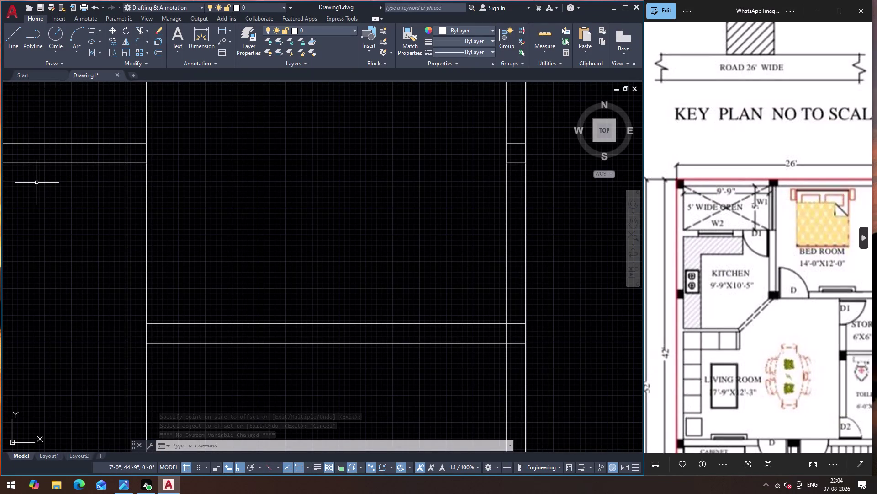
Cancel the active command, zoom around the floor plan, and start a linear dimension.
key(Escape)
scroll(down, 3)
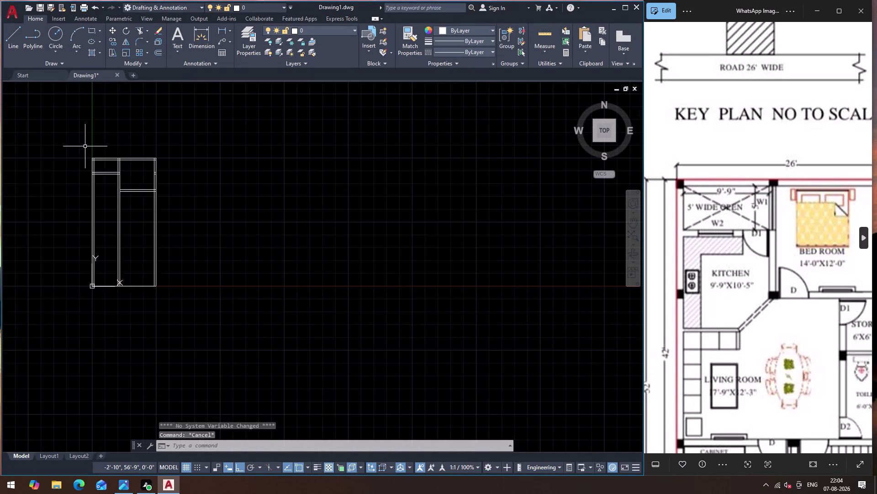
scroll(up, 3)
scroll(up, 3)
scroll(down, 3)
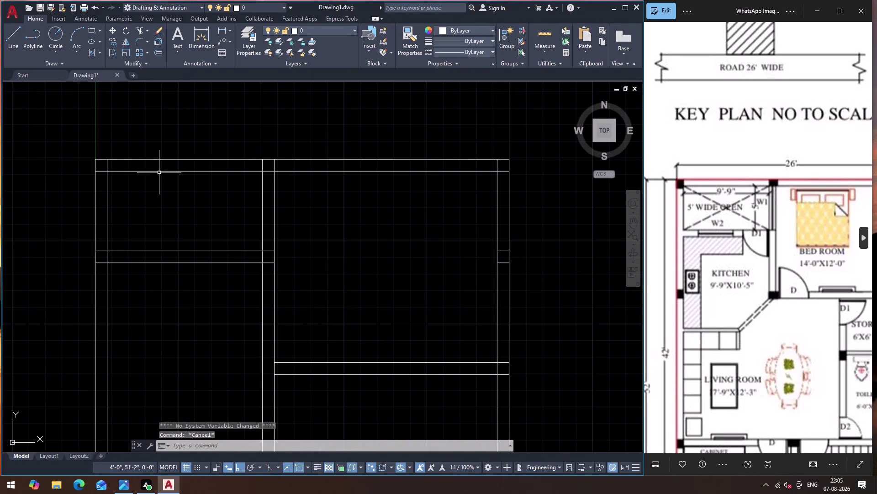
scroll(up, 3)
scroll(down, 3)
scroll(up, 3)
scroll(down, 3)
scroll(up, 3)
scroll(down, 3)
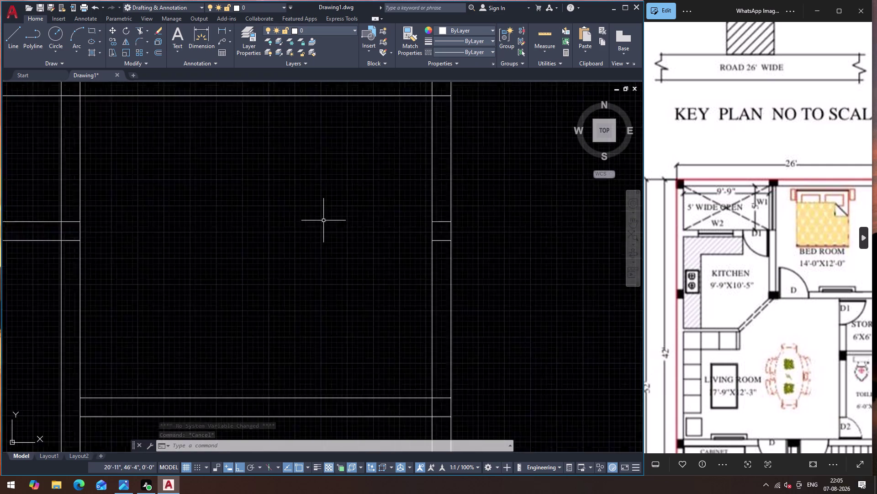
scroll(up, 3)
scroll(down, 3)
scroll(up, 3)
scroll(down, 3)
scroll(up, 3)
scroll(down, 3)
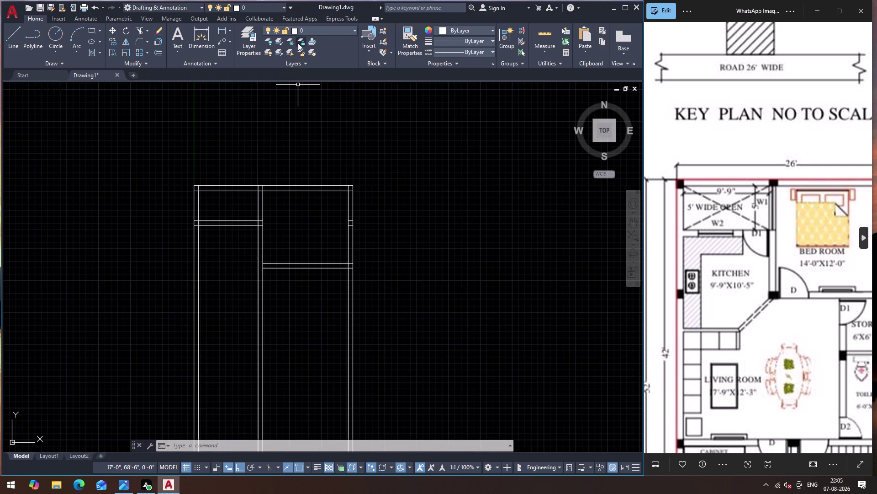
click(221, 27)
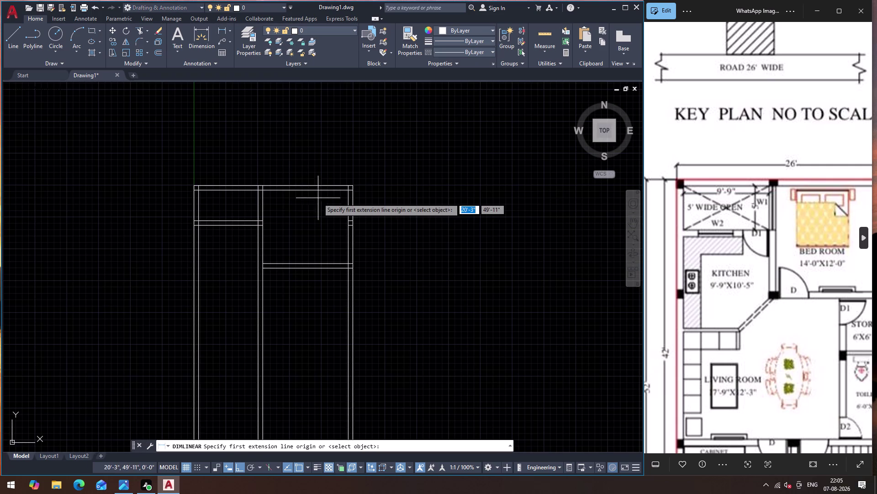
Dimension the bedroom's 14' width between its left and right inner corners.
scroll(up, 3)
scroll(down, 3)
scroll(up, 3)
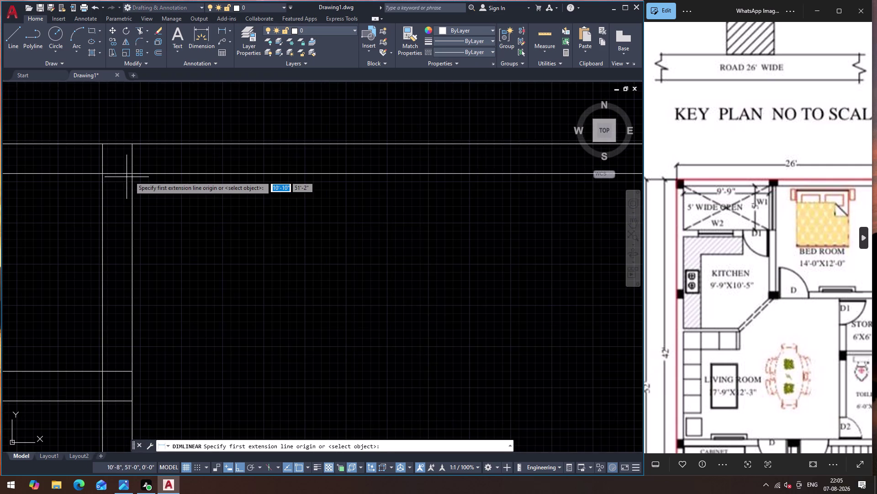
click(132, 175)
scroll(down, 3)
scroll(up, 3)
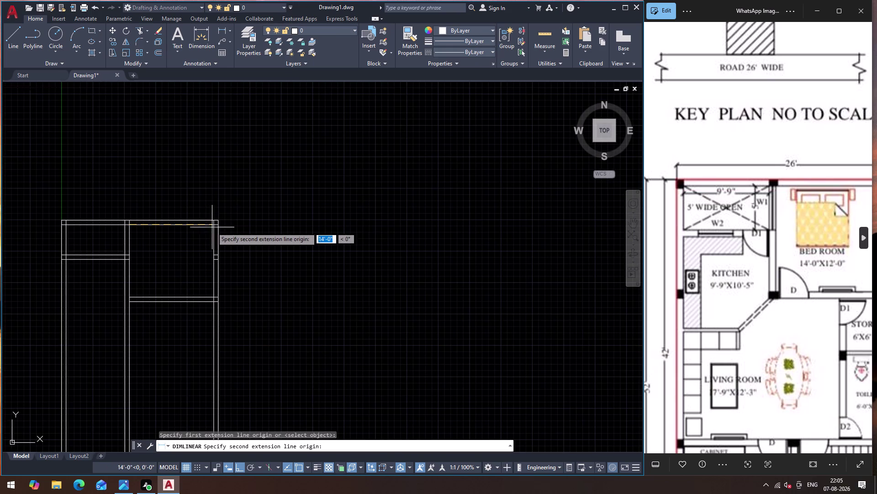
scroll(up, 3)
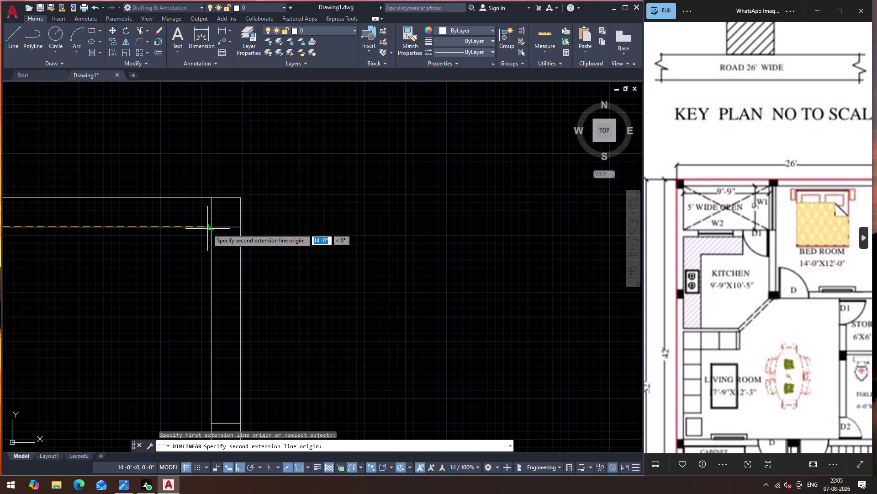
click(209, 229)
scroll(down, 3)
click(202, 245)
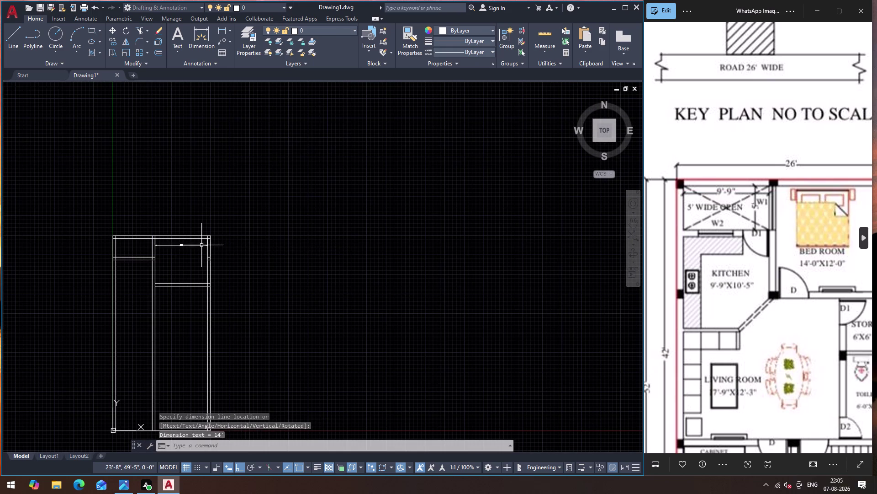
Dimension the bedroom's 12' depth between its top and bottom walls.
key(Return)
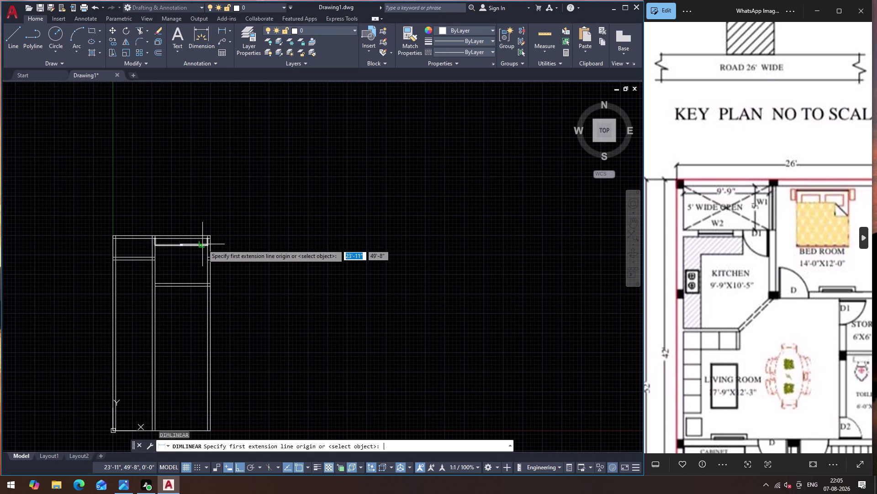
scroll(up, 3)
click(159, 209)
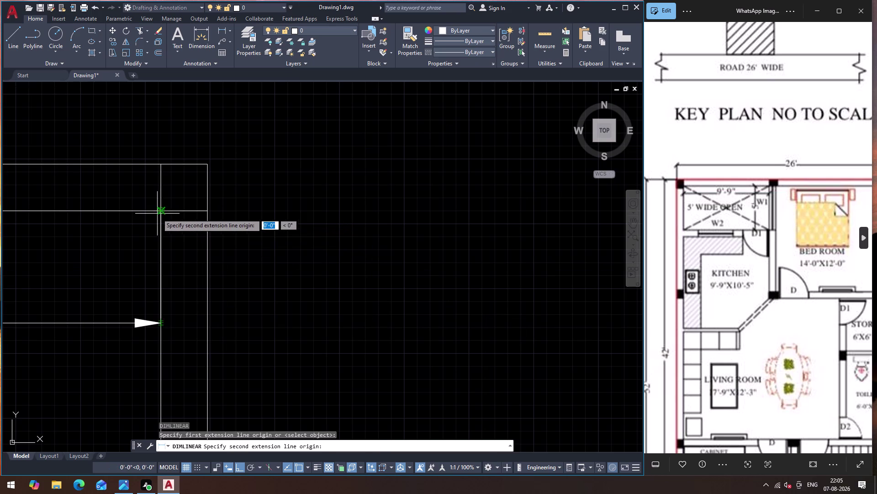
scroll(down, 3)
scroll(up, 3)
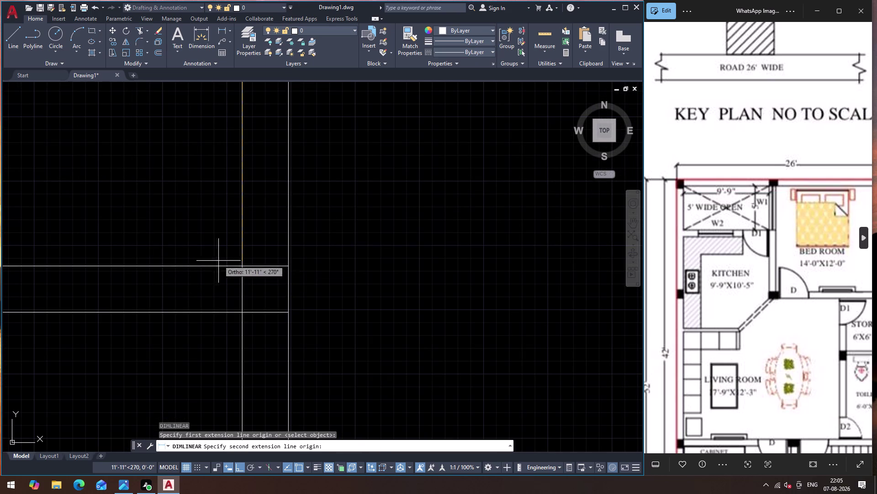
click(244, 267)
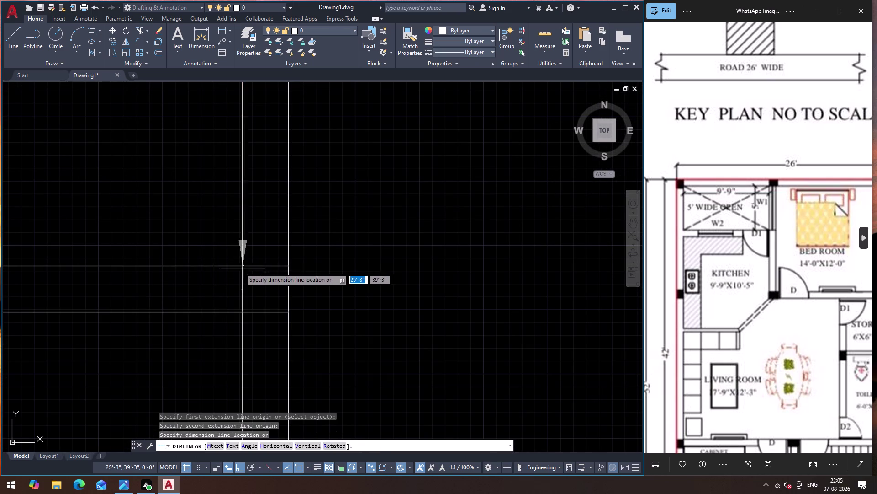
scroll(down, 3)
click(168, 254)
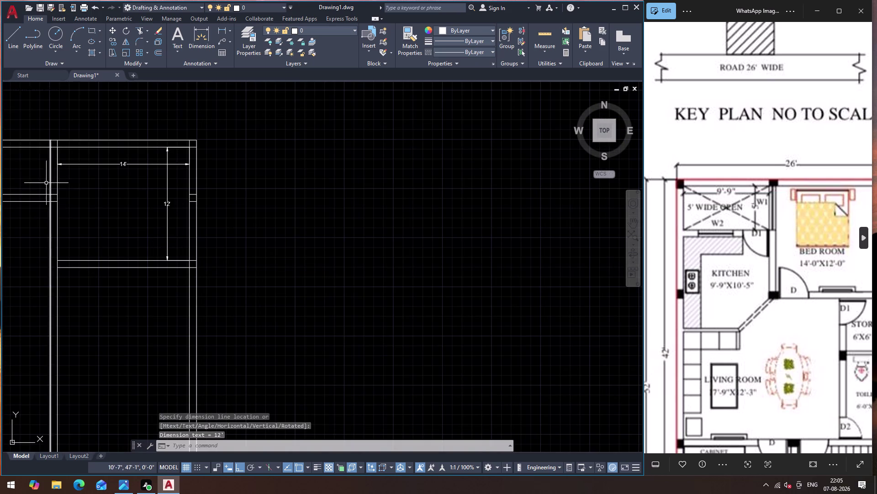
scroll(down, 3)
scroll(up, 3)
scroll(up, 3)
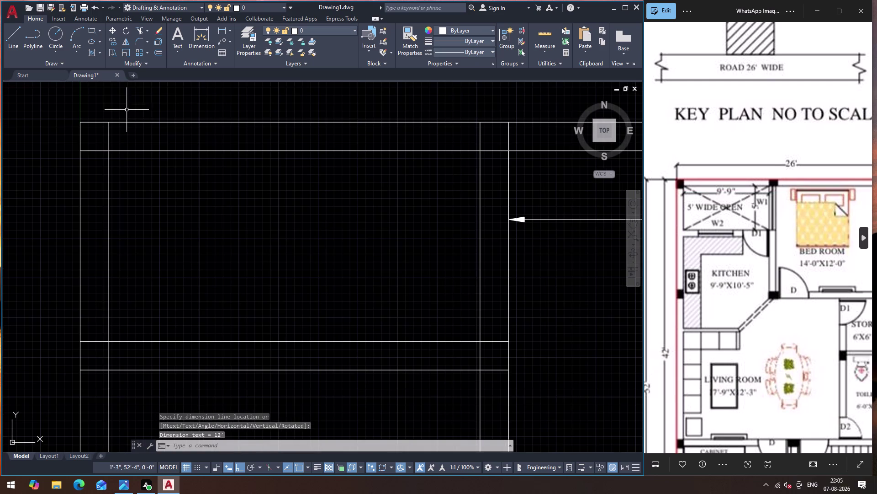
Dimension the small room's 9'-9" width across its inner walls.
key(Return)
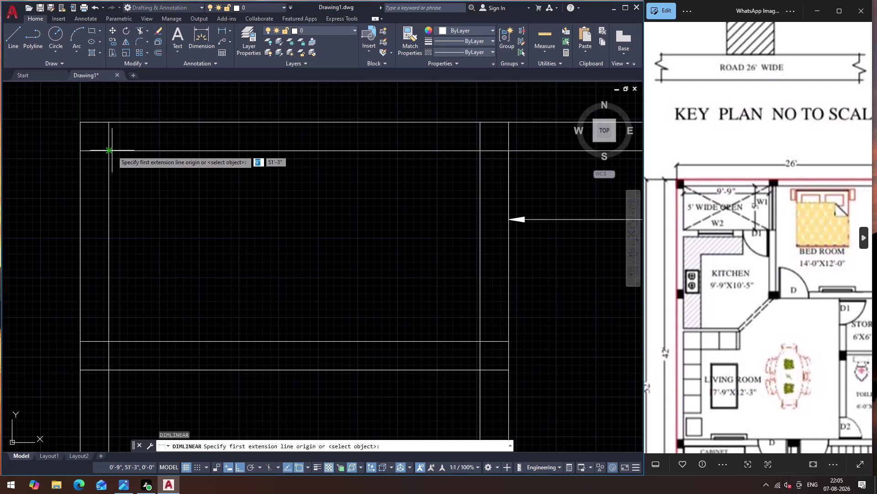
click(111, 151)
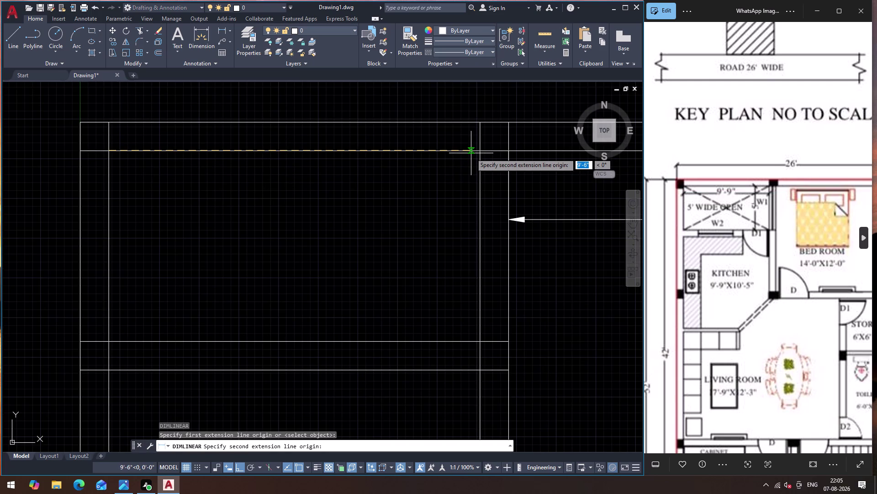
click(479, 151)
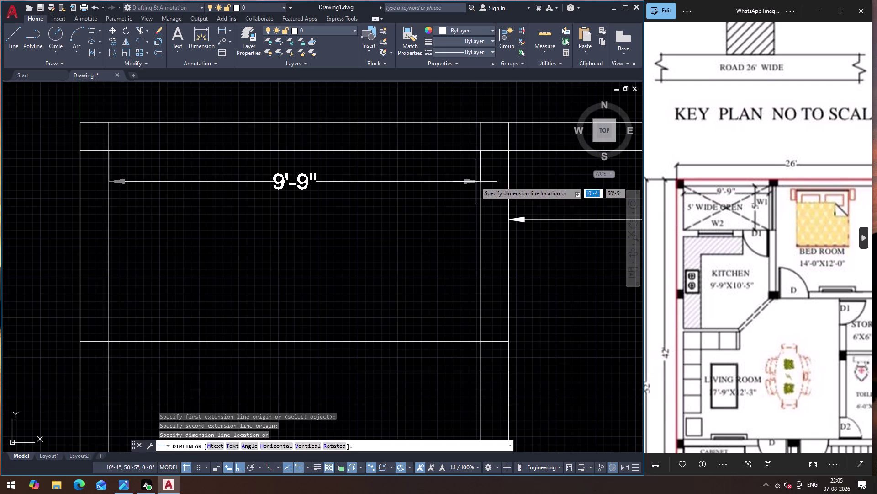
click(475, 181)
Dimension the small room's 5' depth and select that dimension.
key(Return)
click(480, 151)
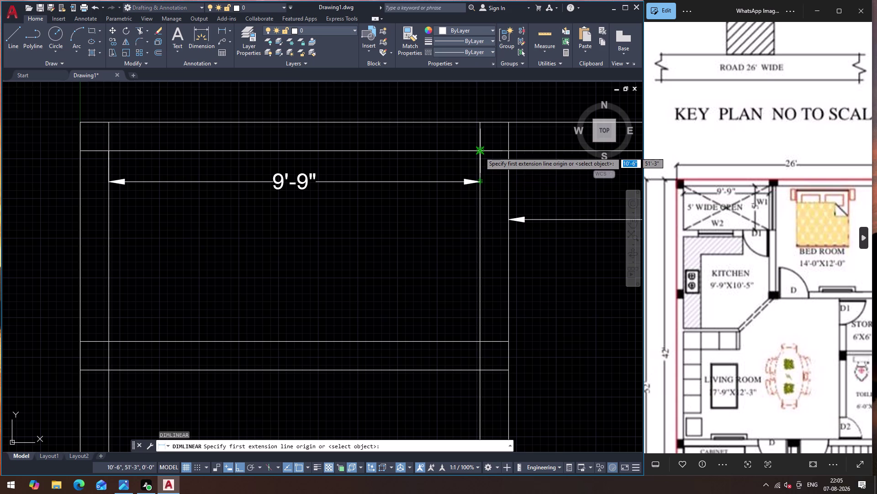
click(479, 342)
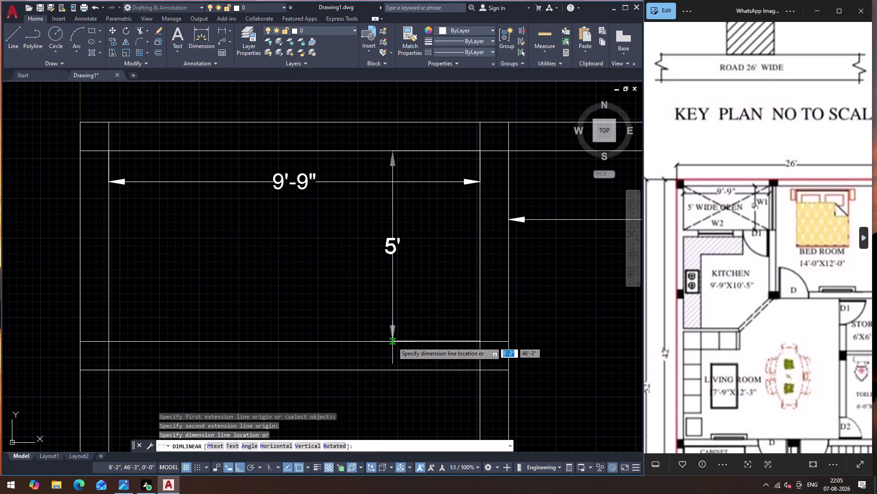
click(393, 342)
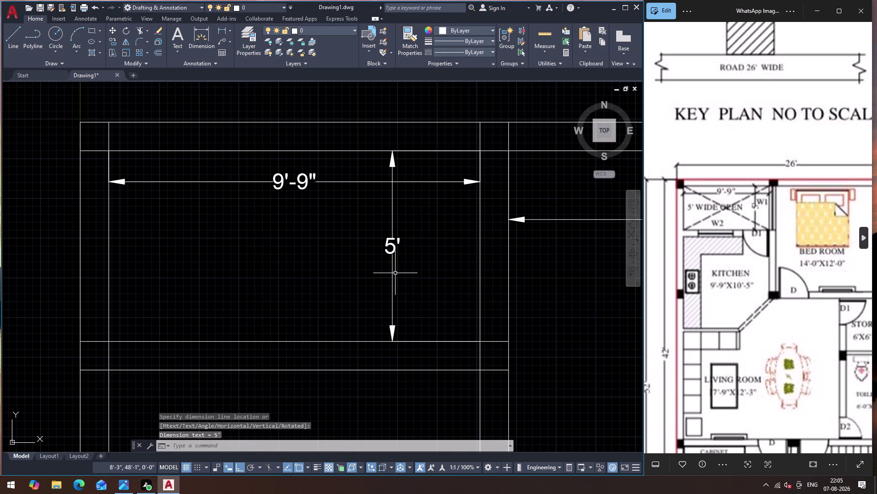
click(393, 279)
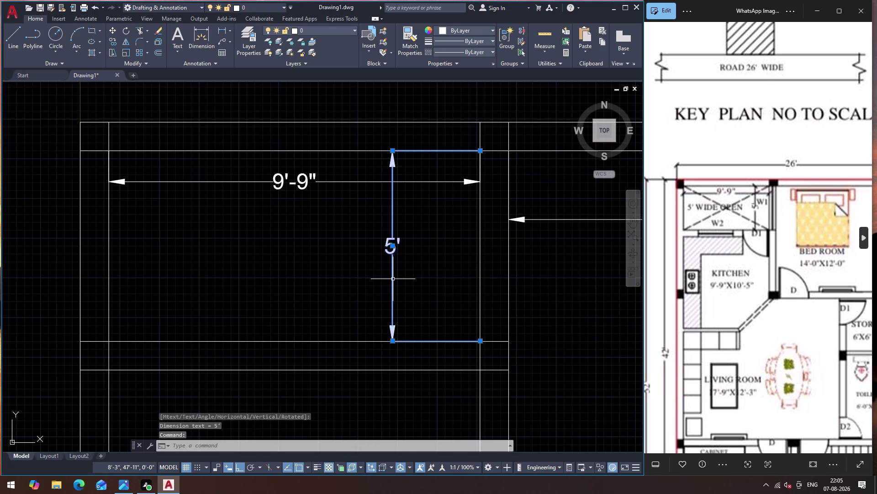
Move the 5' dimension further left inside the small room.
key(m)
key(Return)
click(393, 279)
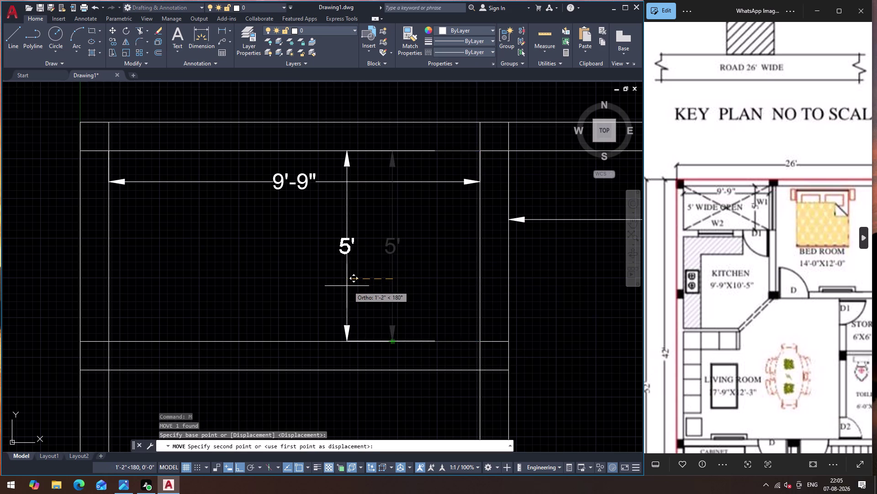
click(345, 285)
Pan and zoom the view toward the lower rooms, then start OFFSET (O).
key(Escape)
scroll(down, 3)
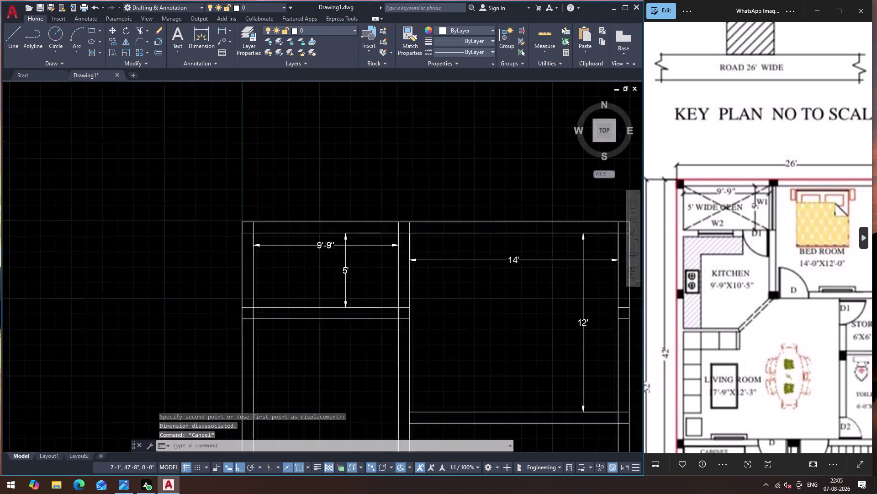
scroll(down, 3)
scroll(down, 3)
scroll(up, 3)
scroll(down, 3)
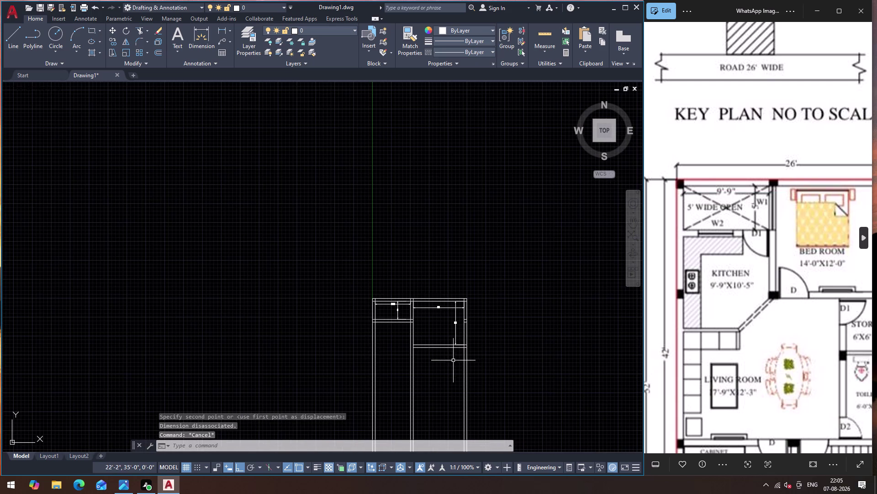
drag(771, 295, 681, 219)
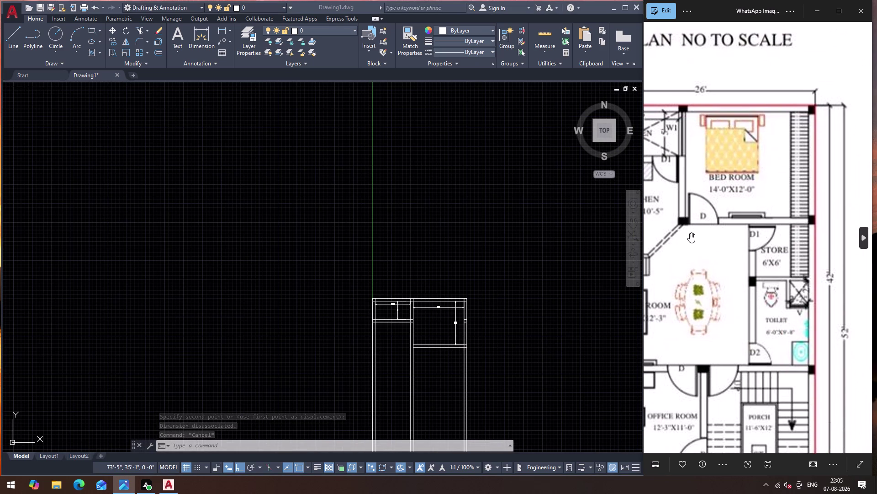
scroll(up, 3)
scroll(down, 3)
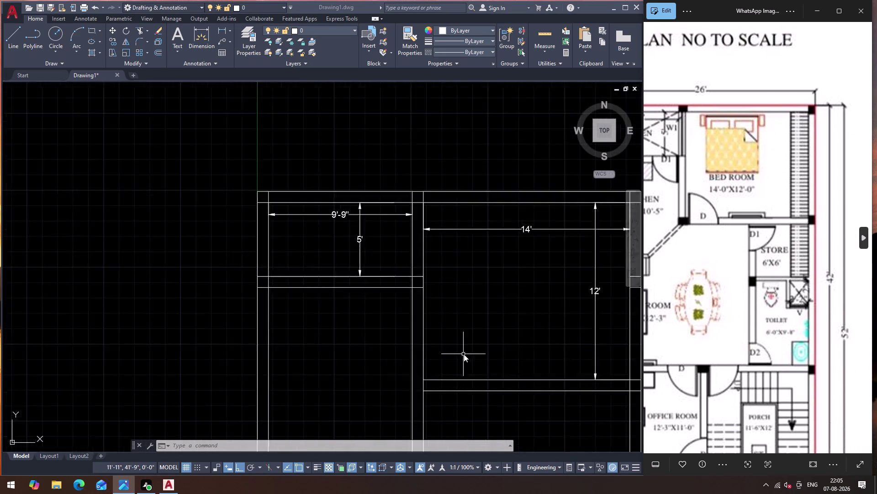
scroll(down, 3)
scroll(up, 3)
key(Escape)
scroll(up, 3)
scroll(down, 3)
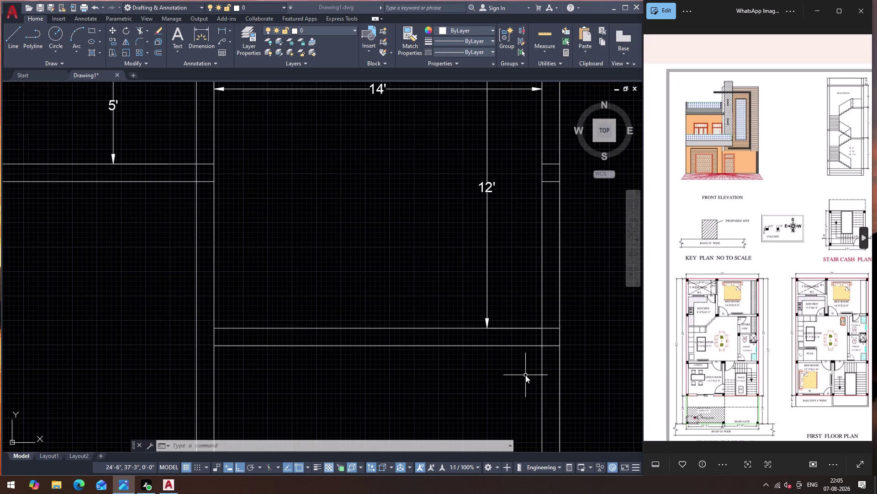
scroll(down, 3)
scroll(up, 3)
scroll(up, 3)
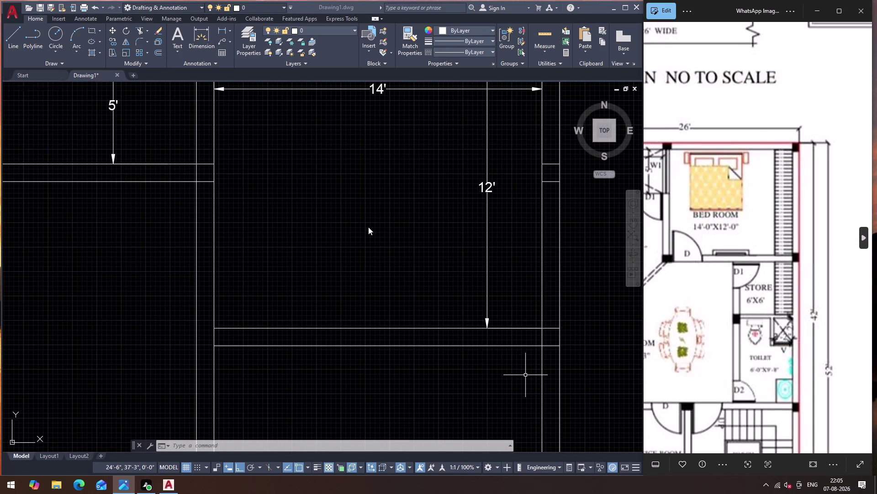
key(o)
key(Return)
Offset the bedroom's lower wall line 6' downward.
click(460, 313)
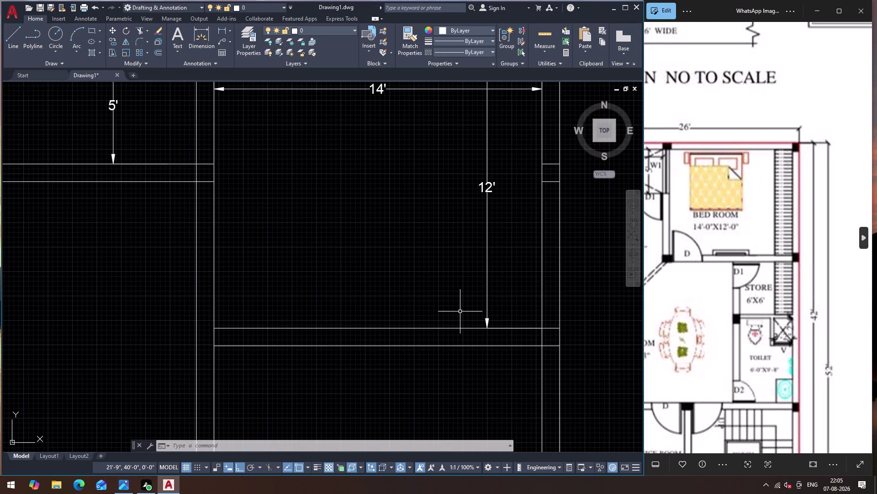
key(o)
key(Return)
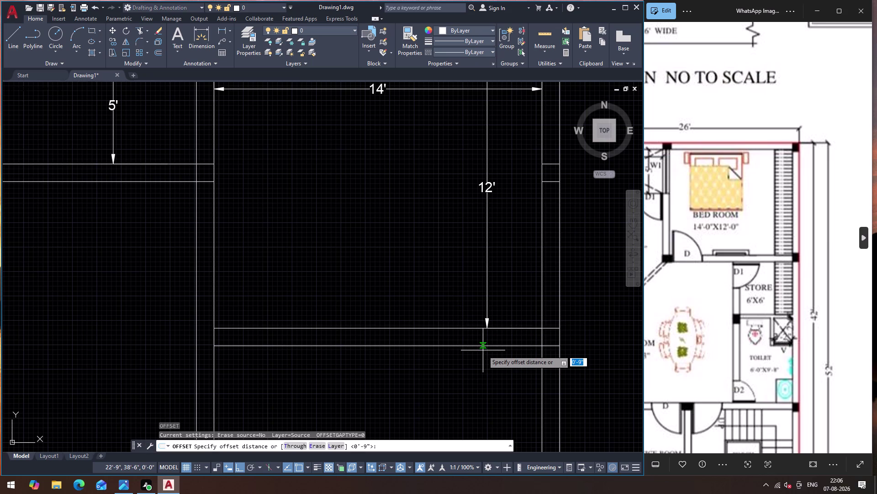
click(483, 350)
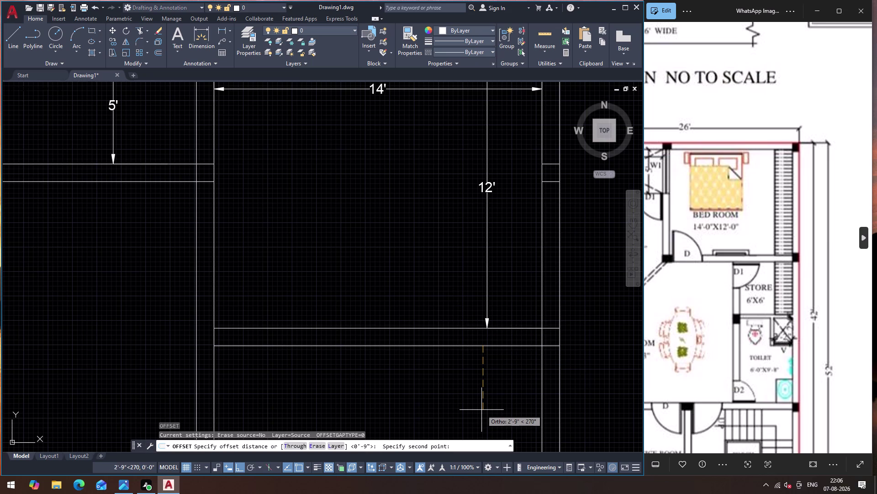
key(6)
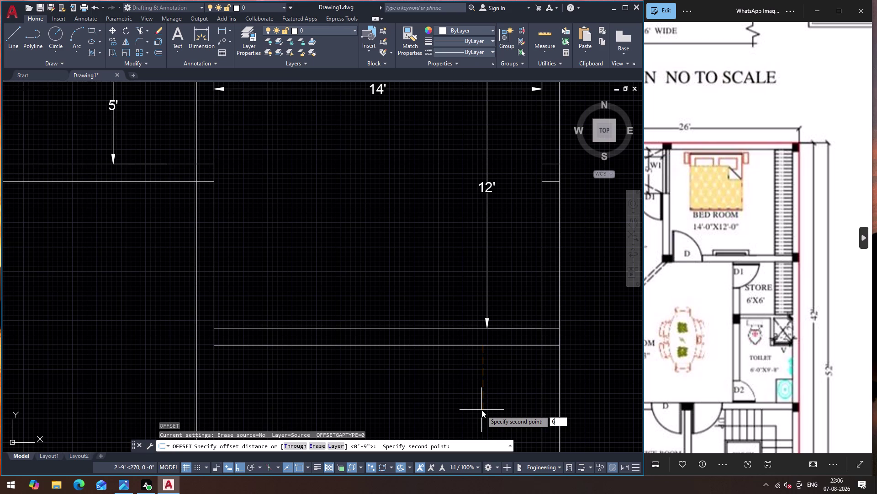
key(apostrophe)
key(Return)
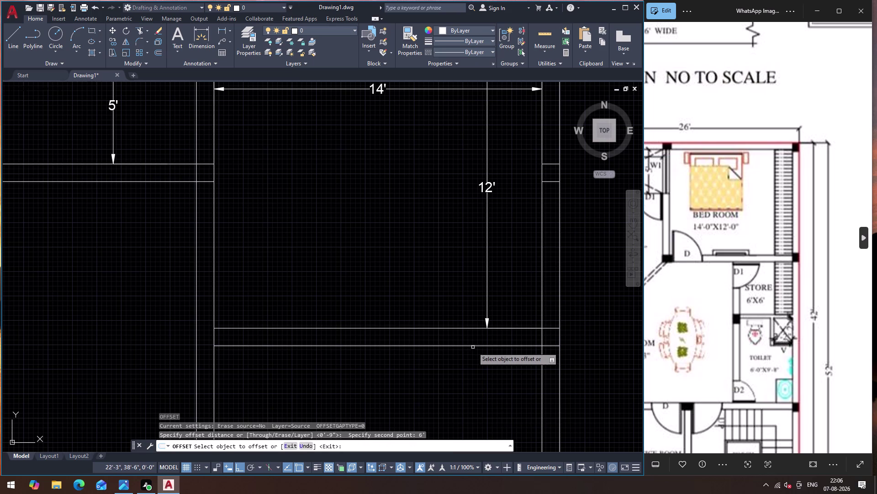
click(473, 348)
click(472, 345)
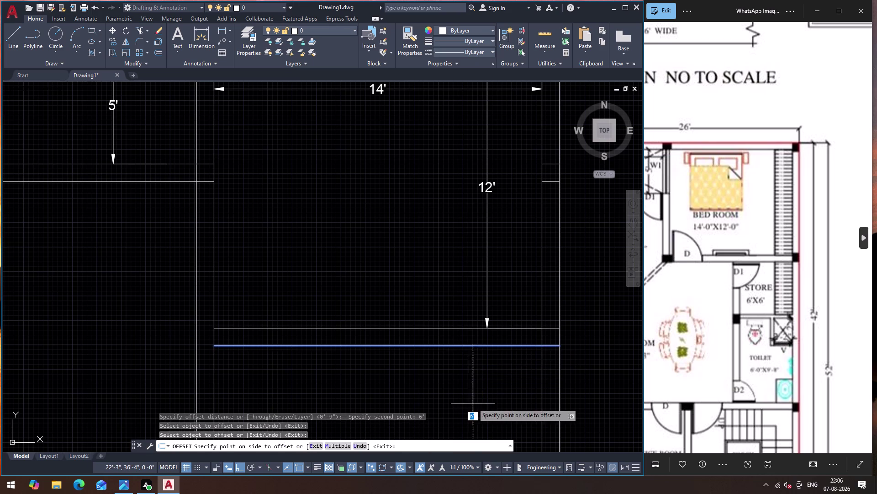
scroll(down, 3)
click(479, 432)
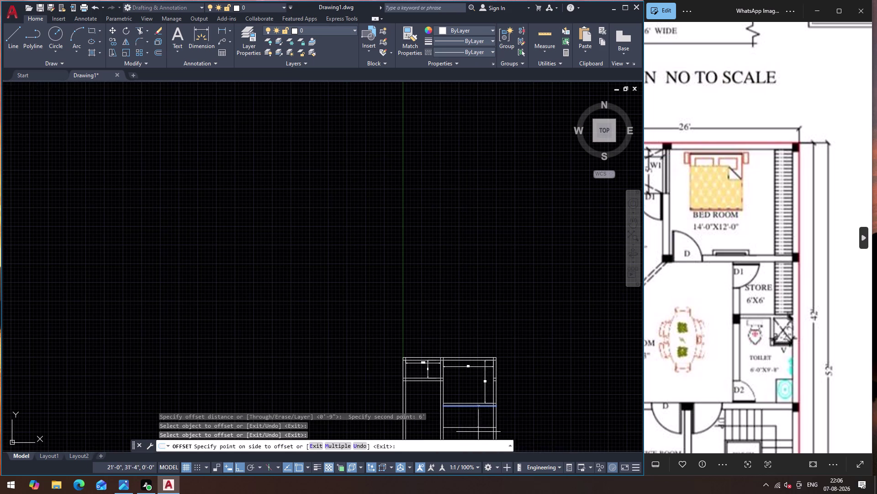
scroll(up, 3)
key(Escape)
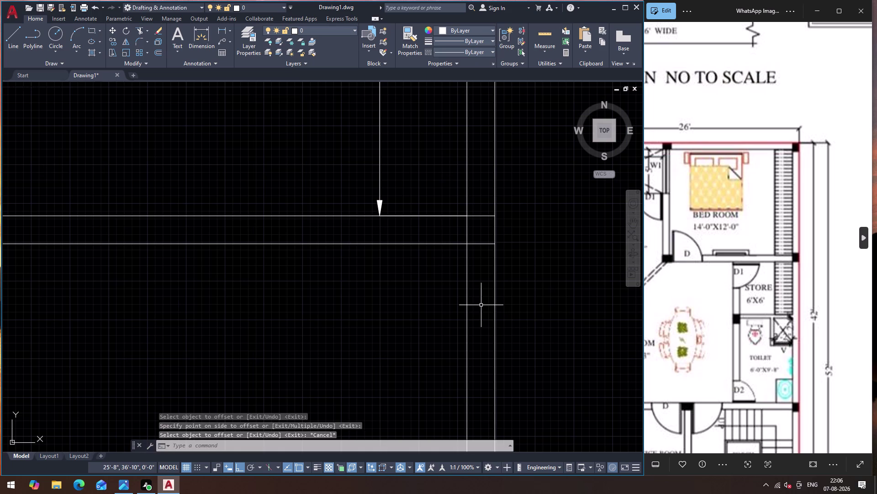
Split the right vertical line where it meets the wall line.
key(b)
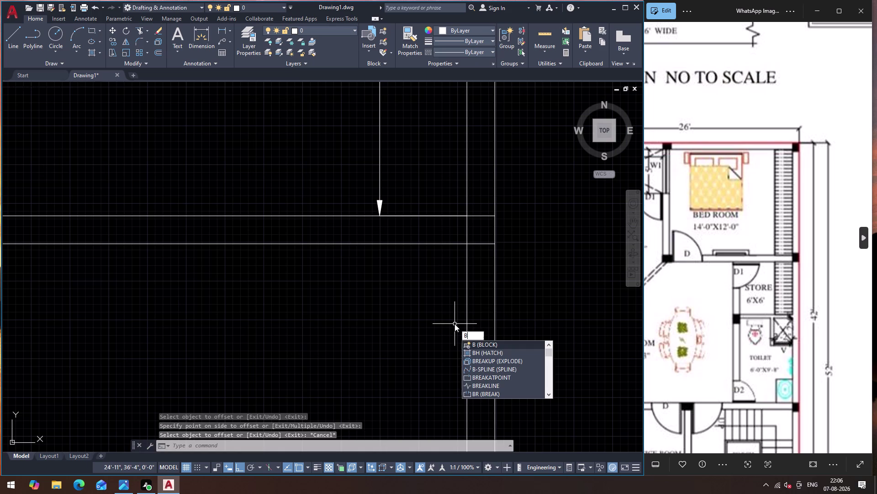
key(r)
click(506, 360)
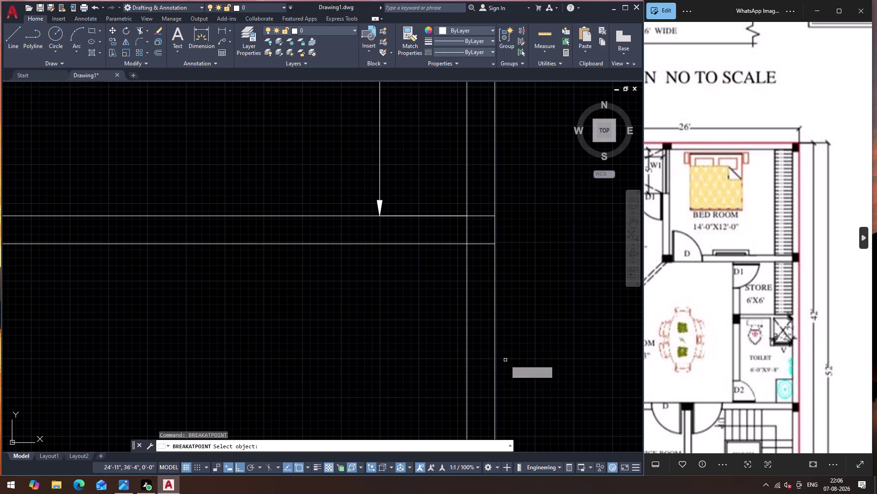
click(467, 299)
click(465, 241)
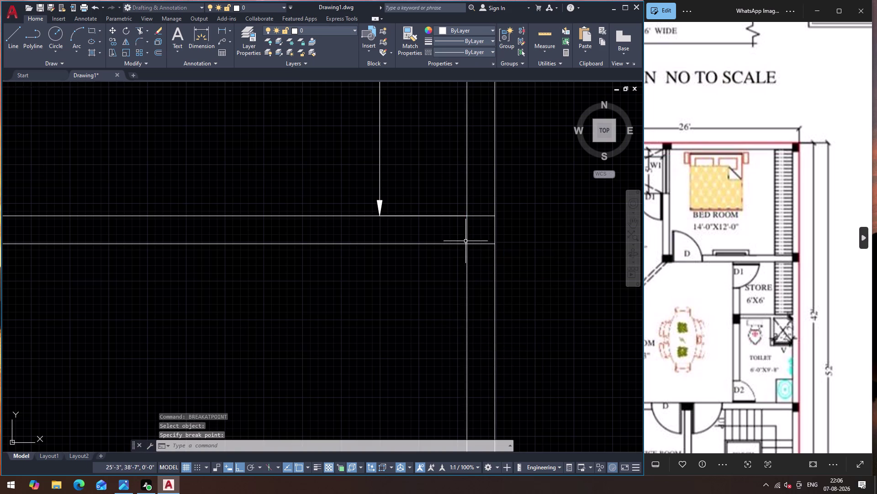
Offset the lower part of the split line 6' to the left.
click(467, 279)
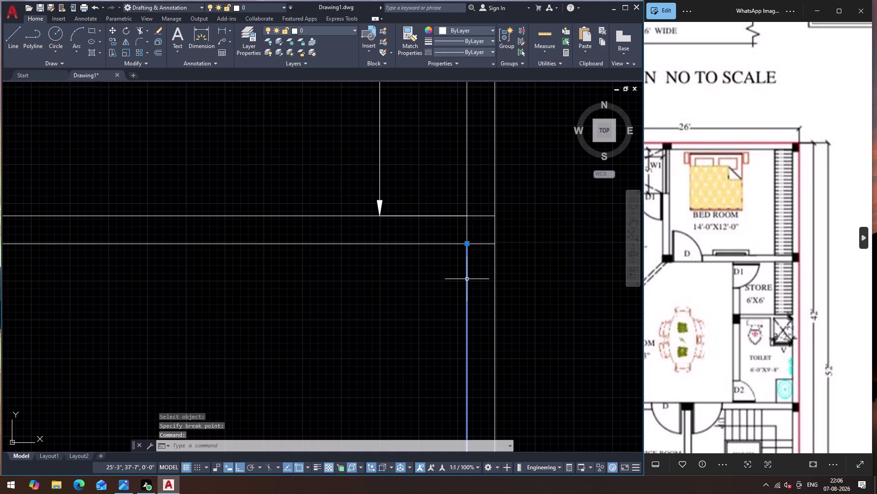
key(o)
key(Return)
click(467, 279)
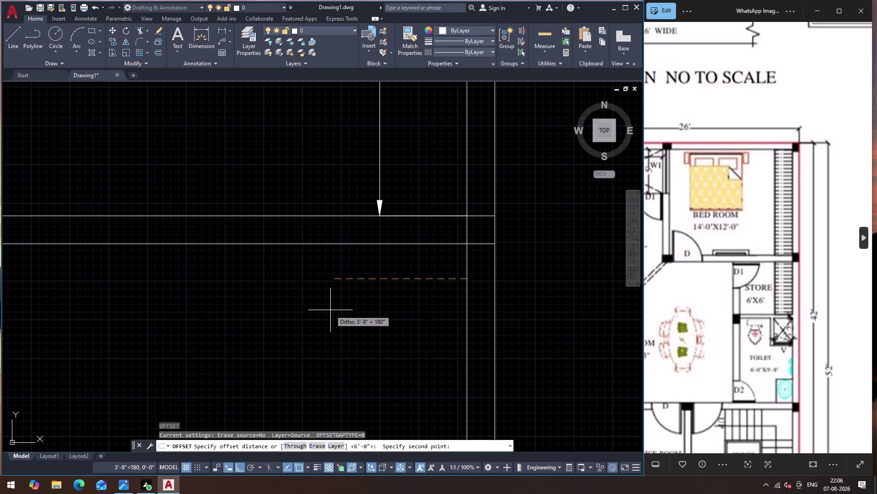
key(6)
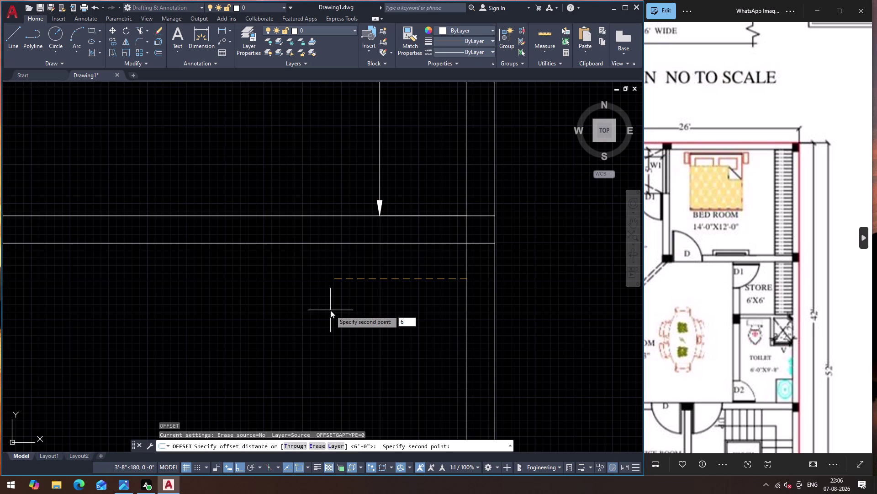
key(apostrophe)
key(Return)
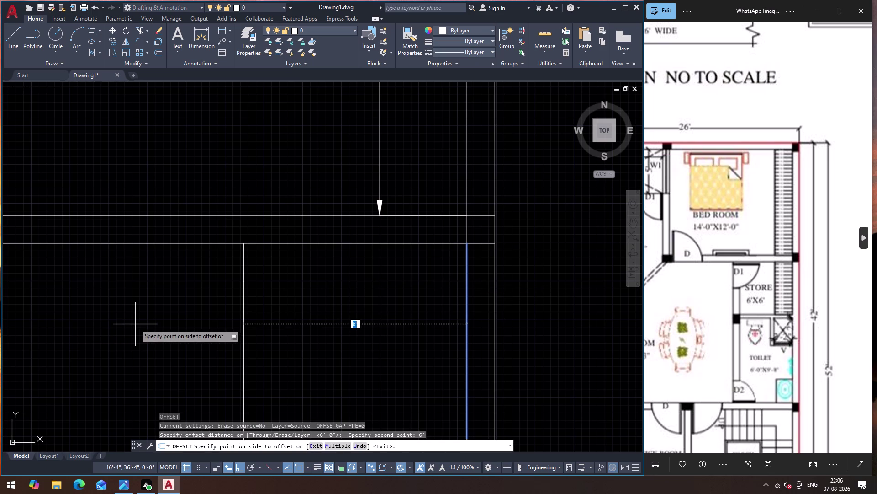
click(135, 324)
key(Escape)
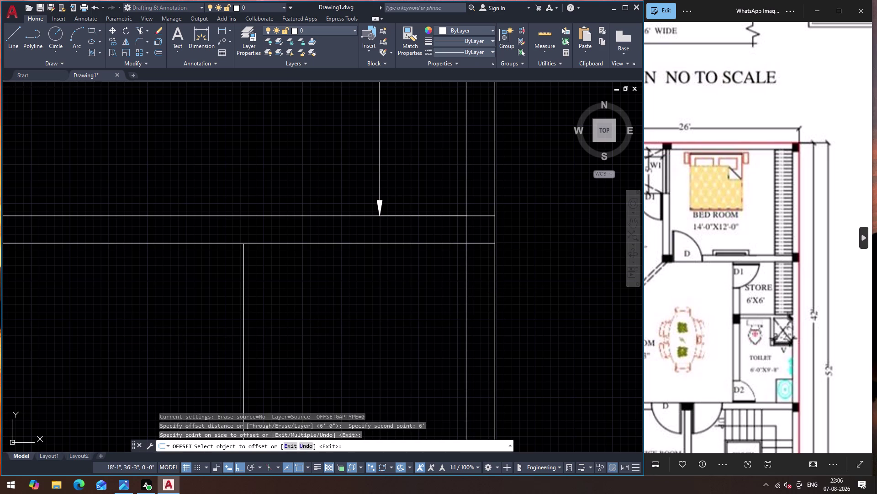
Offset the new vertical line 9" further left.
key(Return)
click(243, 320)
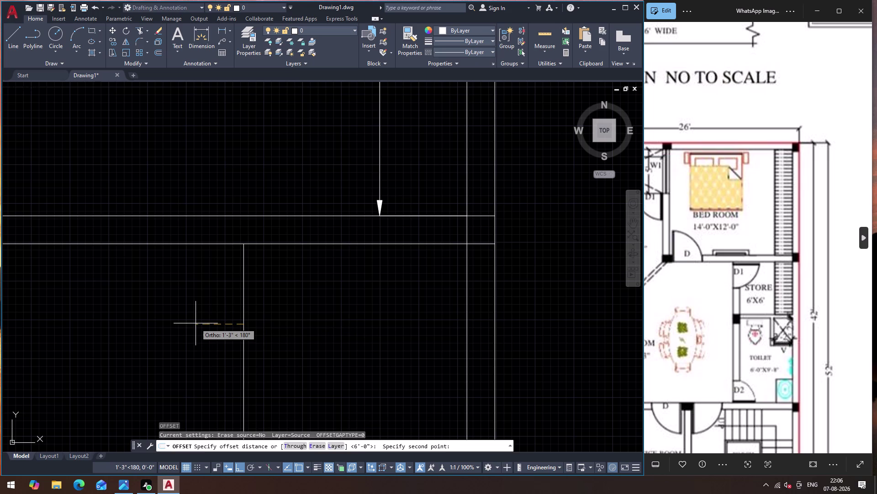
key(9)
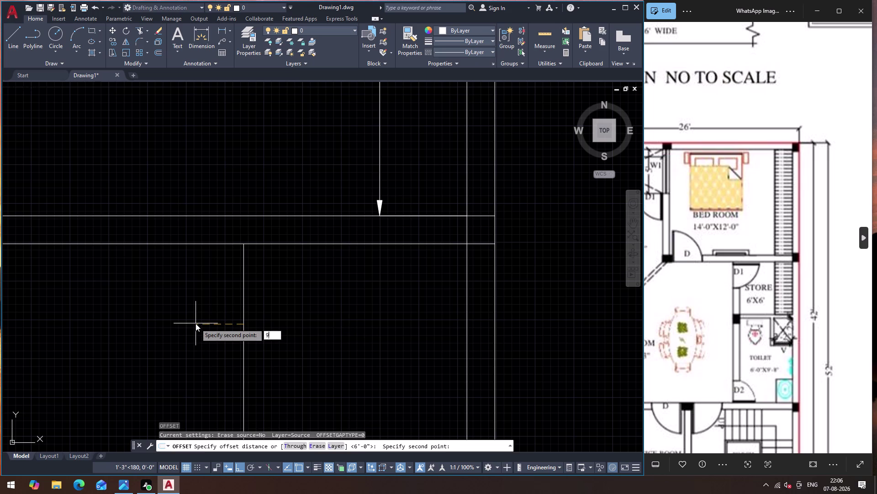
key(shift+quotedbl)
key(Return)
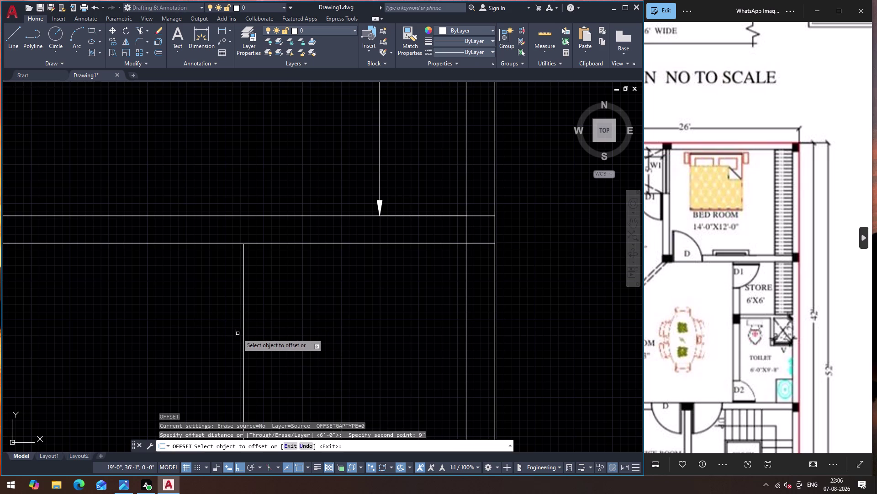
click(244, 340)
click(203, 343)
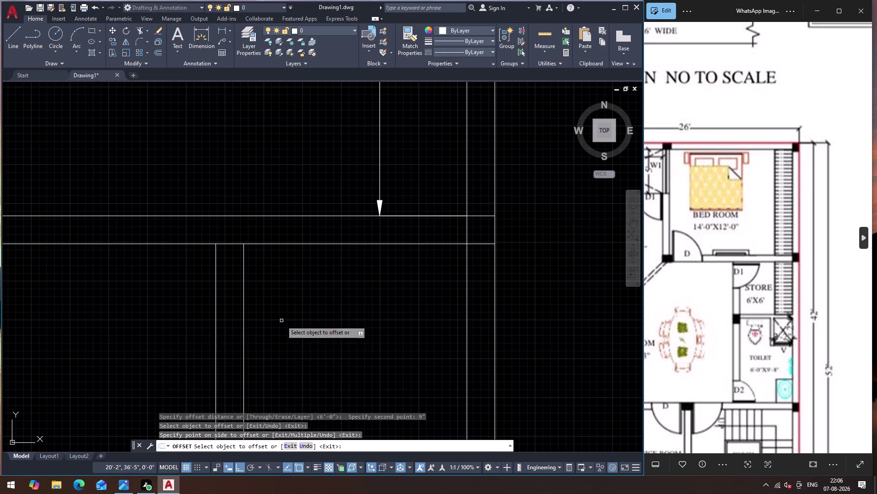
scroll(down, 3)
scroll(up, 3)
key(Escape)
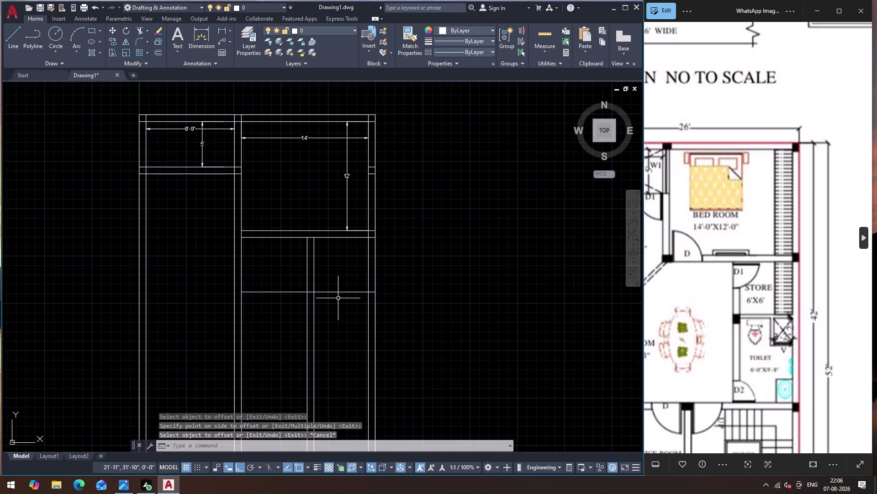
Offset the lower horizontal line 5" downward.
scroll(up, 3)
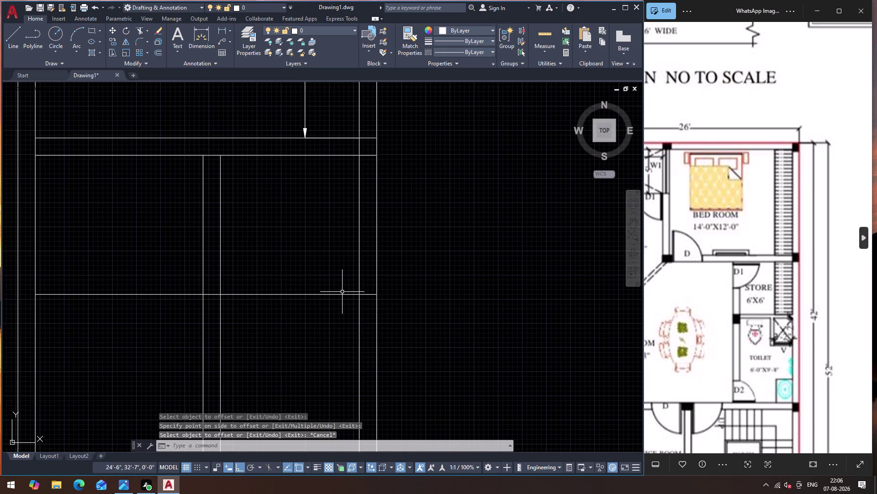
click(342, 296)
click(342, 291)
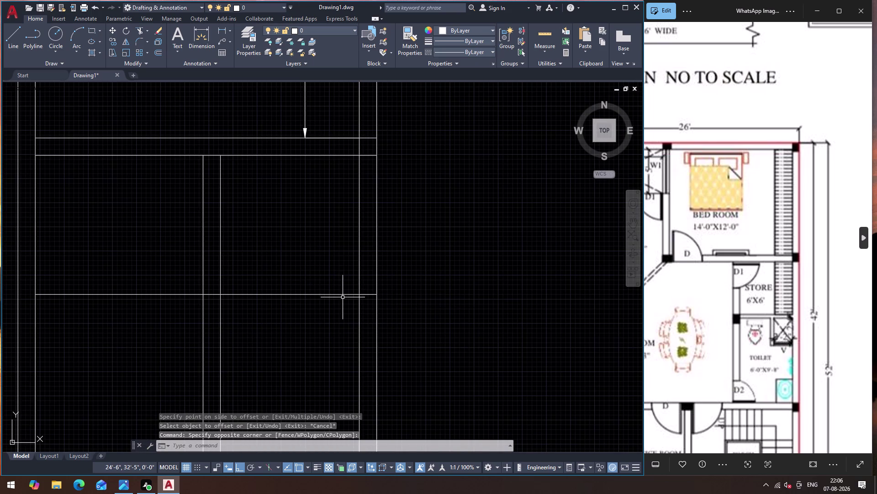
click(345, 295)
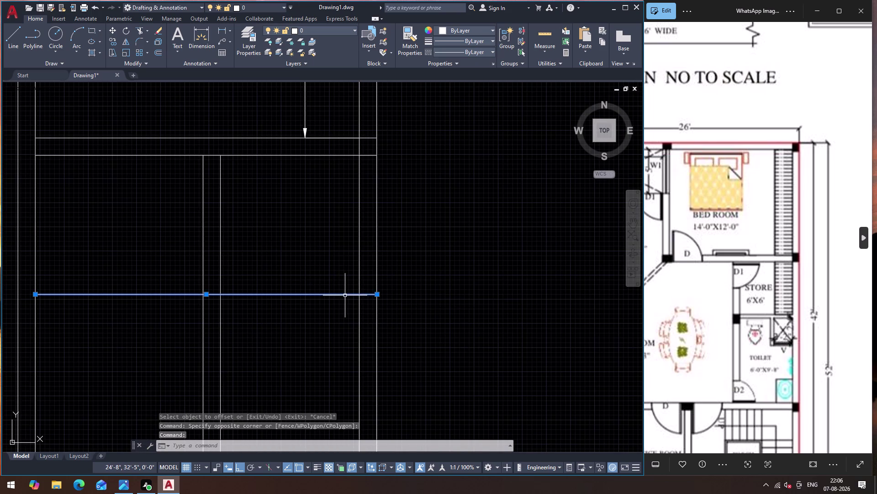
key(o)
key(Return)
click(345, 295)
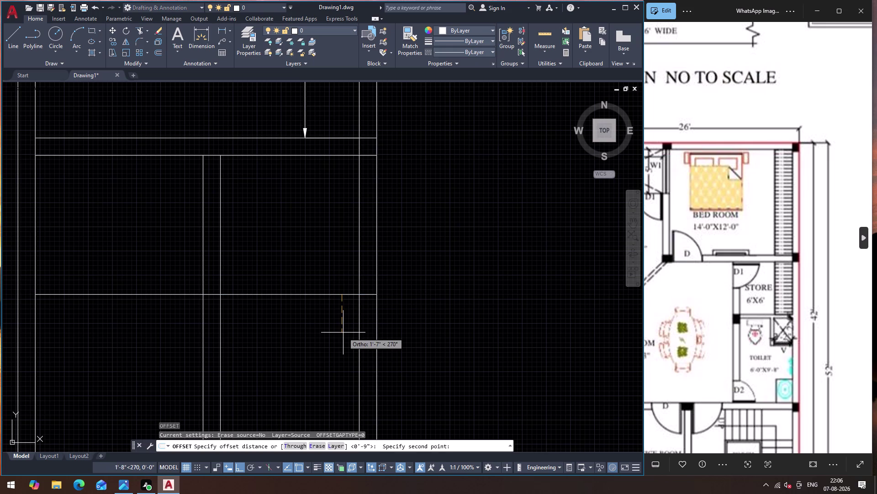
key(5)
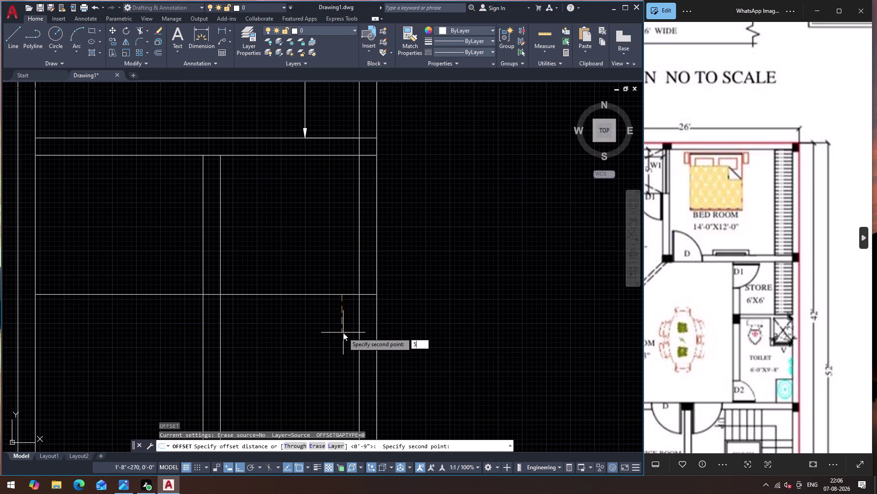
key(shift+quotedbl)
key(Return)
click(343, 332)
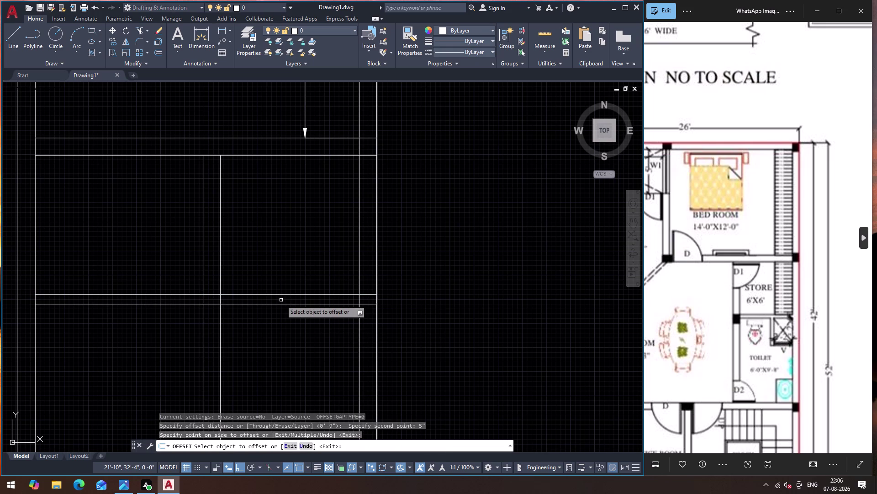
scroll(down, 3)
scroll(up, 3)
scroll(down, 3)
scroll(down, 3)
scroll(up, 3)
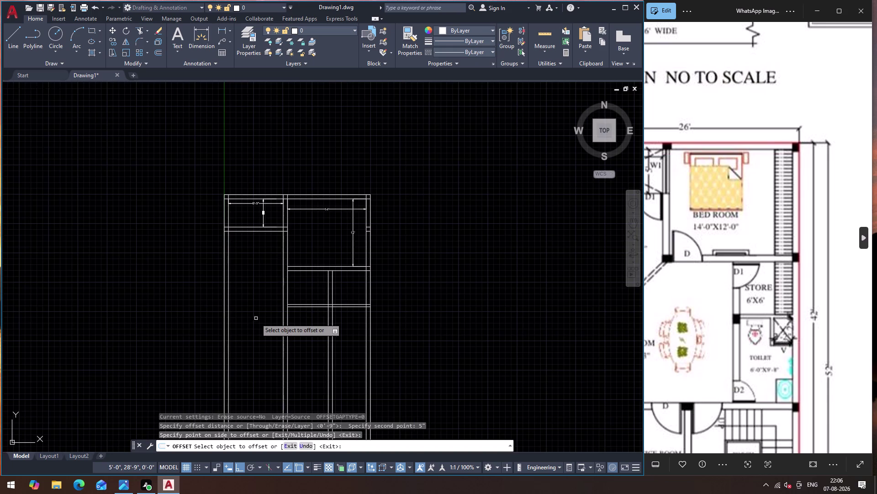
Pan the reference sheet into full view and end the 5" wall offset.
scroll(down, 3)
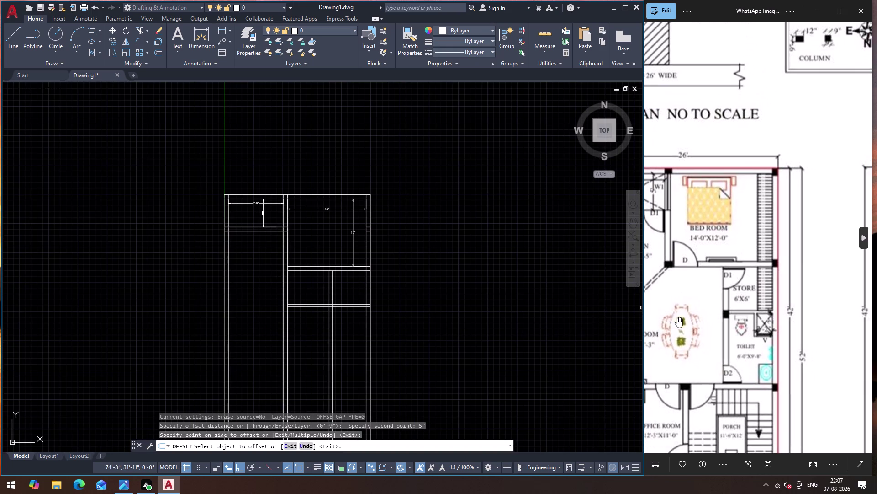
drag(678, 317, 751, 153)
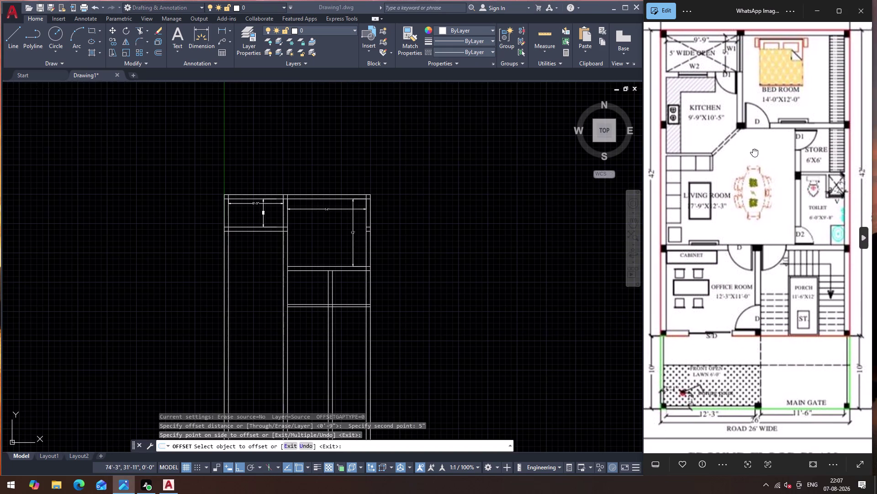
drag(751, 153, 760, 134)
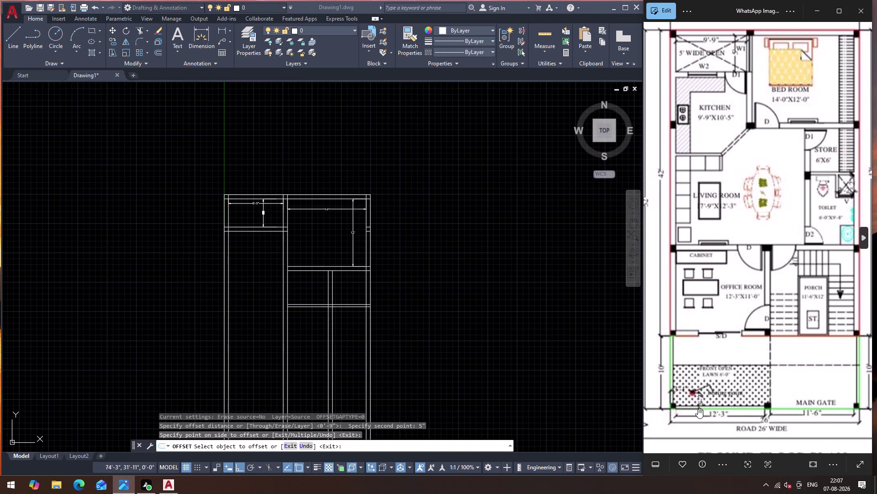
scroll(down, 3)
scroll(down, 3)
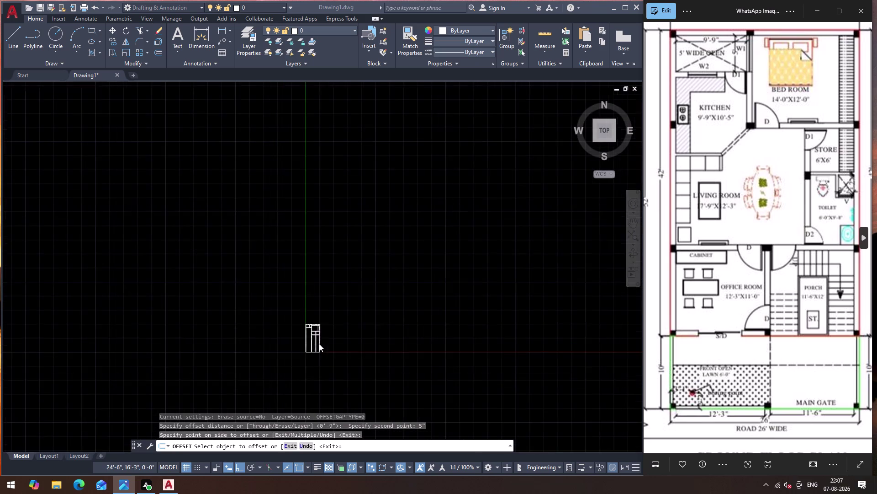
scroll(up, 3)
scroll(up, 3)
scroll(down, 3)
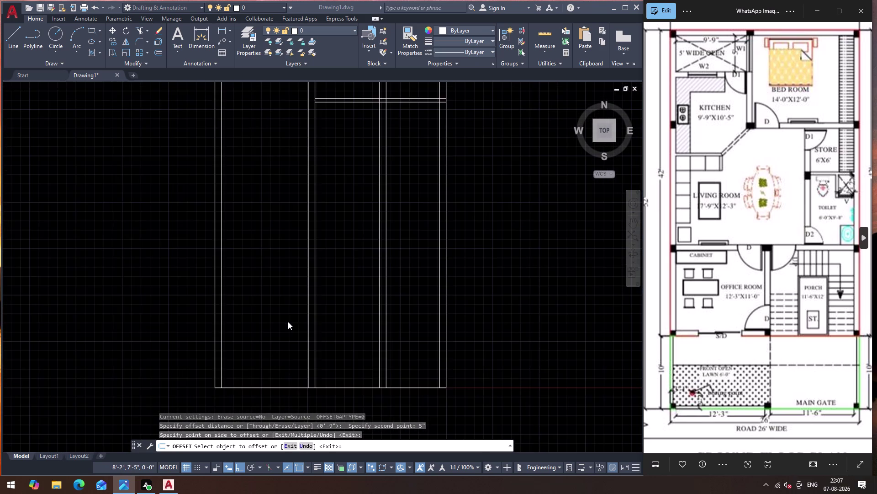
key(Escape)
click(285, 345)
key(Escape)
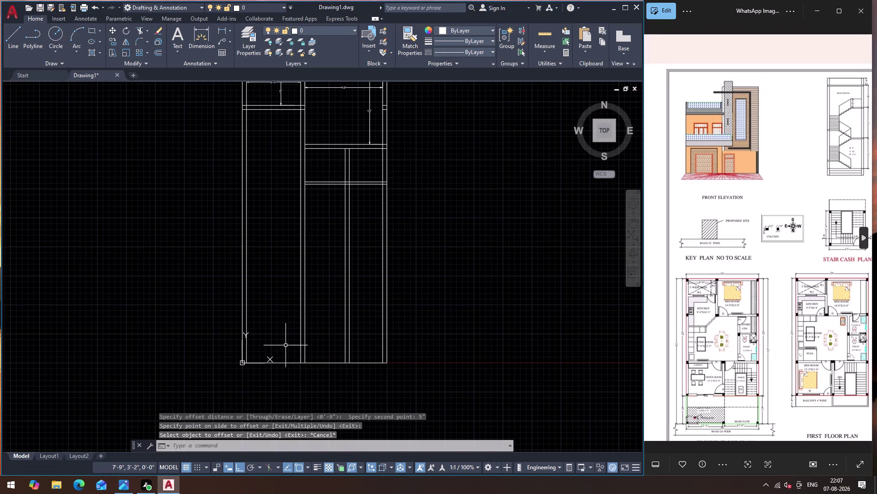
scroll(up, 3)
scroll(down, 3)
click(281, 365)
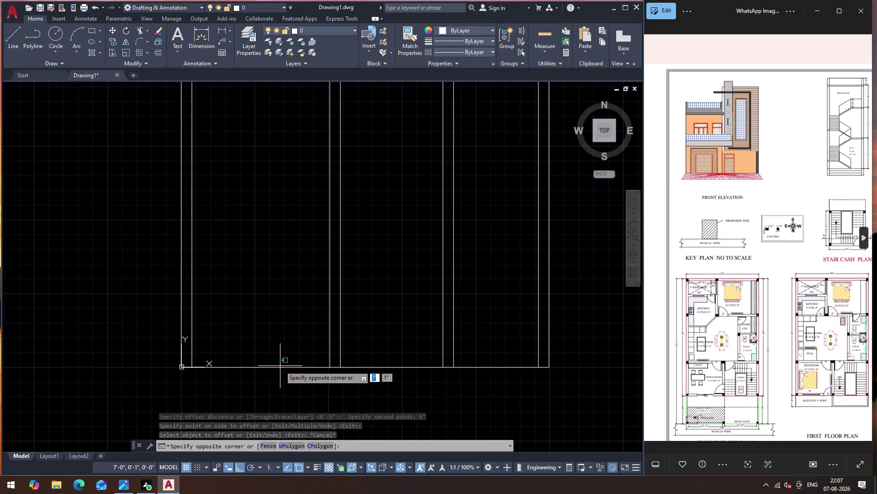
Offset the bottom wall line 10' upward to create the room-dividing wall.
key(o)
key(Return)
text(10)
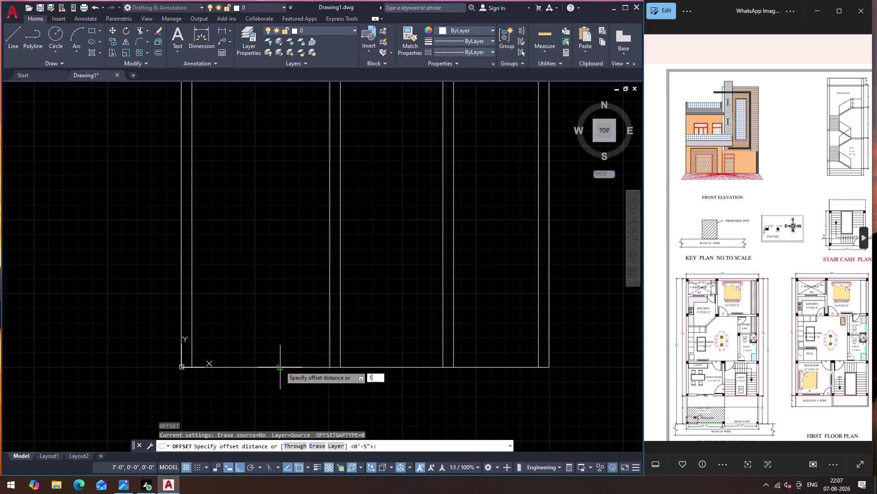
key(apostrophe)
key(Return)
click(280, 366)
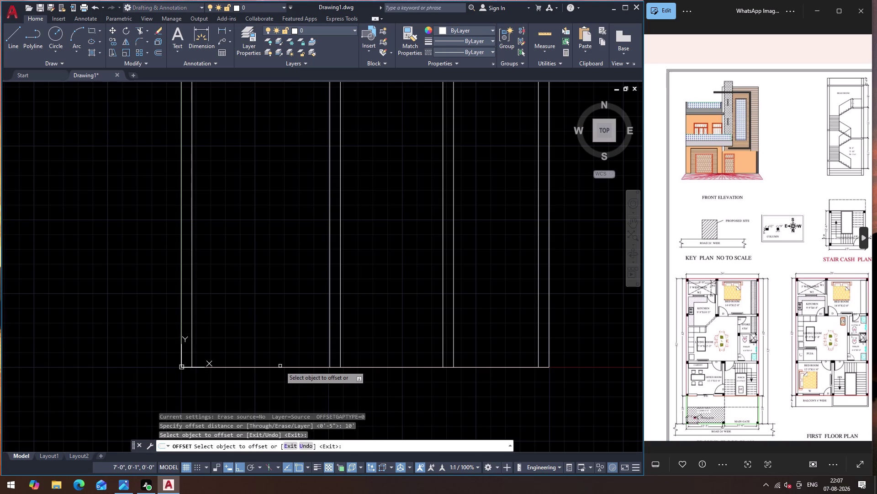
click(285, 366)
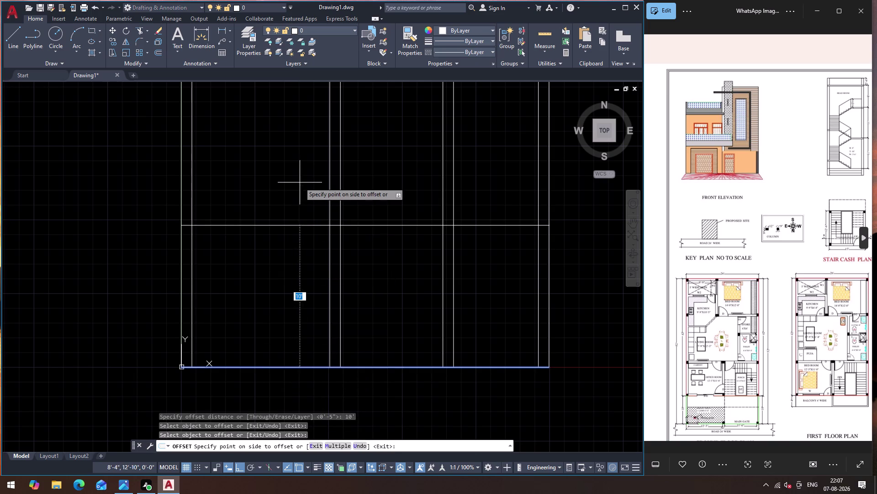
click(299, 178)
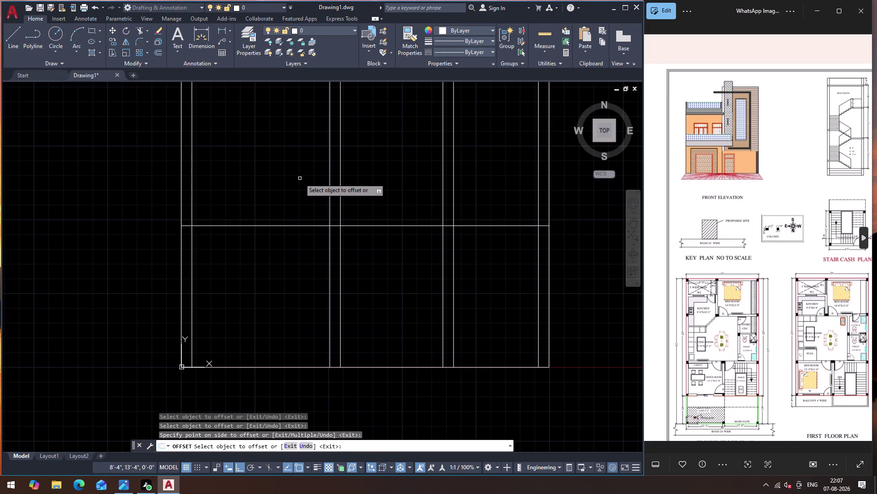
scroll(up, 3)
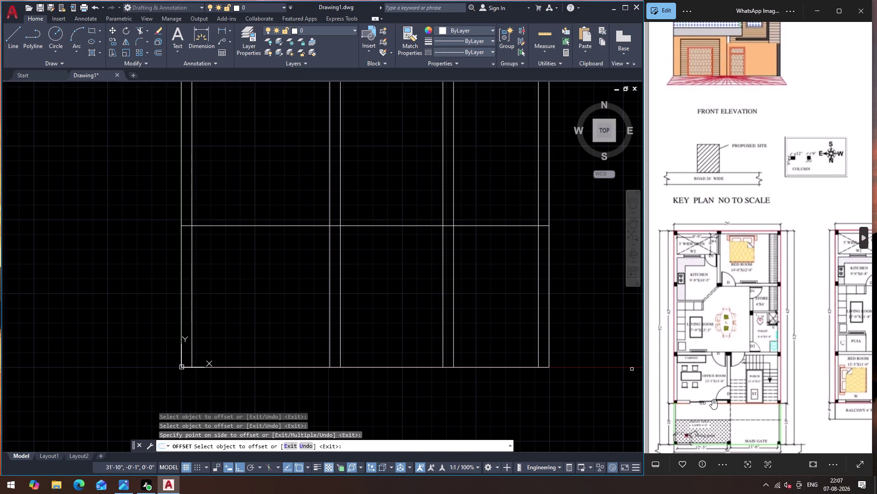
scroll(up, 3)
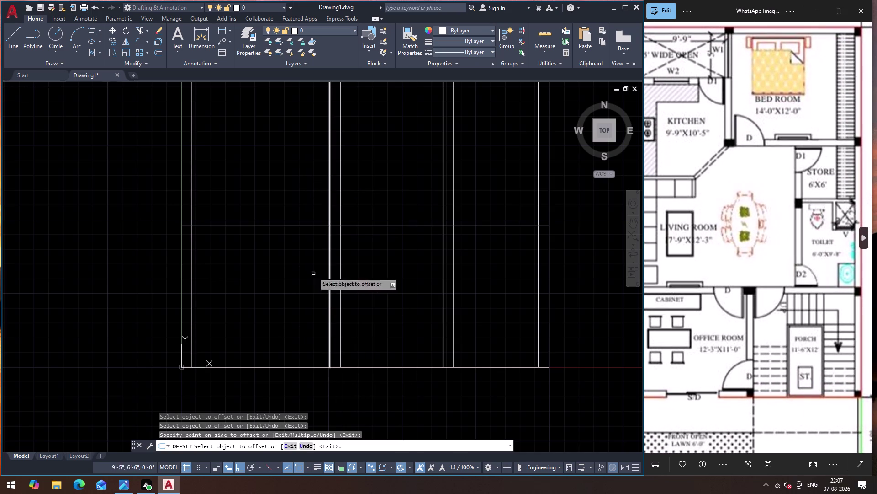
Offset the new dividing wall line 9" to give the wall its thickness.
key(Escape)
key(Return)
click(269, 227)
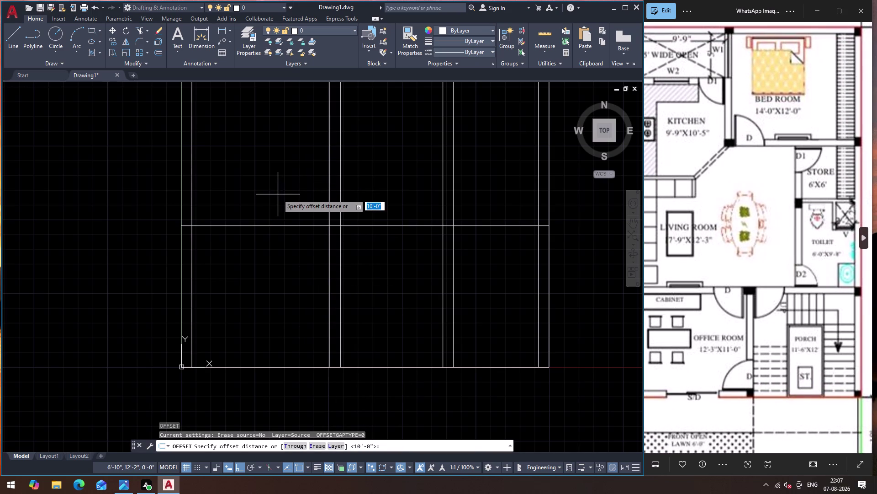
click(259, 226)
key(9)
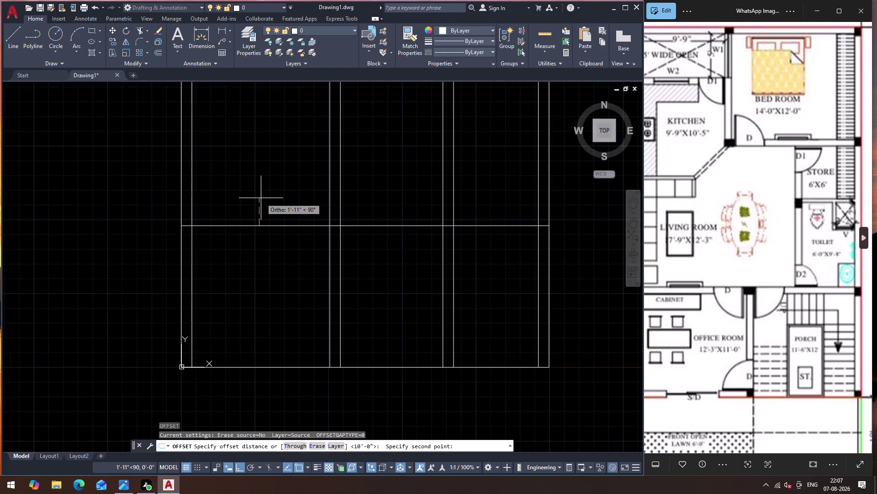
key(shift+quotedbl)
key(Return)
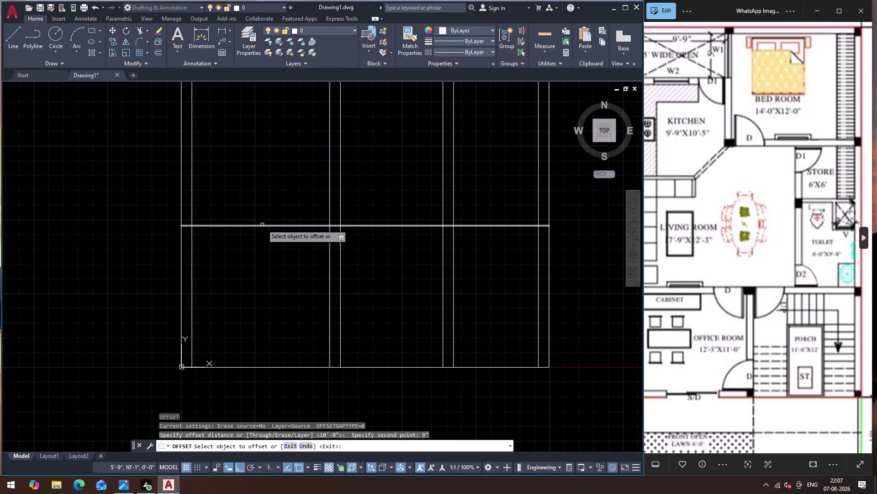
drag(262, 224, 264, 202)
click(267, 183)
scroll(down, 3)
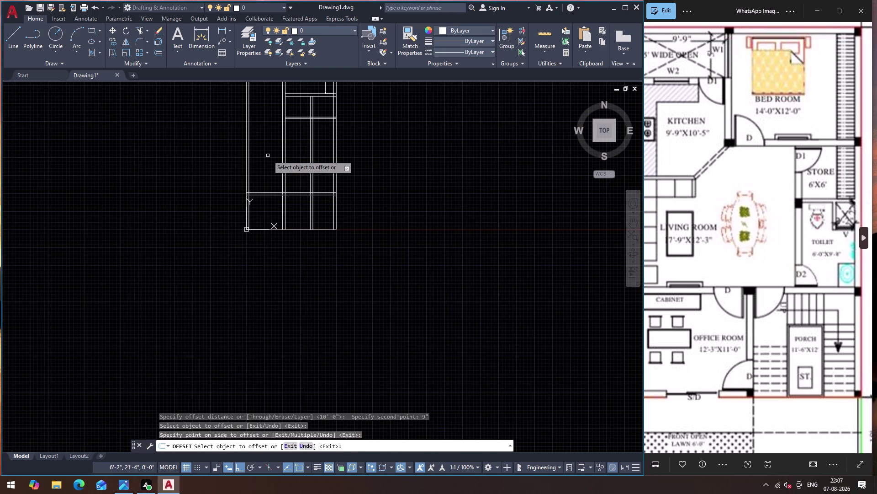
scroll(down, 3)
scroll(up, 3)
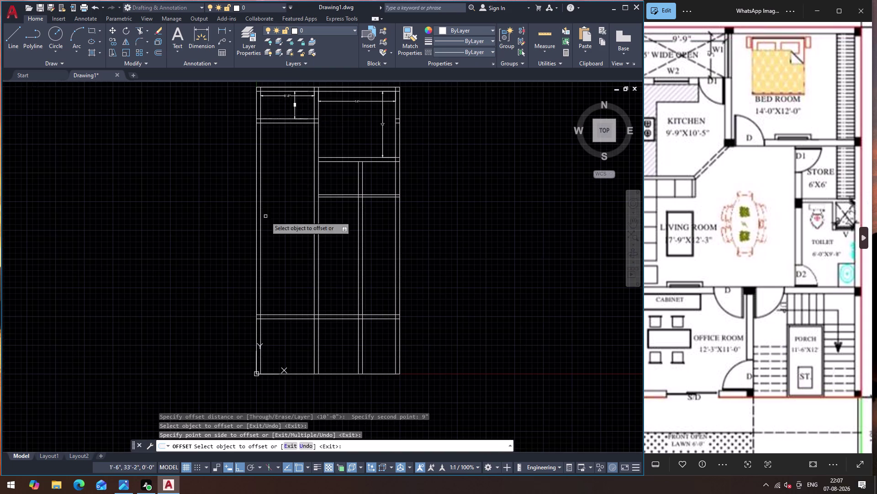
scroll(up, 3)
scroll(down, 3)
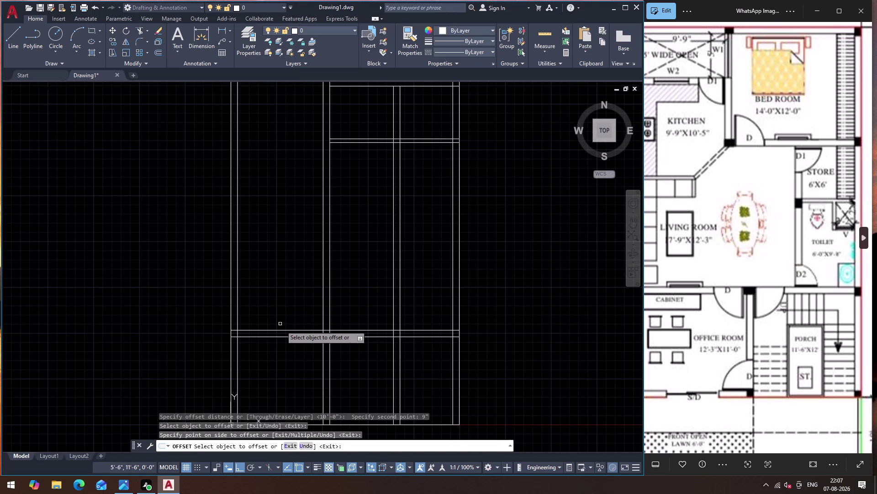
key(Escape)
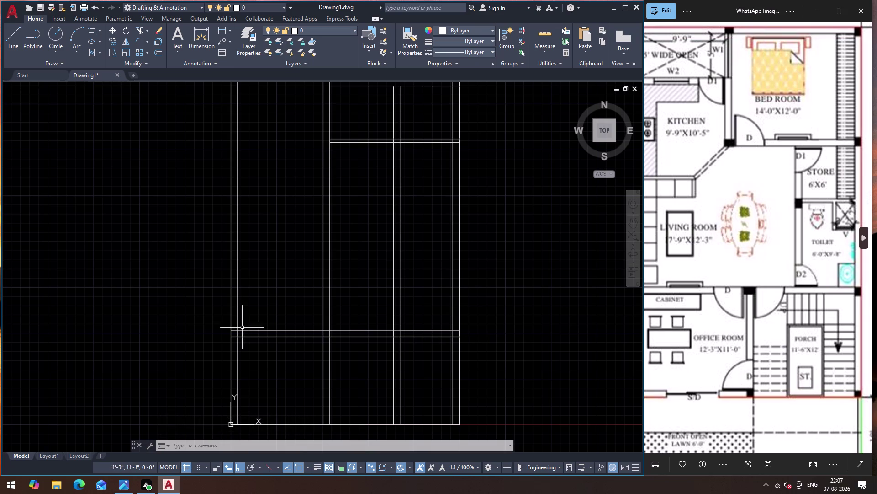
click(219, 33)
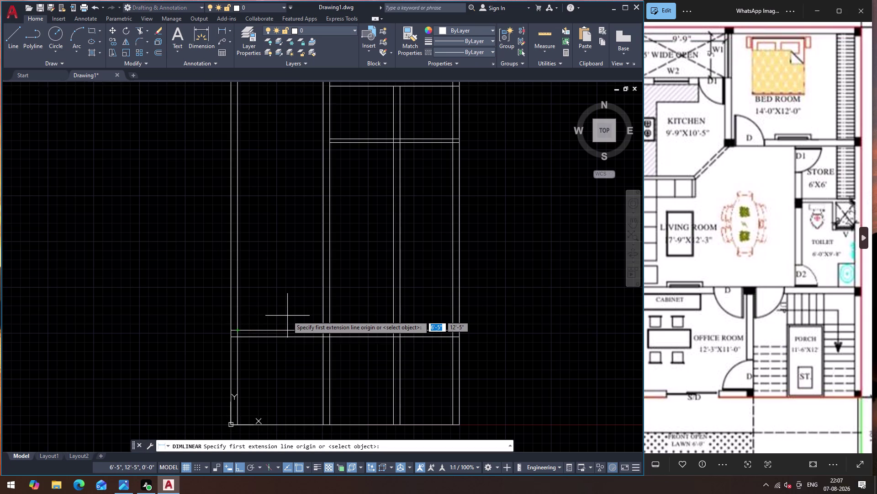
key(Escape)
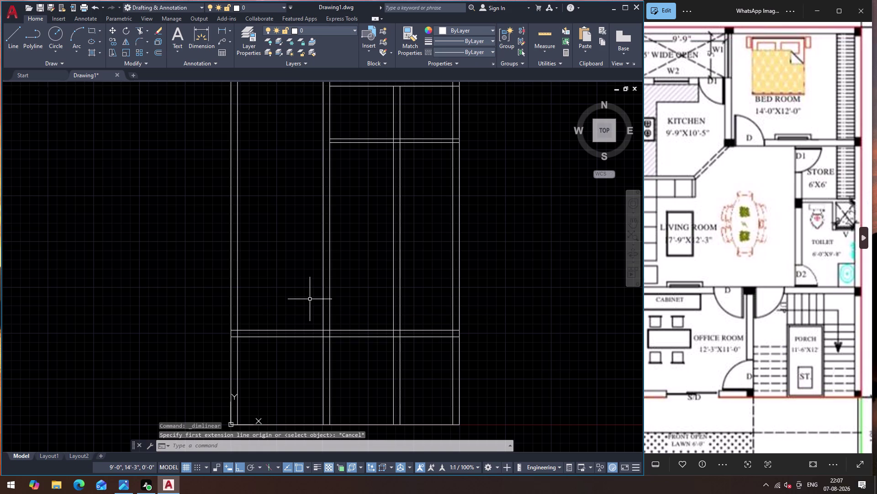
scroll(up, 3)
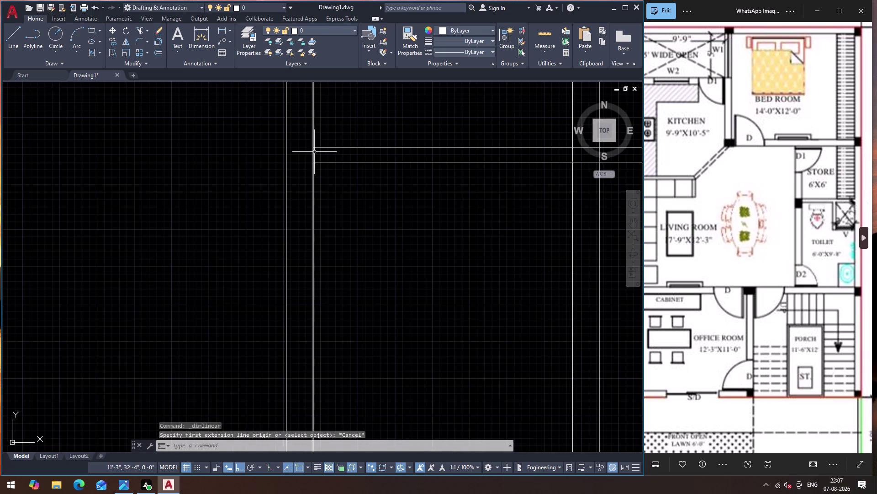
scroll(down, 3)
scroll(up, 3)
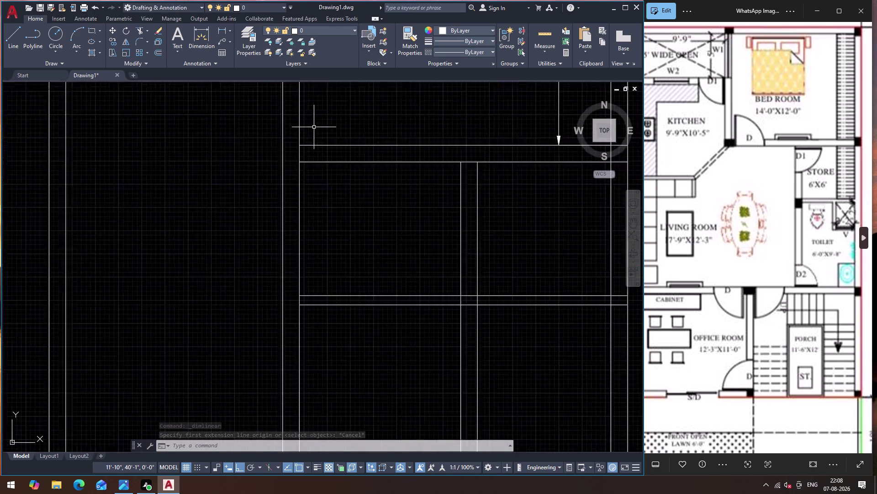
scroll(up, 3)
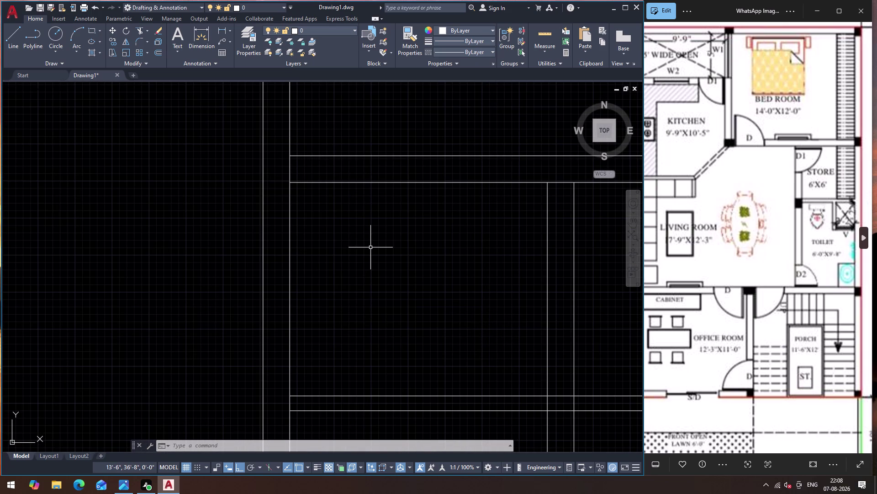
Fence-trim the stray wall line crossing the room with TR.
text(TR)
key(Return)
drag(371, 247, 374, 259)
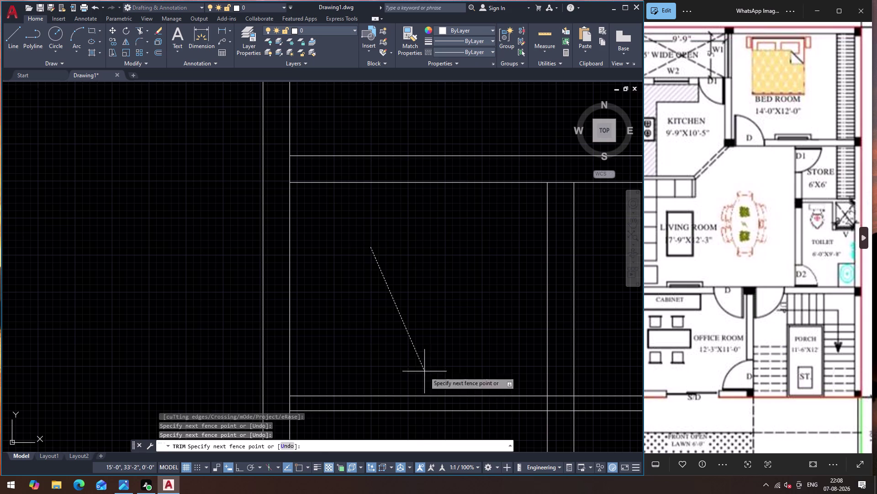
click(444, 418)
key(Escape)
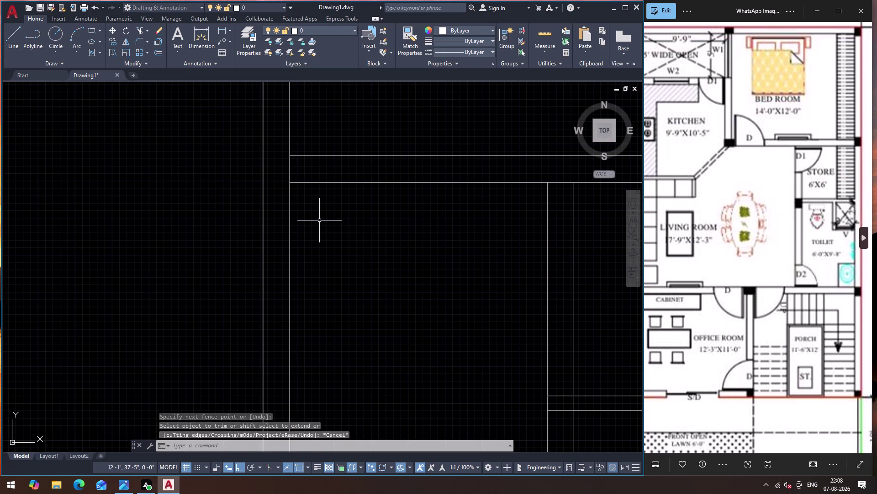
Draw a line from the inner top wall corner out to the outer wall.
key(l)
key(Return)
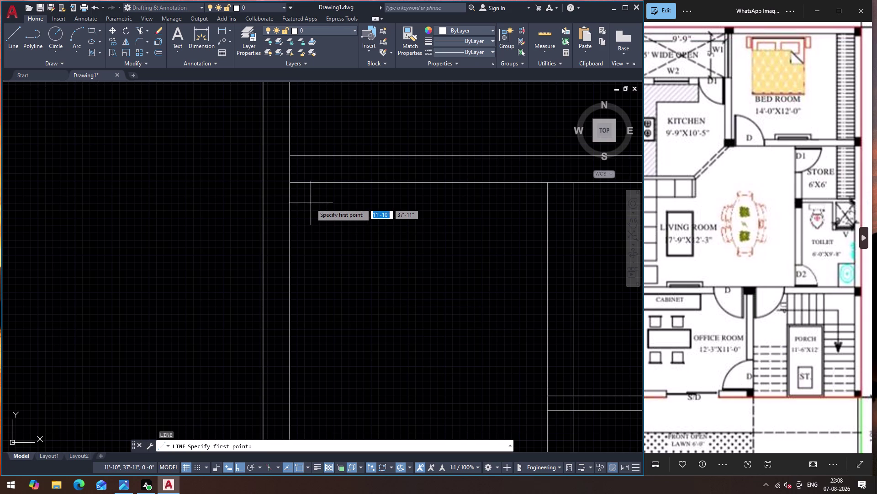
click(290, 182)
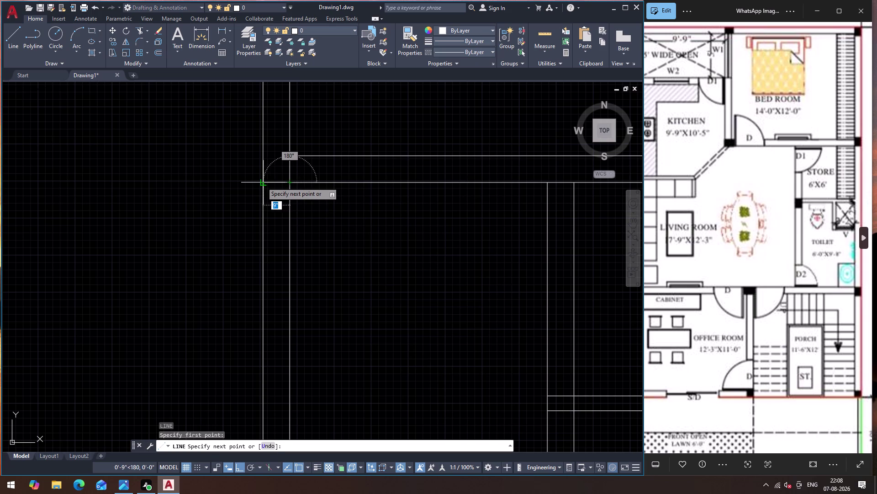
click(262, 182)
key(Escape)
Trim the leftover end of the wall line.
text(TR)
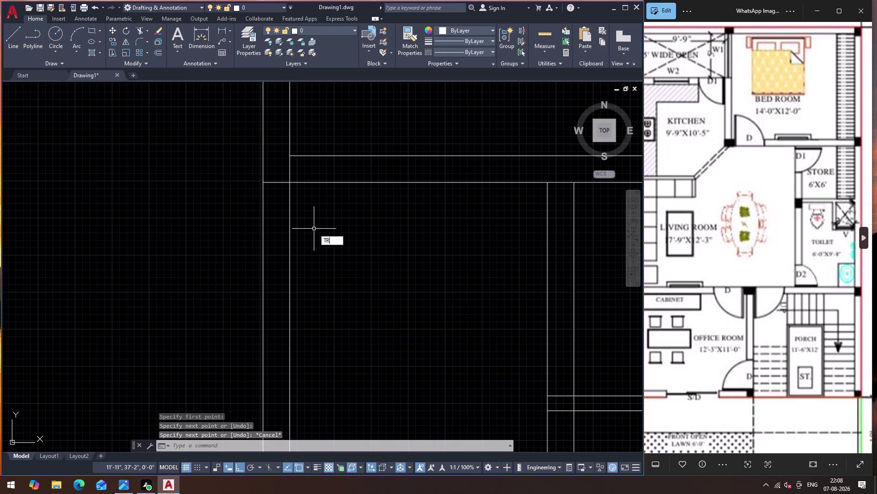
key(Return)
click(314, 228)
click(203, 243)
scroll(down, 3)
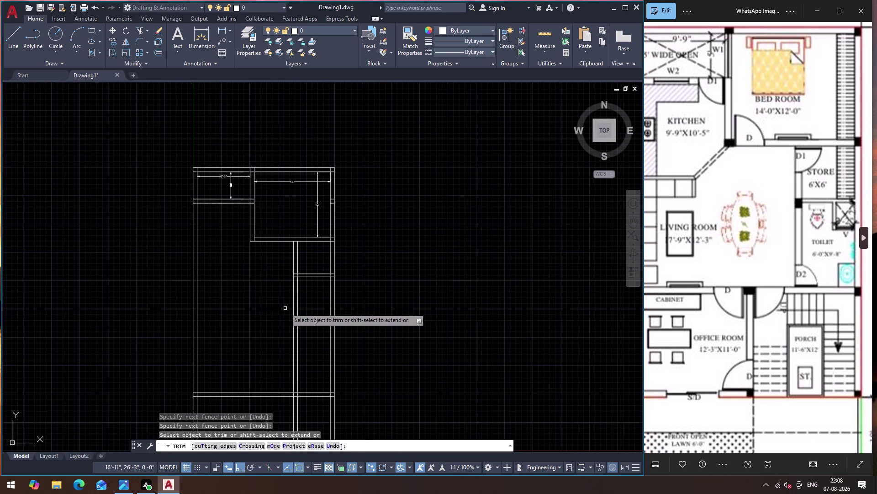
key(Escape)
scroll(up, 3)
scroll(down, 3)
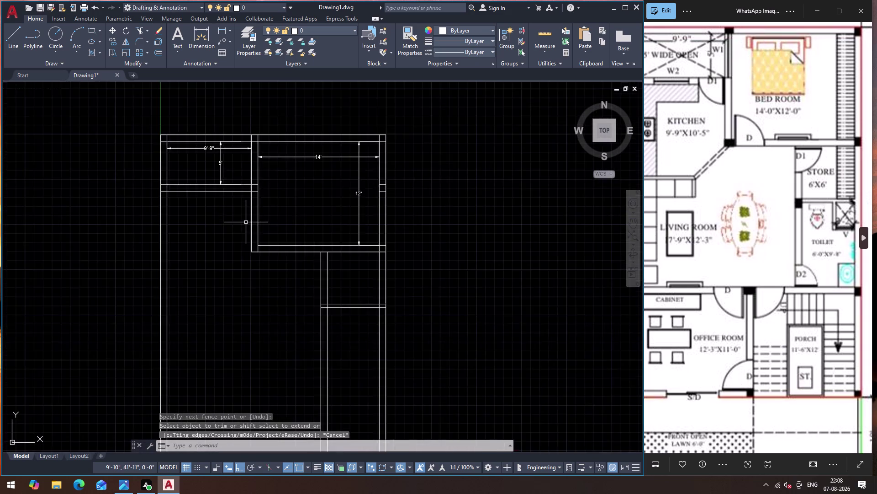
Reposition the reference floor plan image.
drag(686, 166, 724, 195)
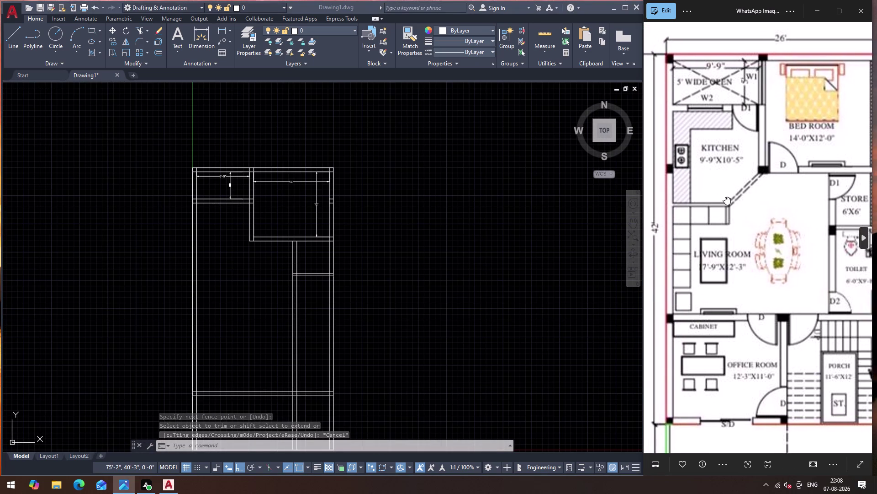
drag(723, 196, 730, 199)
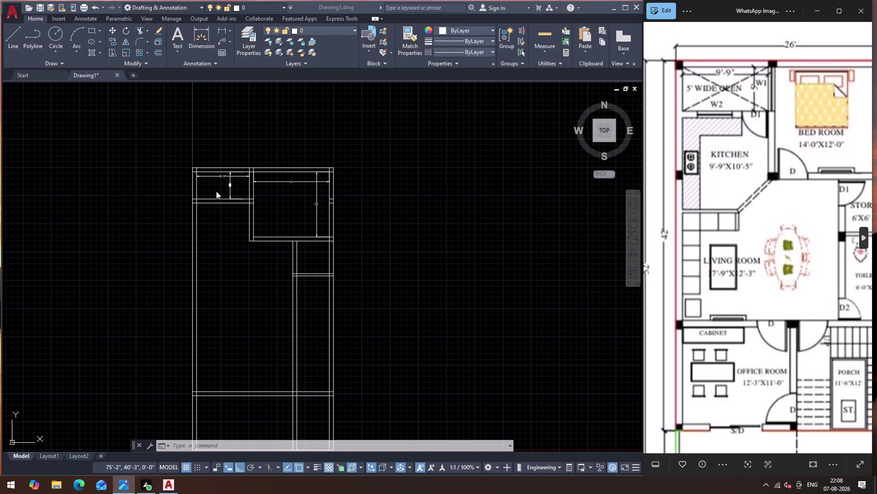
scroll(up, 3)
Offset the open area's lower wall line 10'-5" downward for the kitchen wall.
key(Escape)
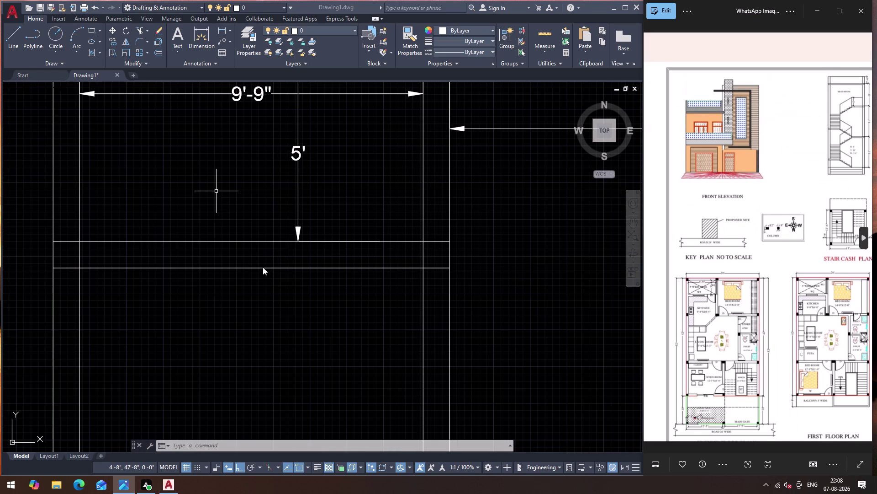
scroll(down, 3)
scroll(up, 3)
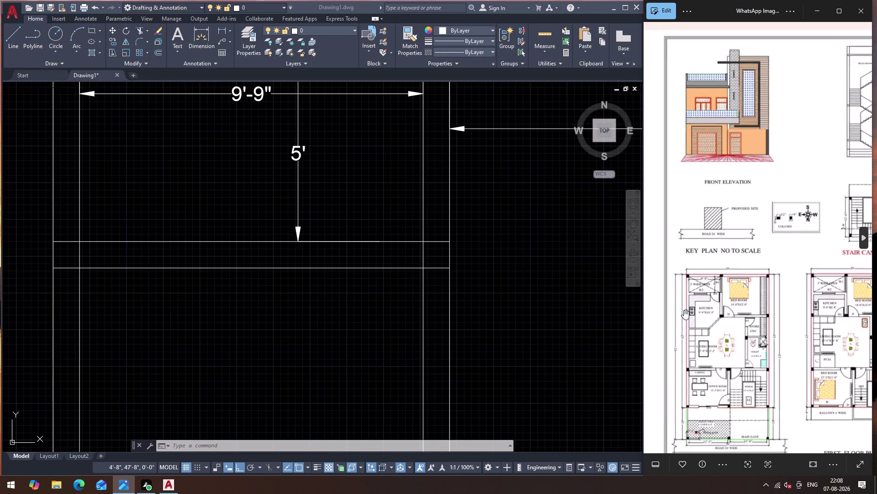
scroll(up, 3)
scroll(up, 3)
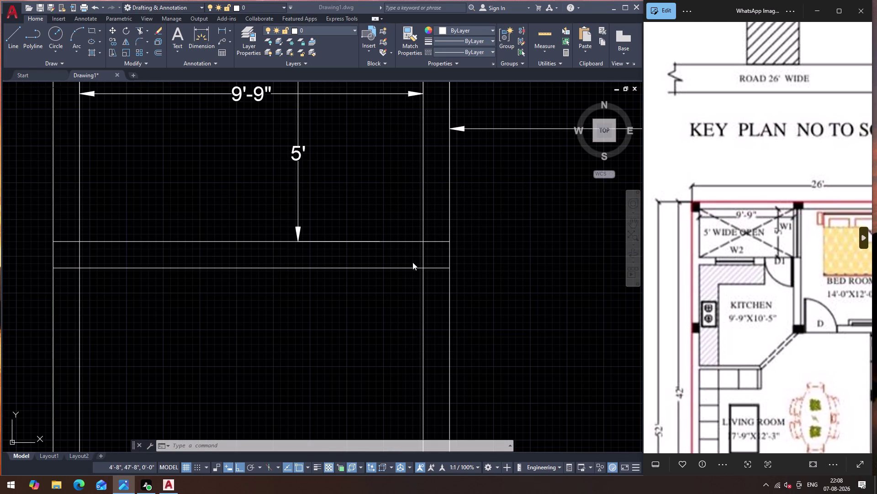
click(383, 216)
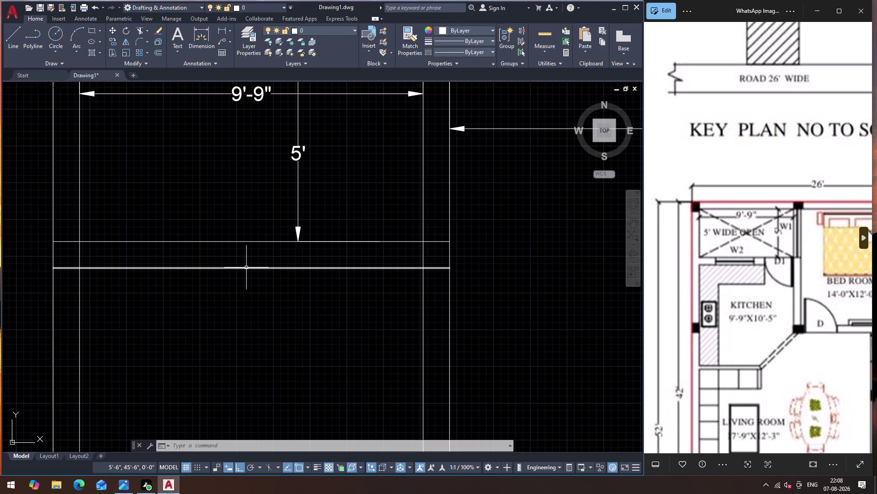
click(246, 267)
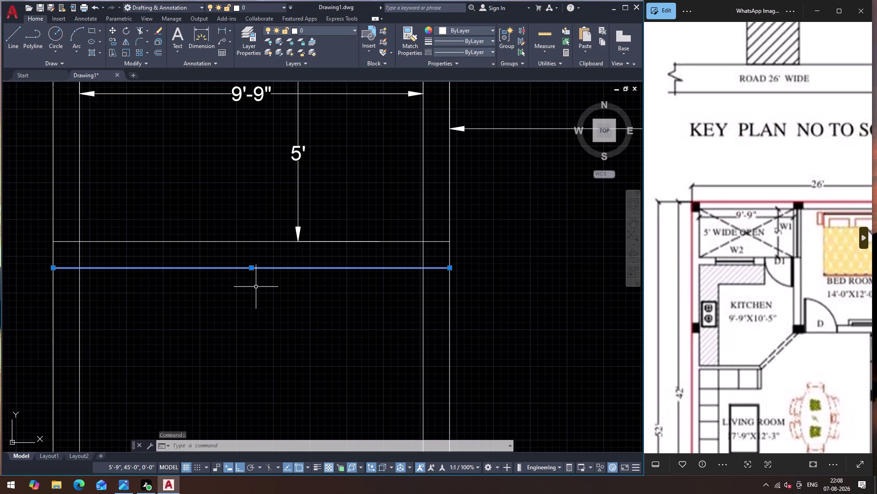
key(o)
key(Return)
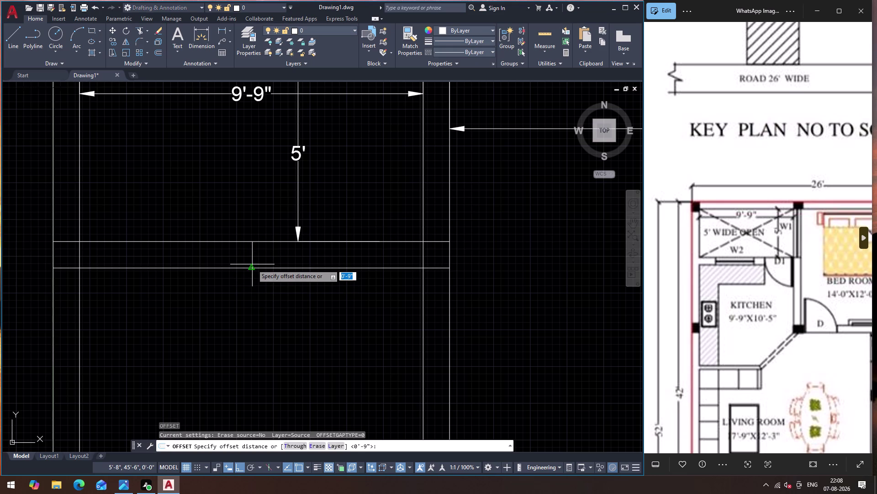
click(254, 268)
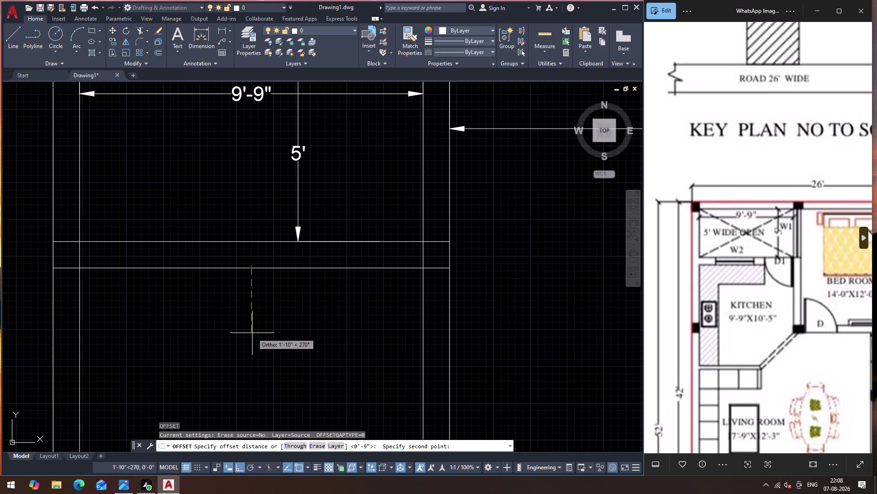
text(140)
key(BackSpace)
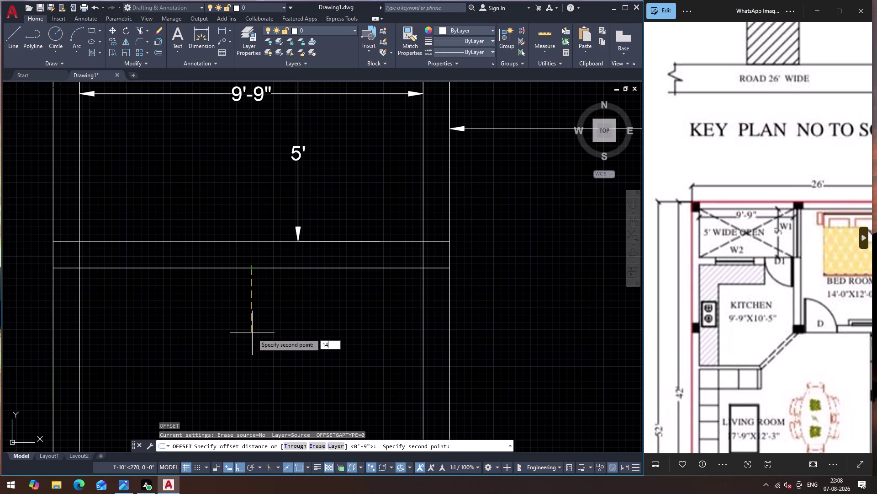
key(BackSpace)
text(0')
key(5)
key(shift+quotedbl)
key(Return)
scroll(down, 3)
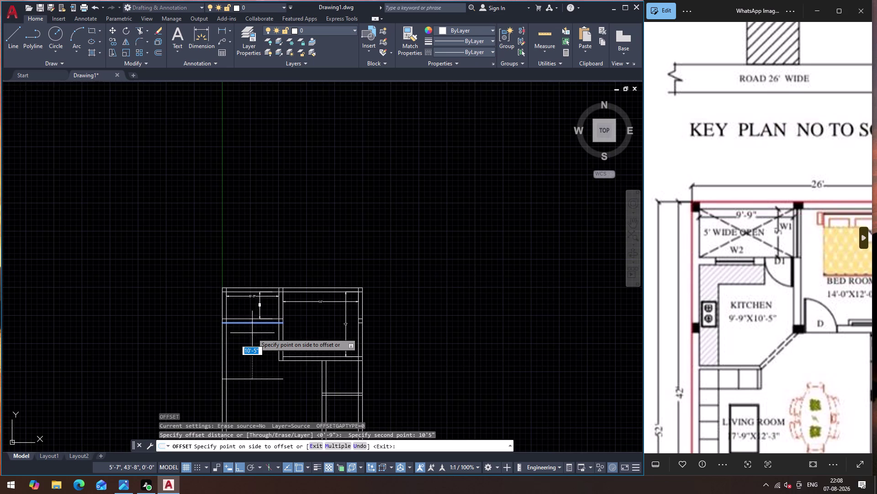
click(248, 386)
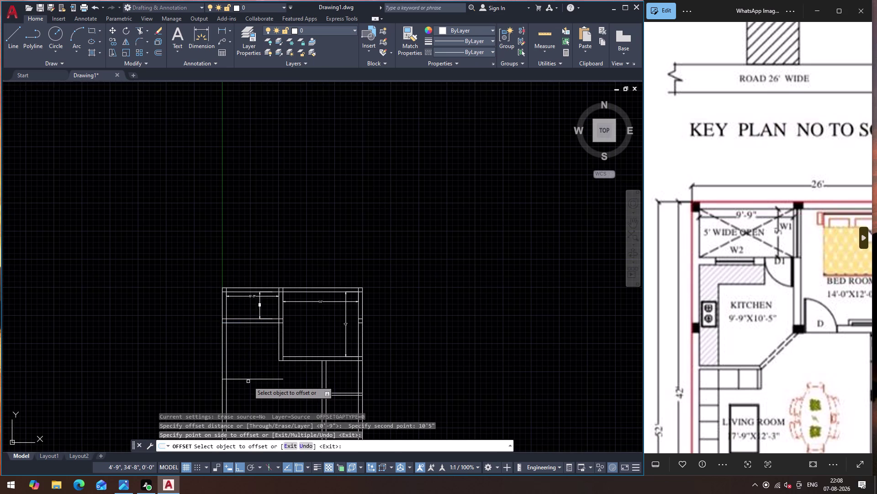
scroll(up, 3)
scroll(down, 3)
key(Escape)
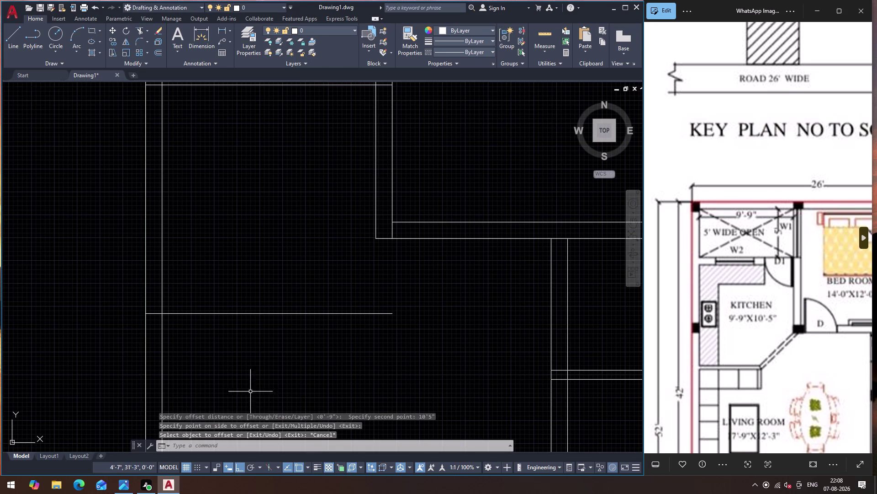
Offset the new kitchen wall line 4" downward as its second line.
key(Return)
click(253, 314)
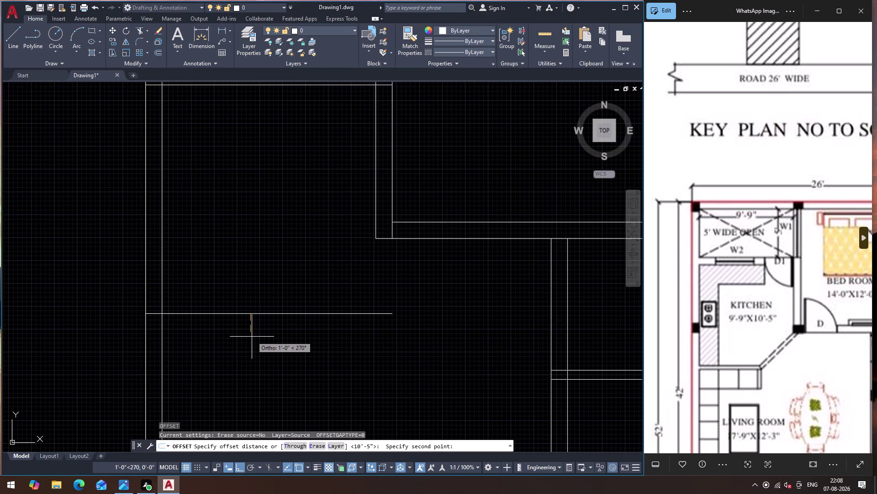
key(5)
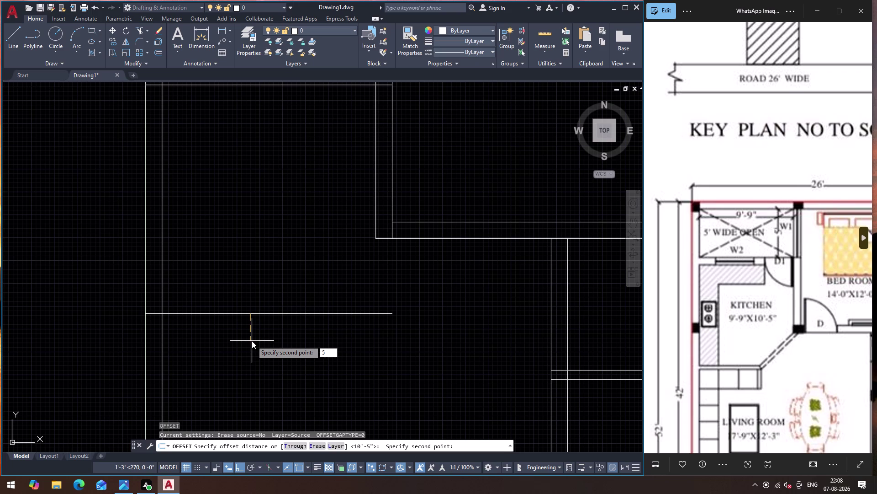
key(BackSpace)
key(4)
key(shift+quotedbl)
key(Return)
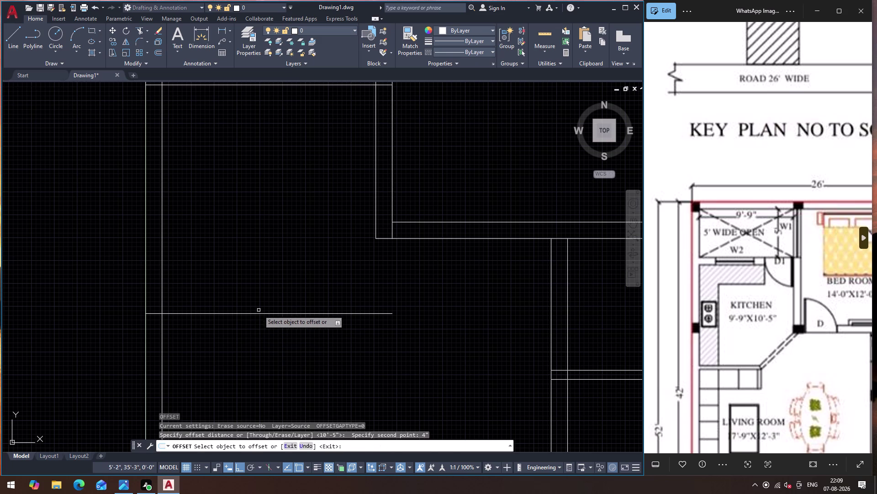
click(259, 313)
click(255, 350)
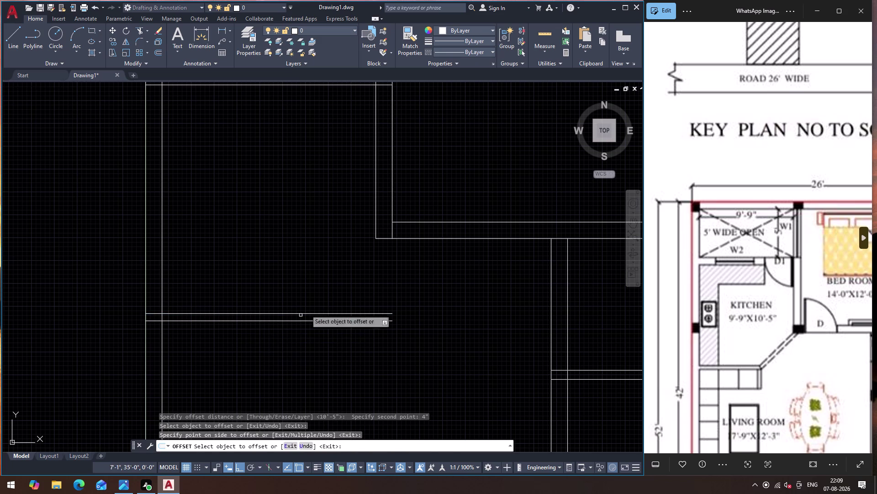
key(Escape)
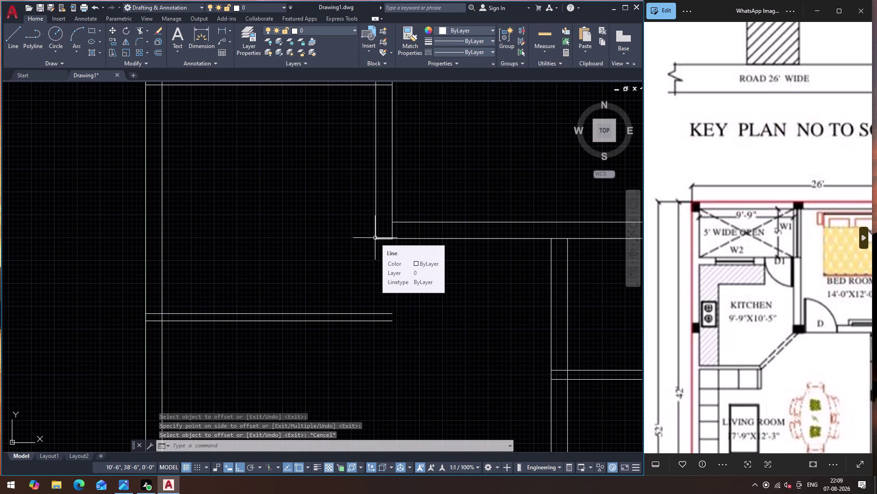
scroll(down, 3)
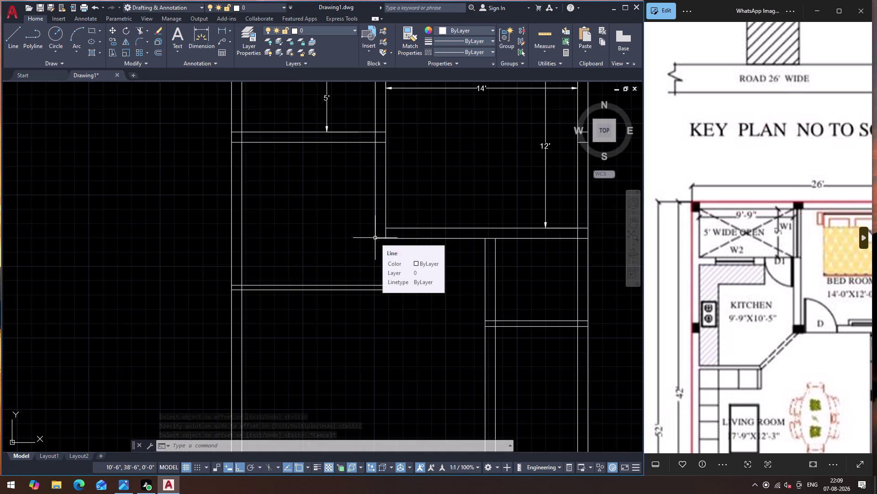
scroll(down, 3)
scroll(up, 3)
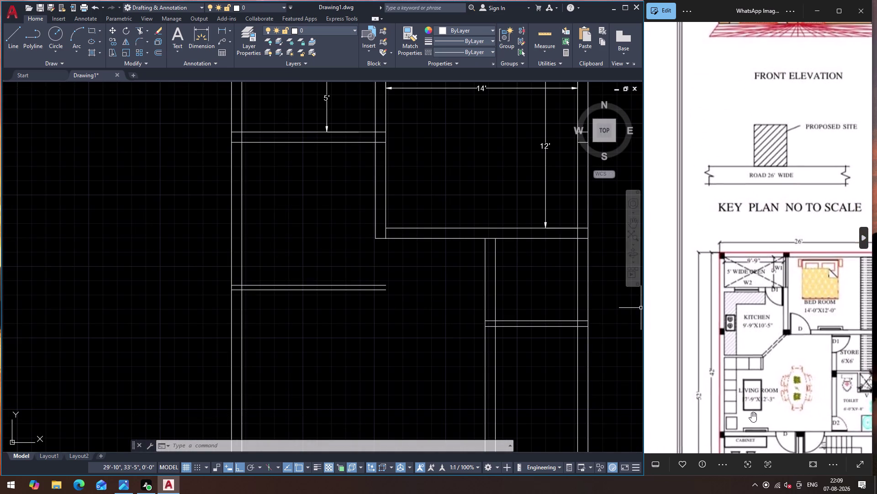
scroll(up, 3)
scroll(up, 3)
scroll(down, 3)
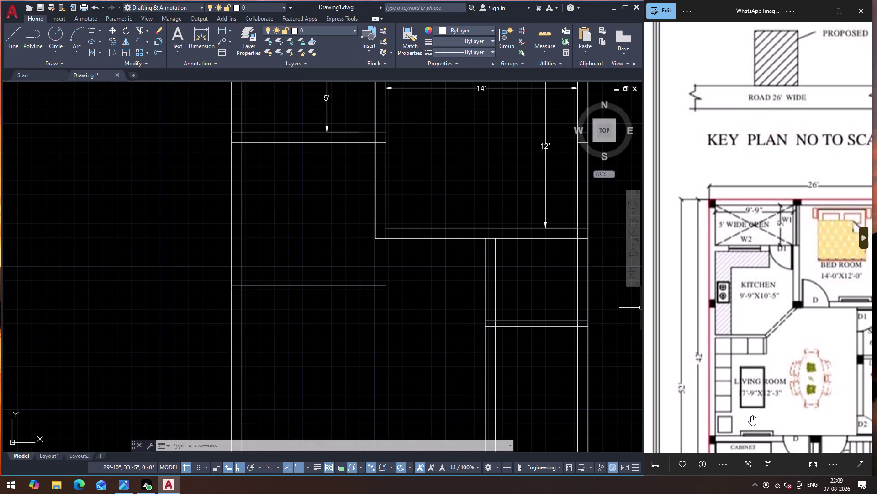
scroll(down, 3)
scroll(up, 3)
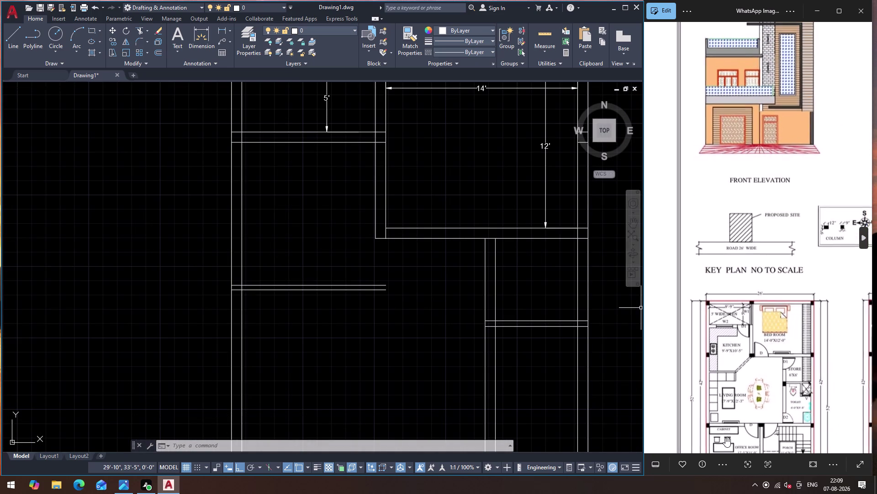
scroll(up, 3)
scroll(down, 3)
scroll(up, 3)
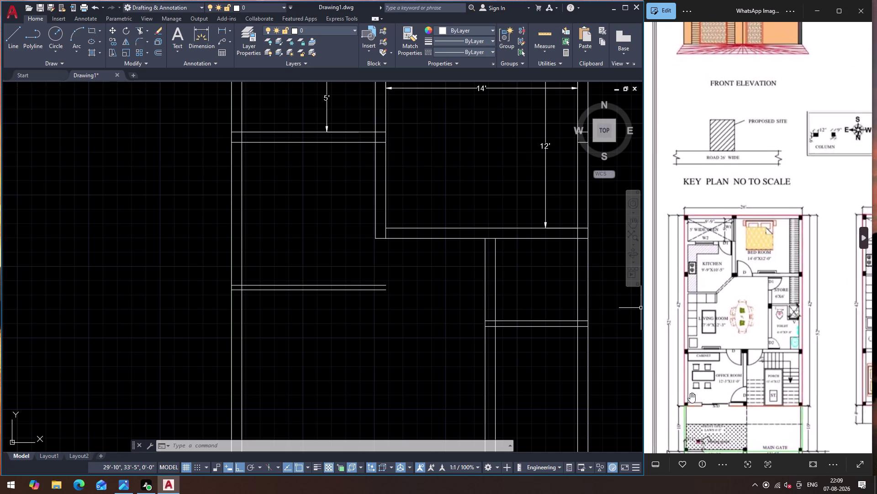
scroll(up, 3)
scroll(up, 3)
scroll(up, 3)
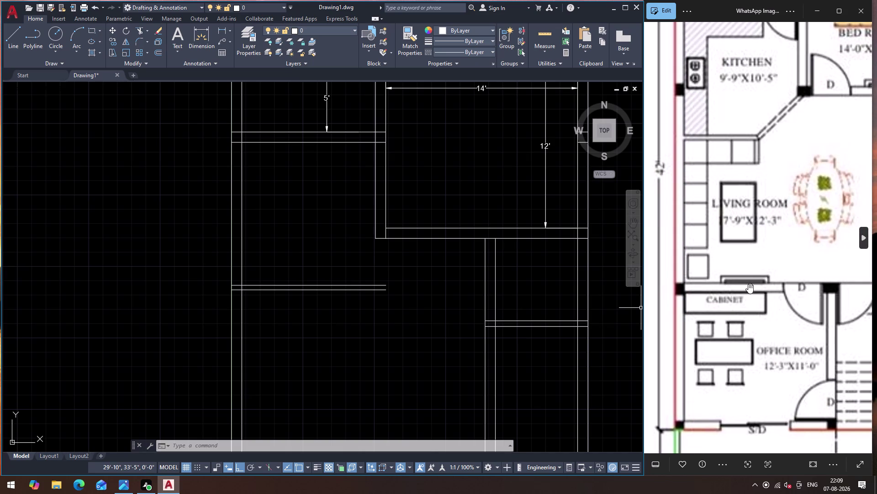
scroll(down, 3)
scroll(down, 3)
scroll(up, 3)
scroll(up, 3)
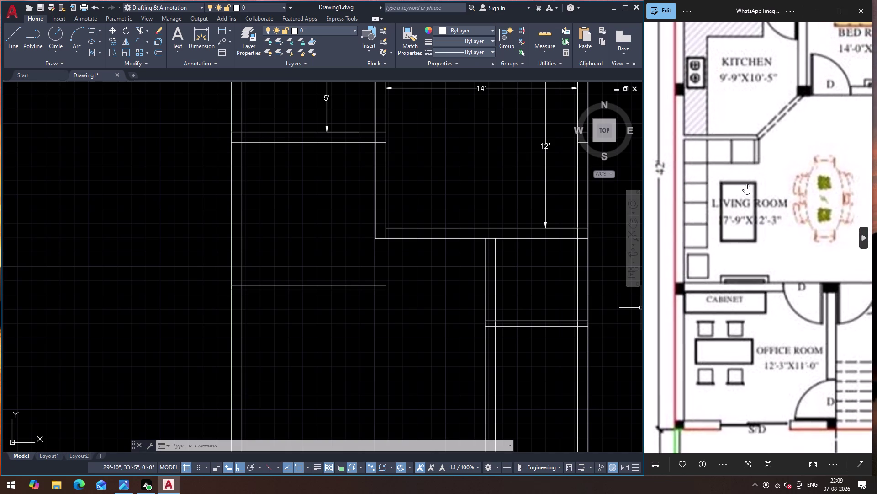
click(436, 318)
click(435, 321)
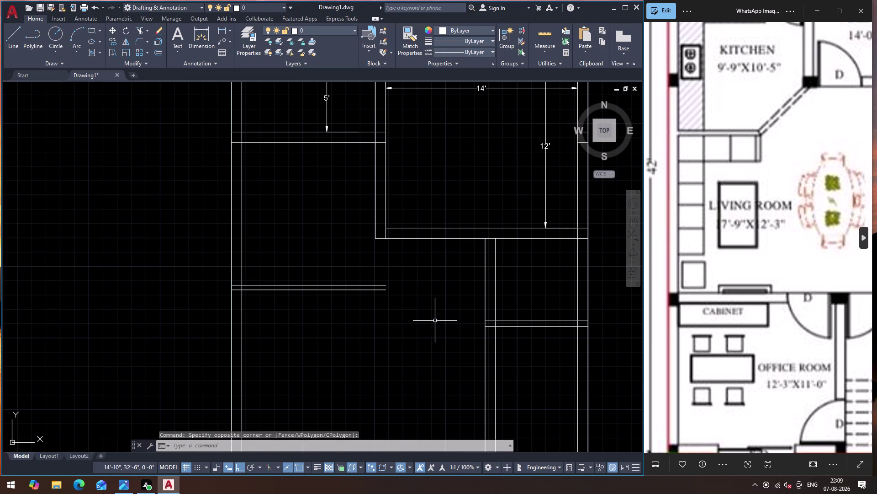
scroll(down, 3)
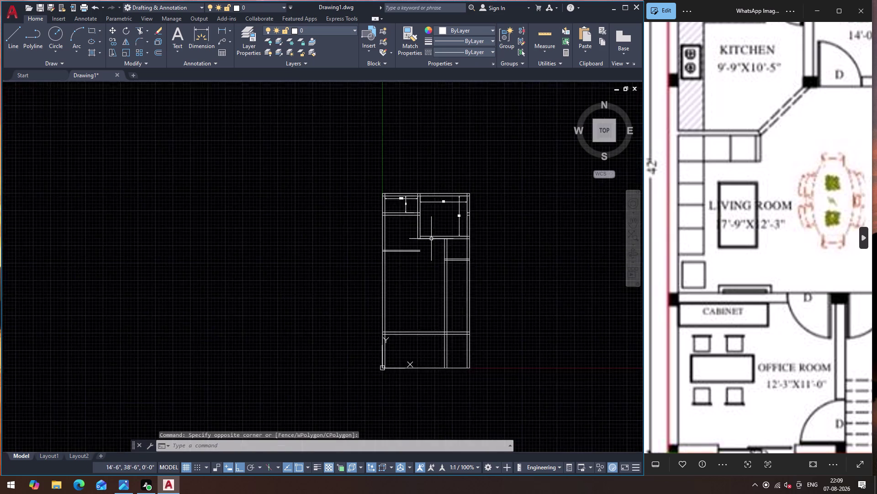
scroll(down, 3)
scroll(up, 3)
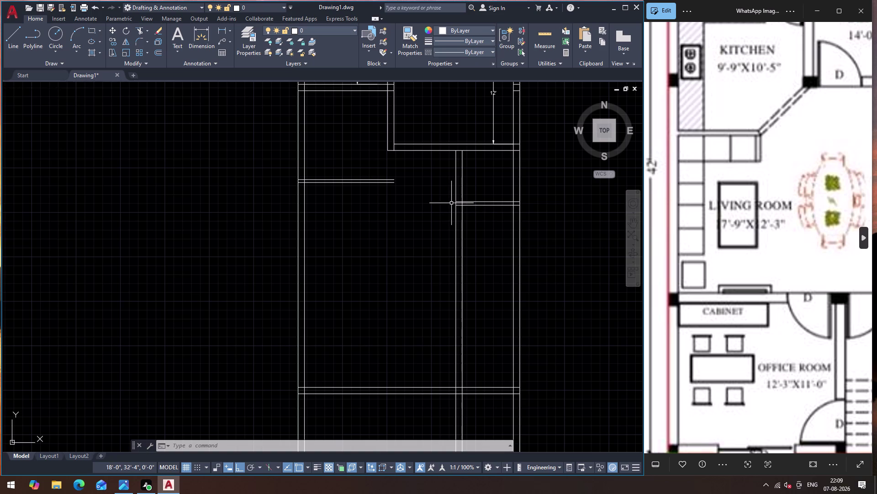
Offset the wall line 12'-3" downward to place the interior wall.
click(349, 182)
key(o)
key(Return)
click(348, 183)
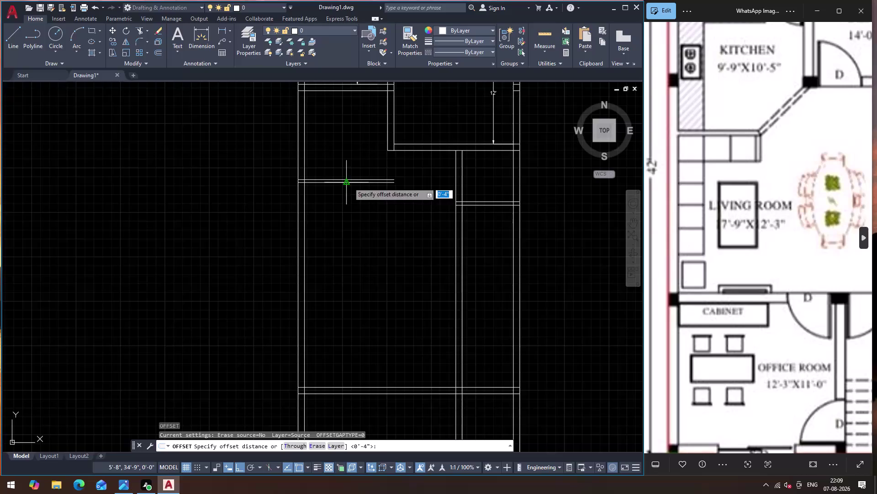
key(2)
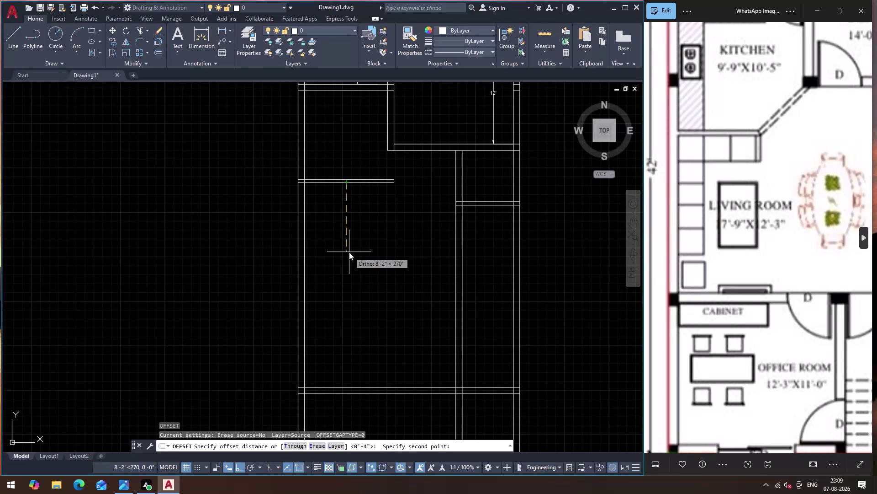
key(BackSpace)
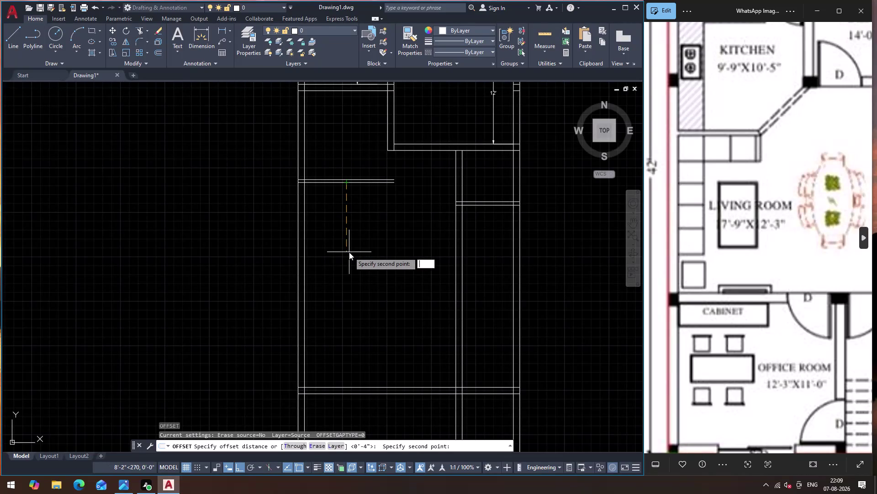
text(12)
key(apostrophe)
text(3")
key(Return)
click(362, 295)
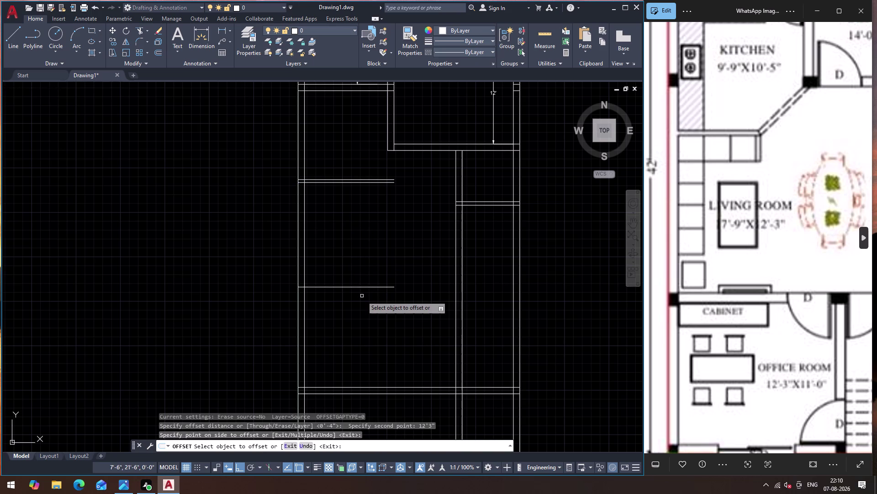
key(Escape)
Extend the short interior wall line to the right outer wall.
key(r)
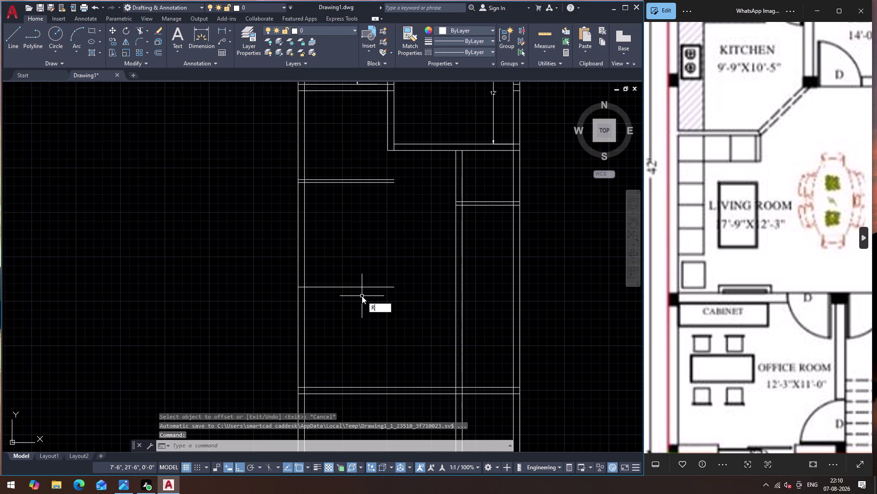
key(BackSpace)
key(e)
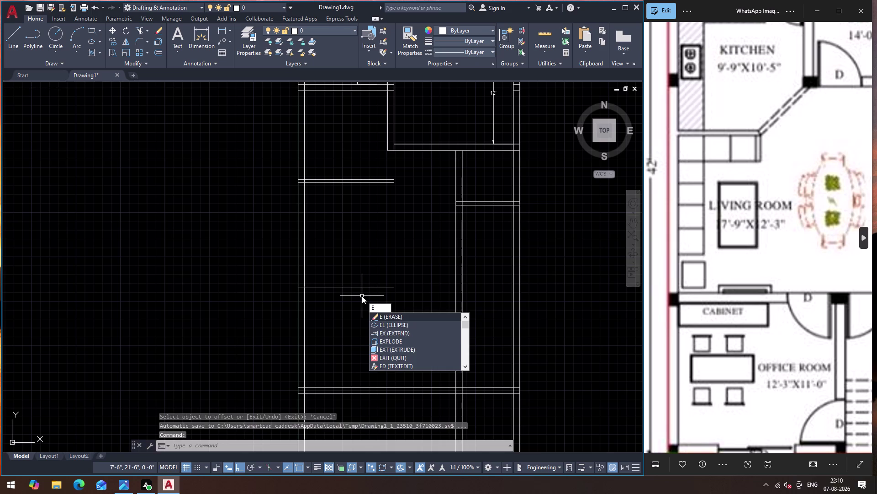
key(x)
key(Return)
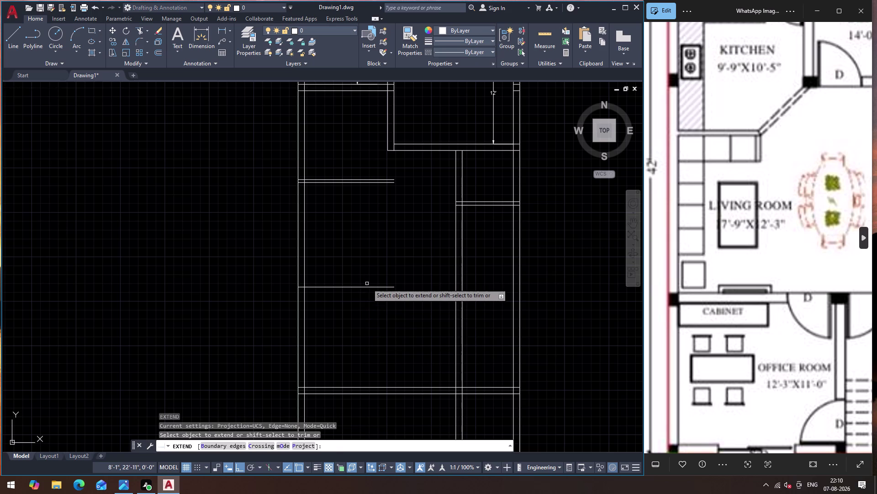
click(367, 288)
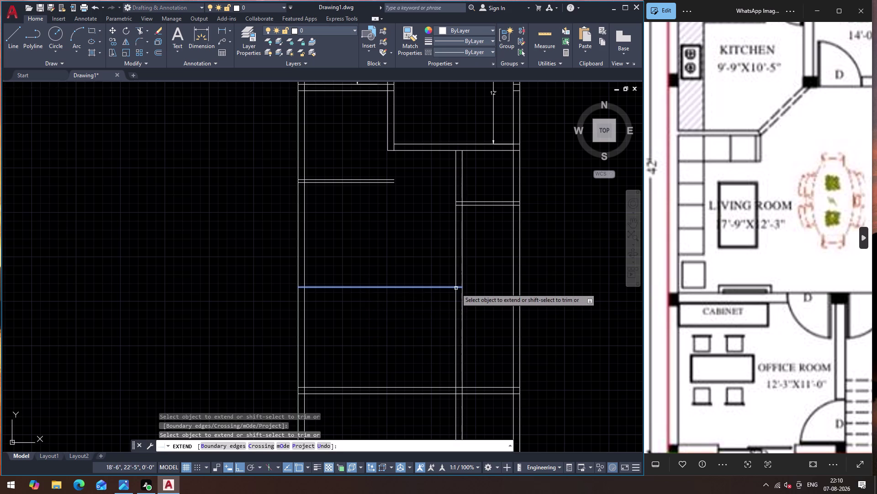
click(456, 288)
click(461, 288)
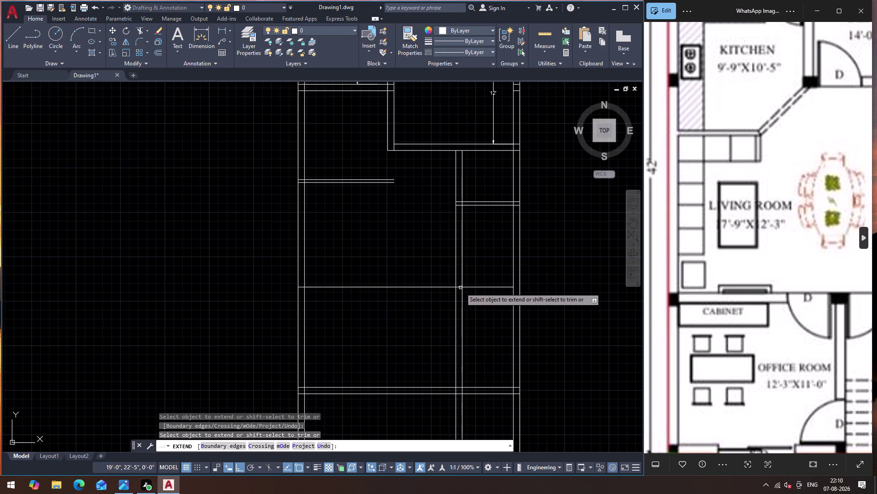
key(Escape)
Offset the extended wall line 9" downward to double it.
click(363, 287)
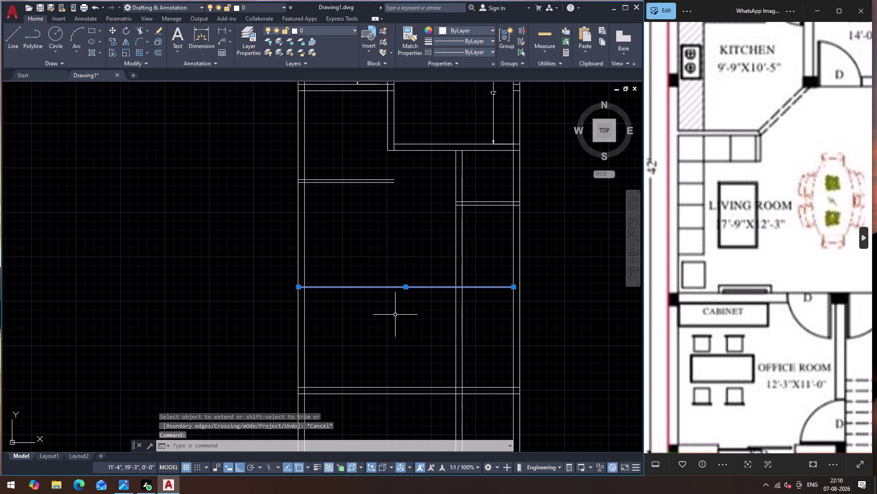
key(o)
key(Return)
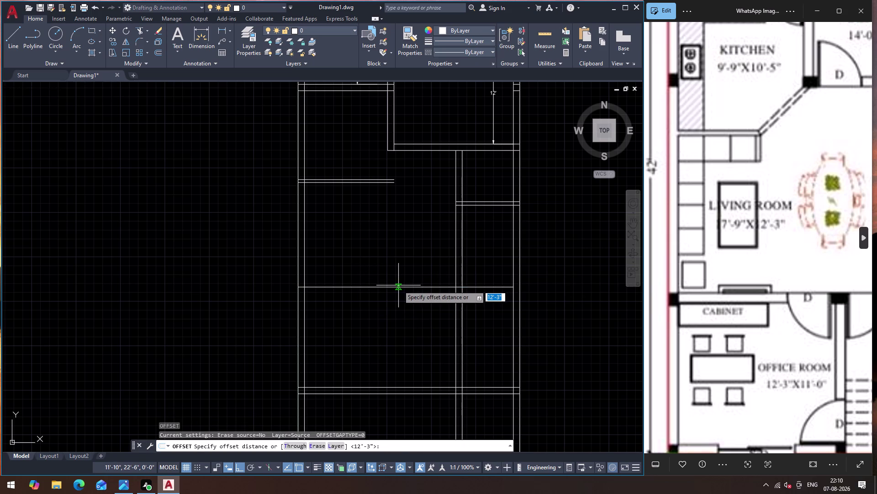
drag(399, 285, 399, 290)
key(9)
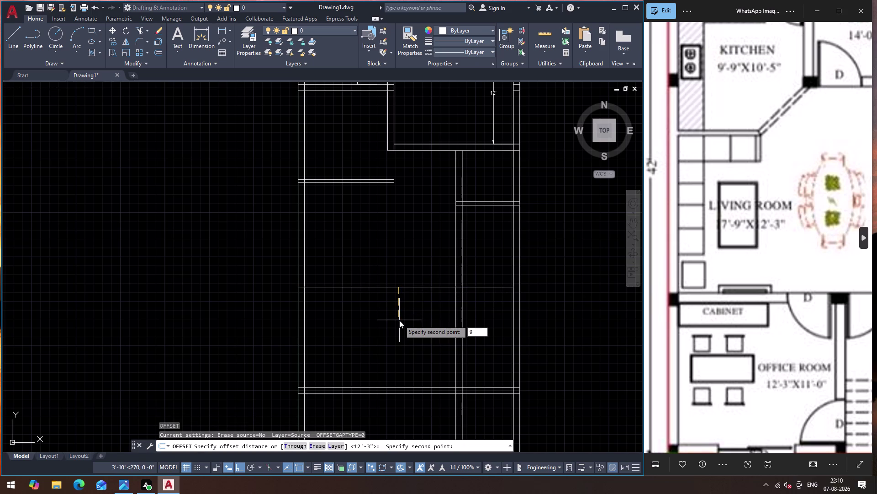
key(shift+quotedbl)
key(Return)
click(400, 320)
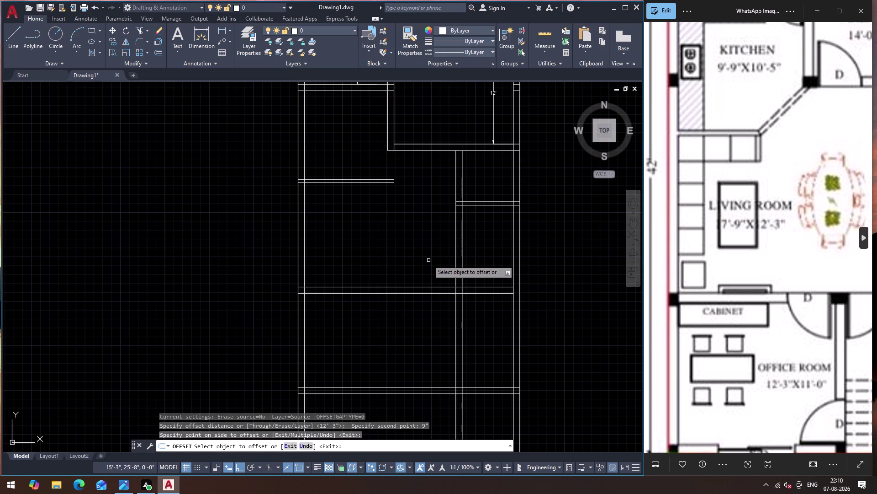
key(Escape)
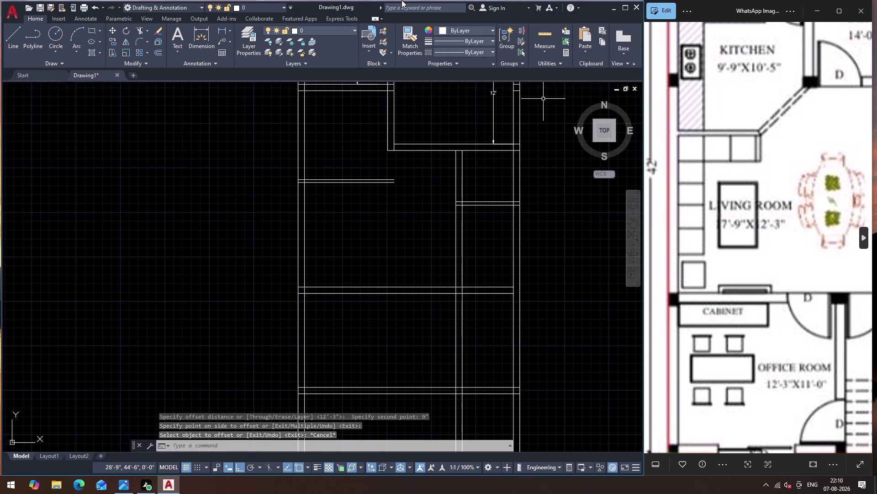
Add vertical linear dimensions of 12'-3" and 11' to the two left-side rooms.
click(225, 27)
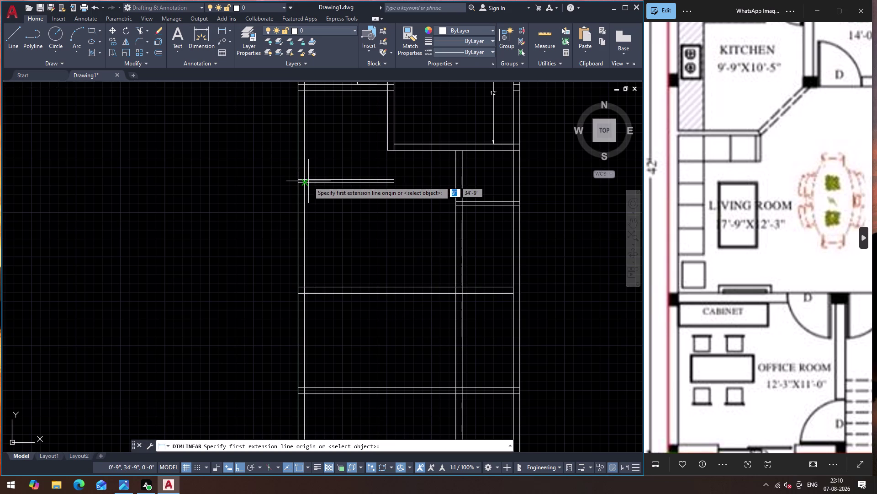
scroll(up, 3)
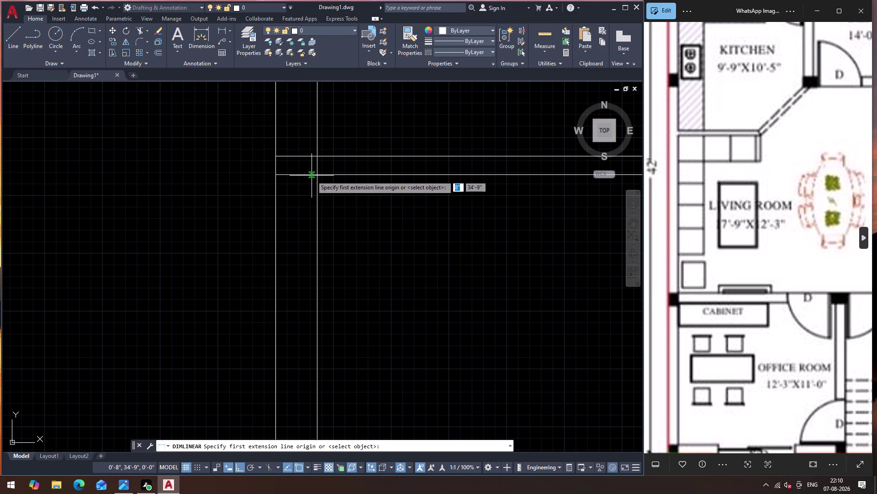
click(319, 176)
scroll(down, 3)
scroll(up, 3)
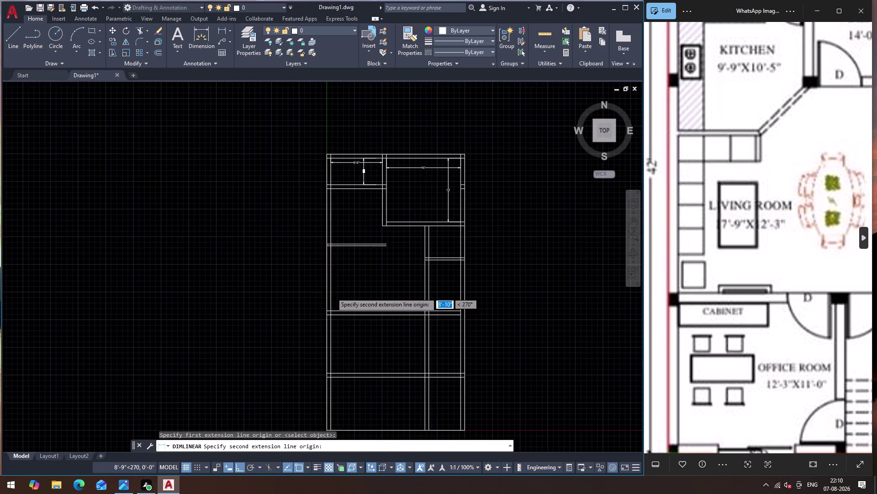
scroll(up, 3)
click(326, 366)
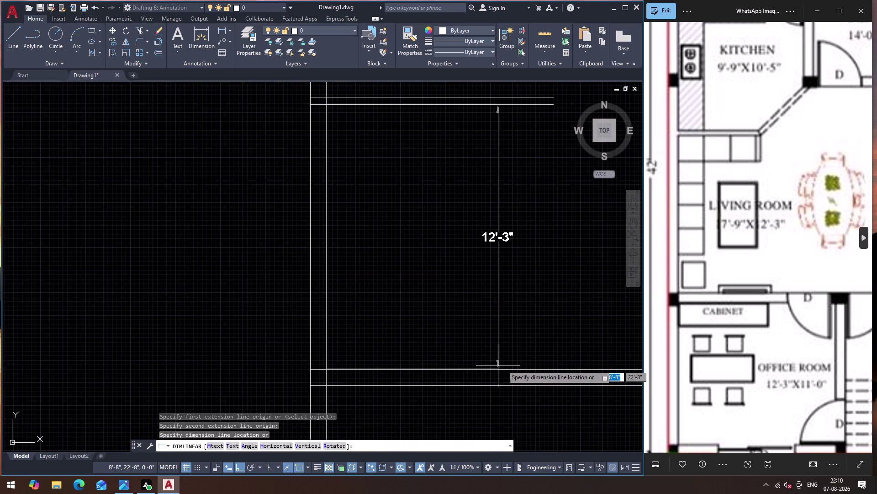
click(515, 364)
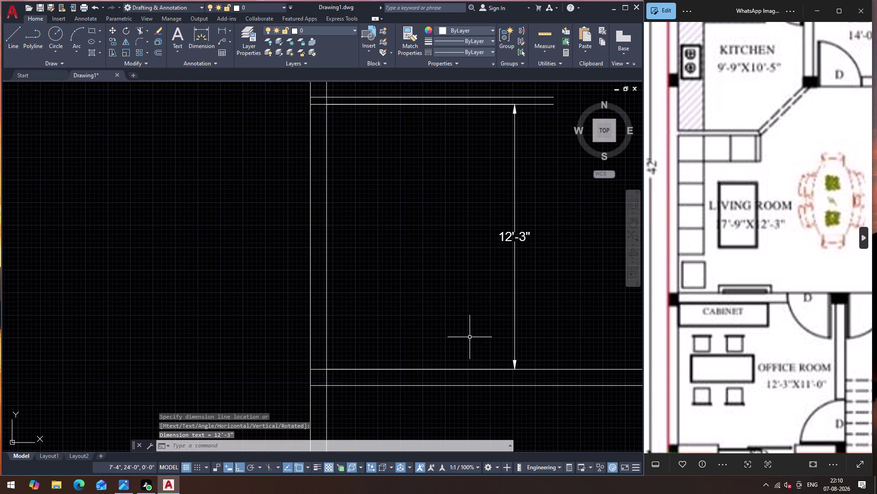
scroll(down, 3)
scroll(up, 3)
scroll(down, 3)
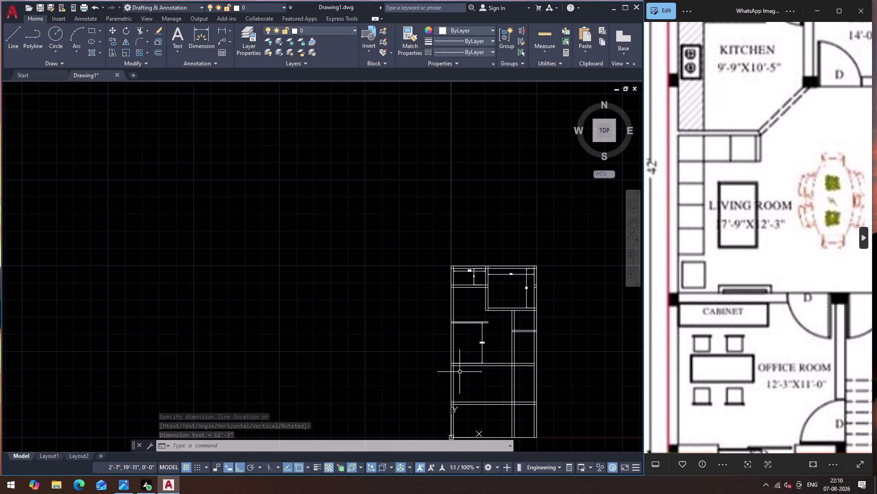
scroll(up, 3)
scroll(down, 3)
scroll(up, 3)
scroll(up, 3)
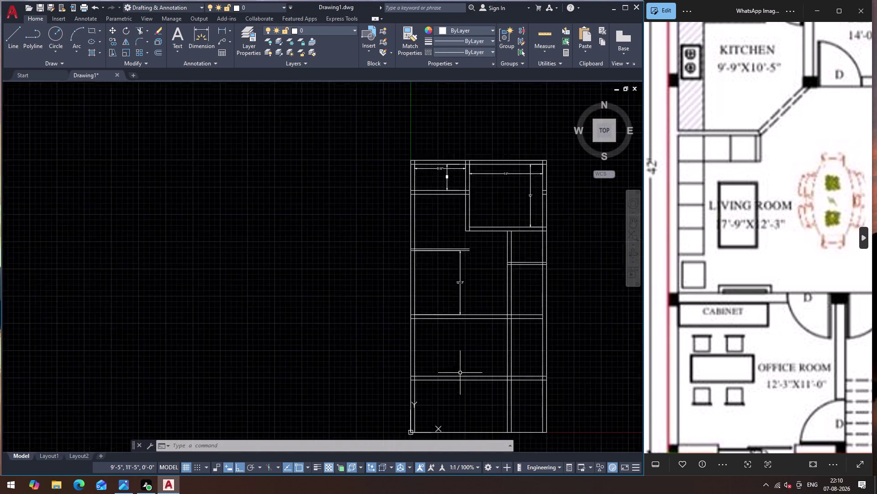
scroll(up, 3)
key(Return)
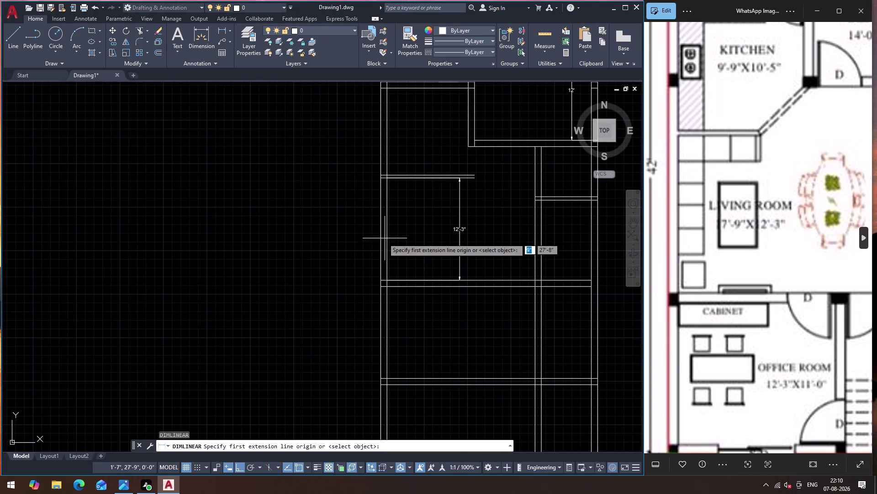
click(387, 288)
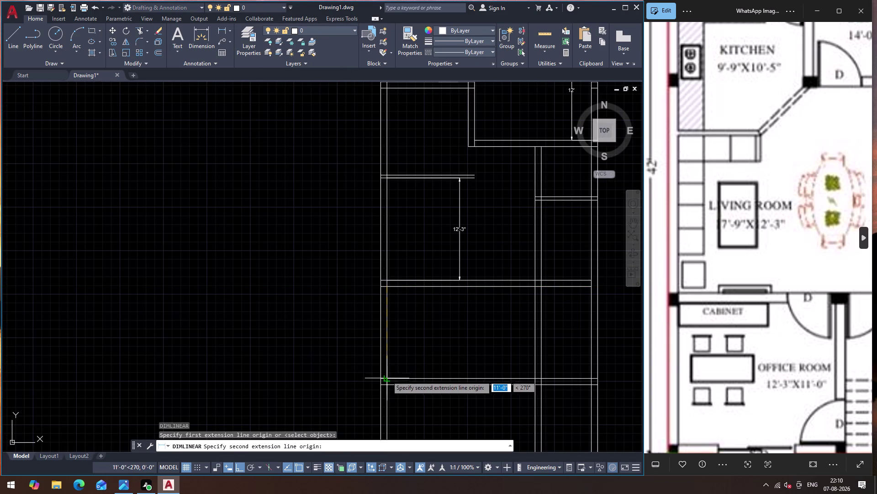
click(386, 378)
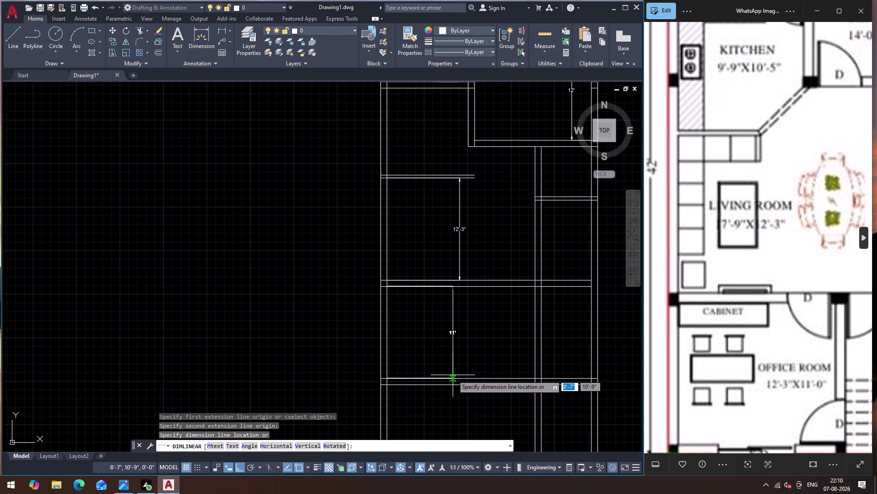
click(453, 375)
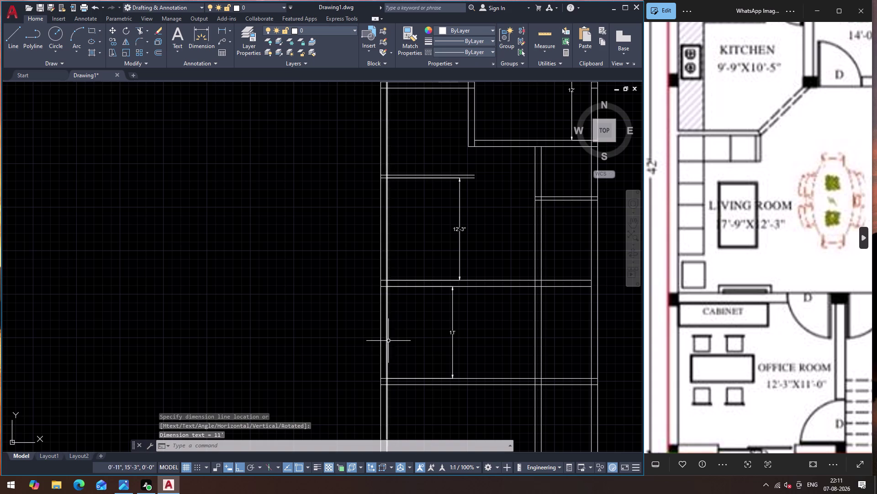
Break the inner left wall line at the top and bottom of the 11' room.
text(BR)
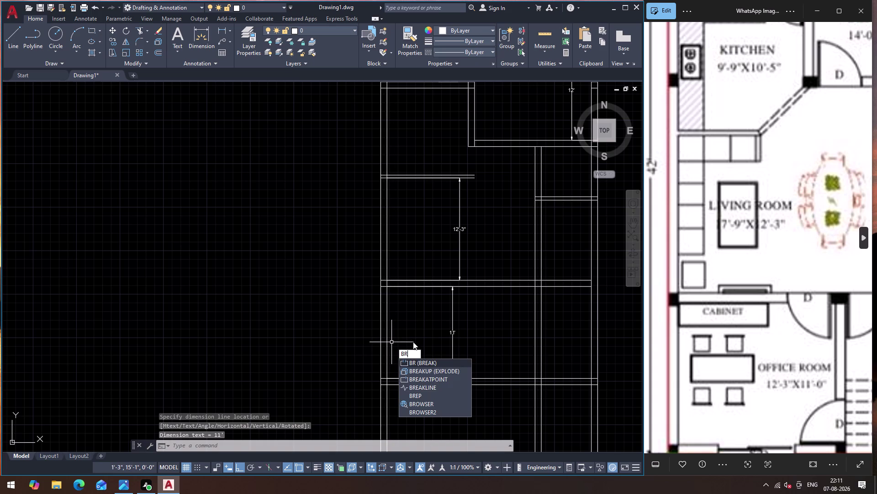
click(437, 379)
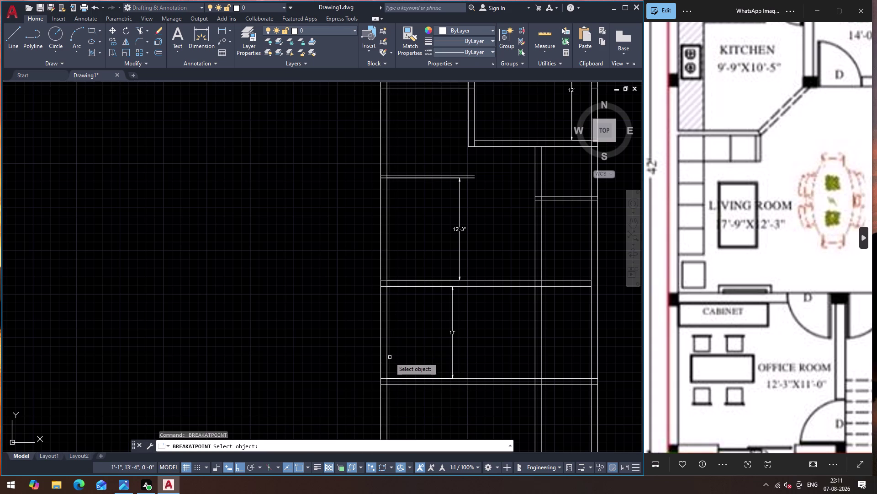
click(388, 356)
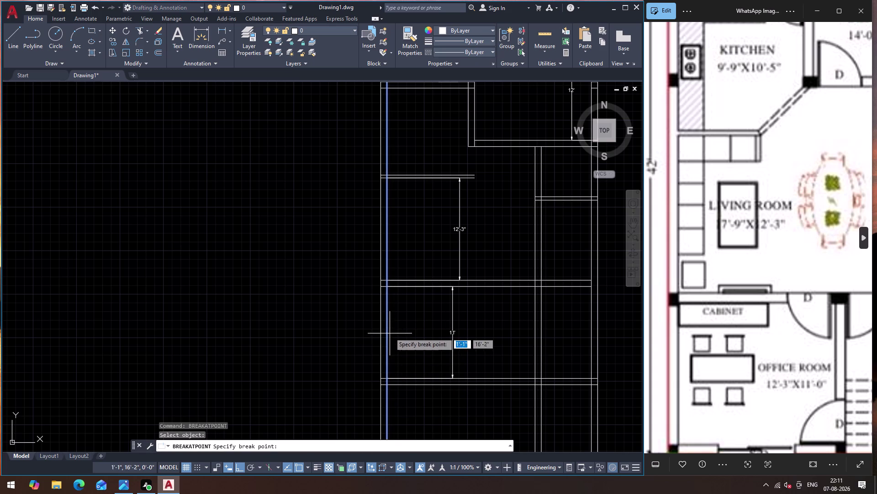
click(390, 283)
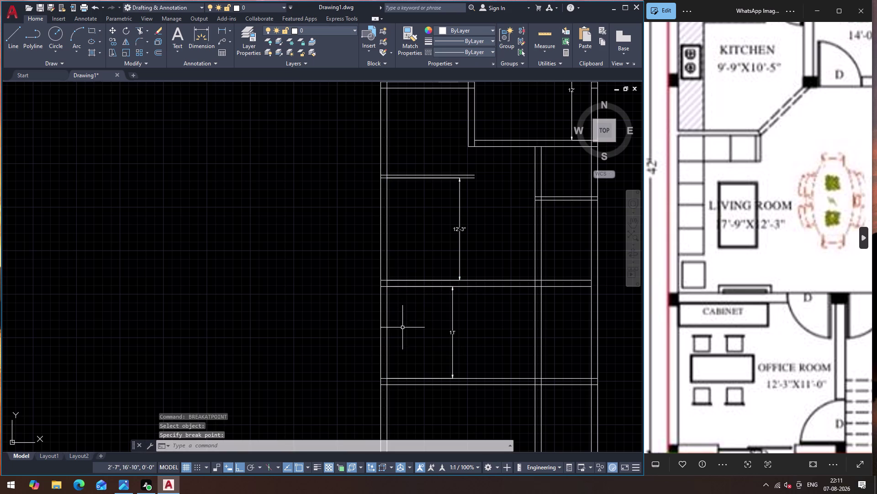
key(Return)
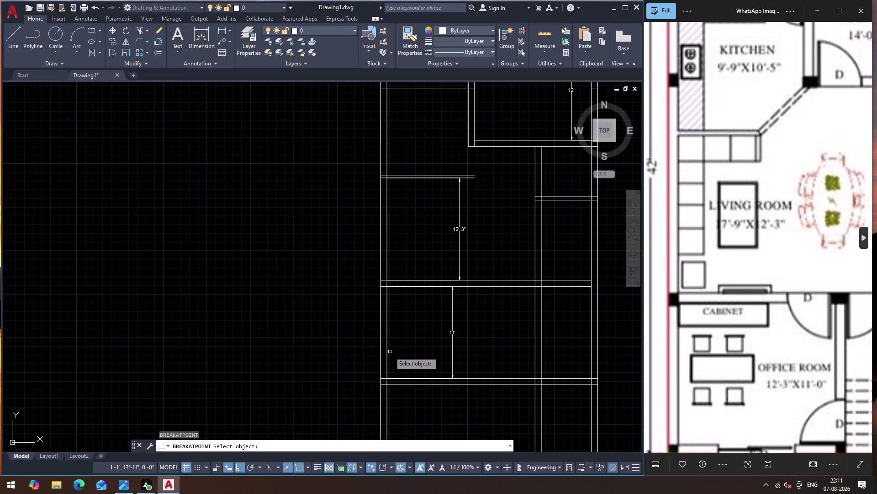
click(388, 354)
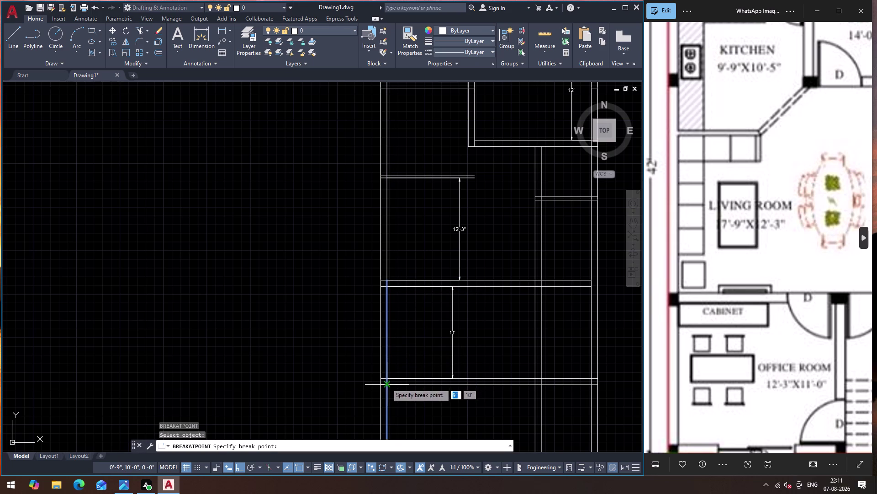
click(386, 383)
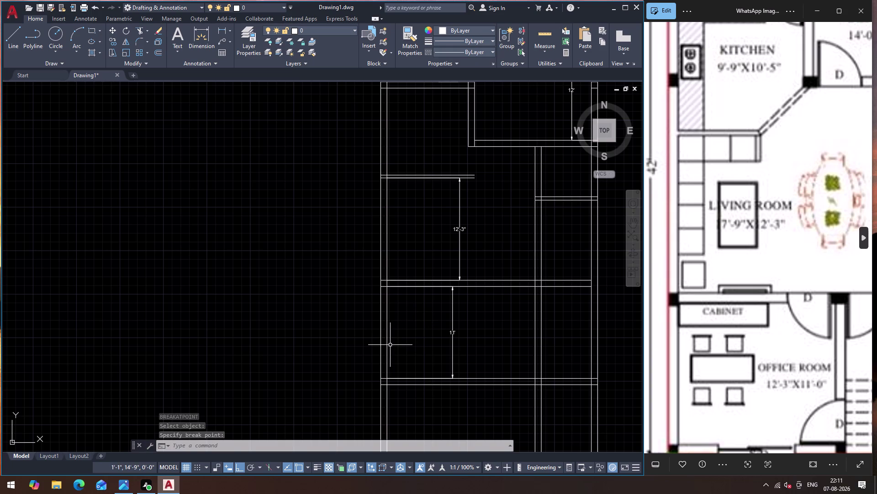
click(387, 350)
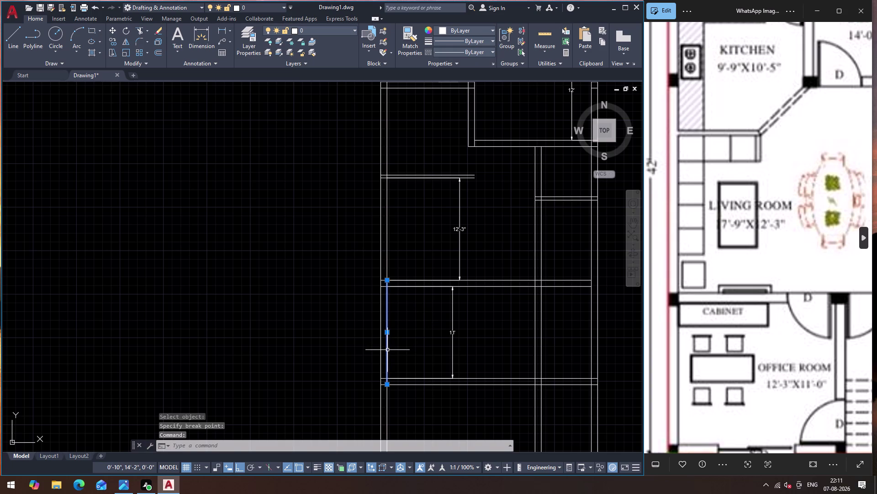
key(o)
key(Return)
Try a 12'3" copy distance on the wall line, then cancel it.
click(387, 348)
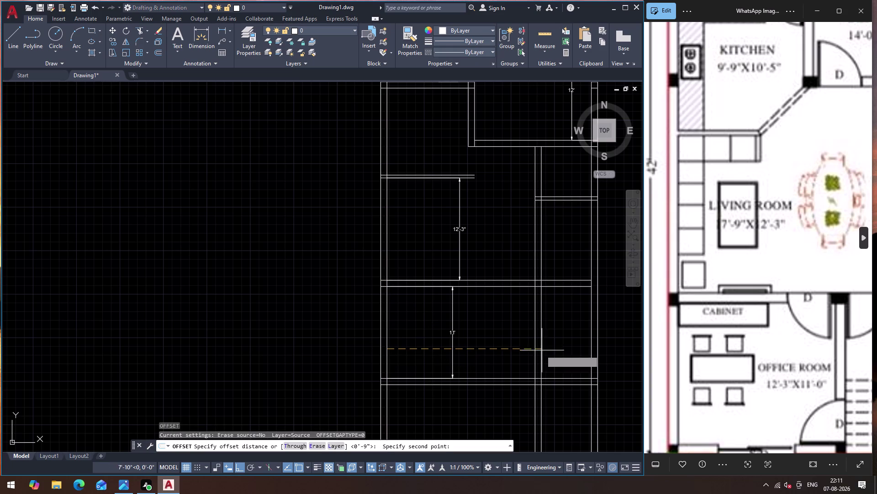
text(1)
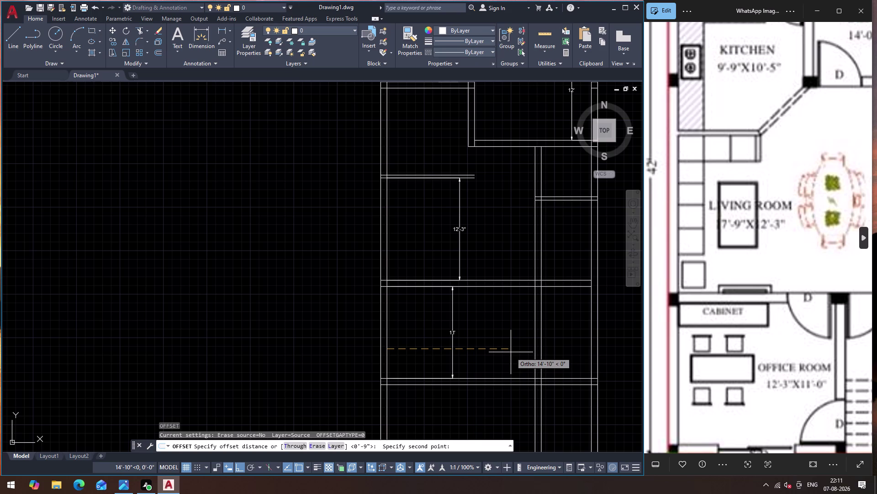
text(2)
text('3)
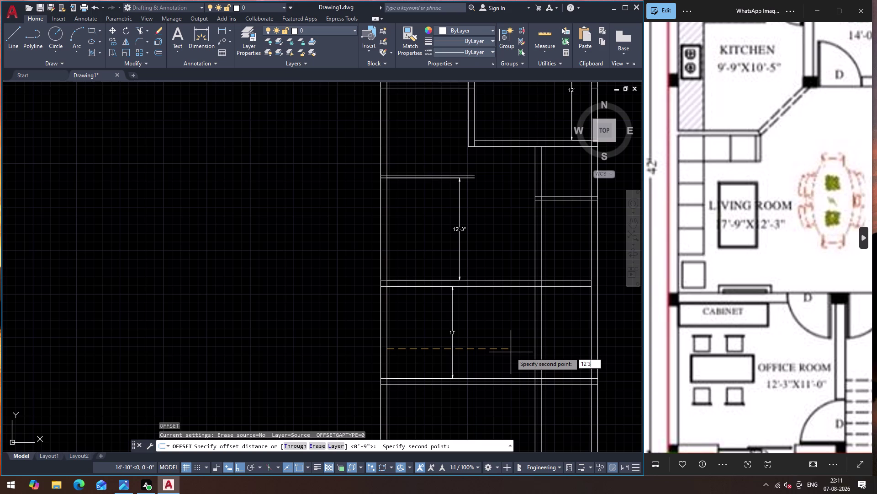
key(shift+quotedbl)
key(Return)
click(511, 352)
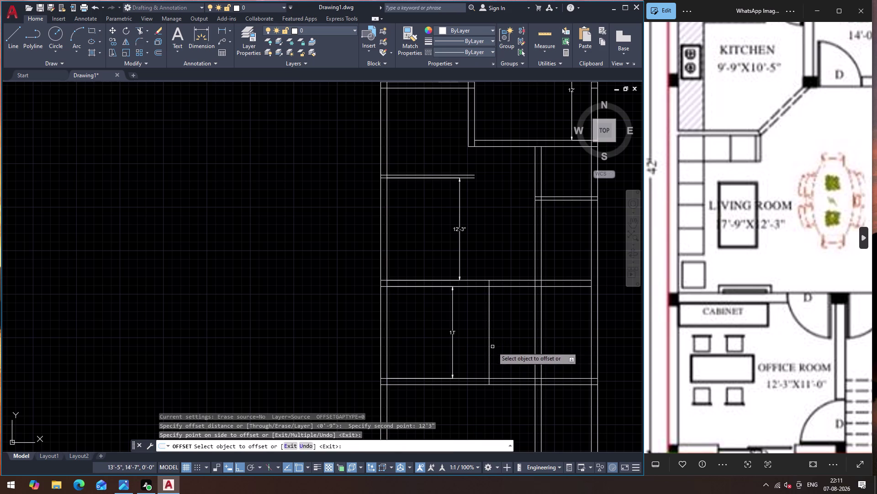
key(Escape)
Offset the vertical partition 9" to its right to give the wall thickness.
key(Return)
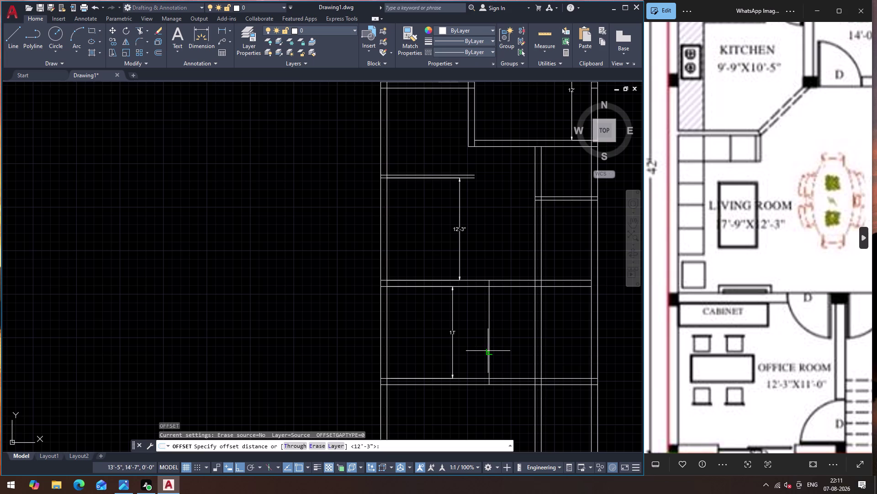
click(489, 350)
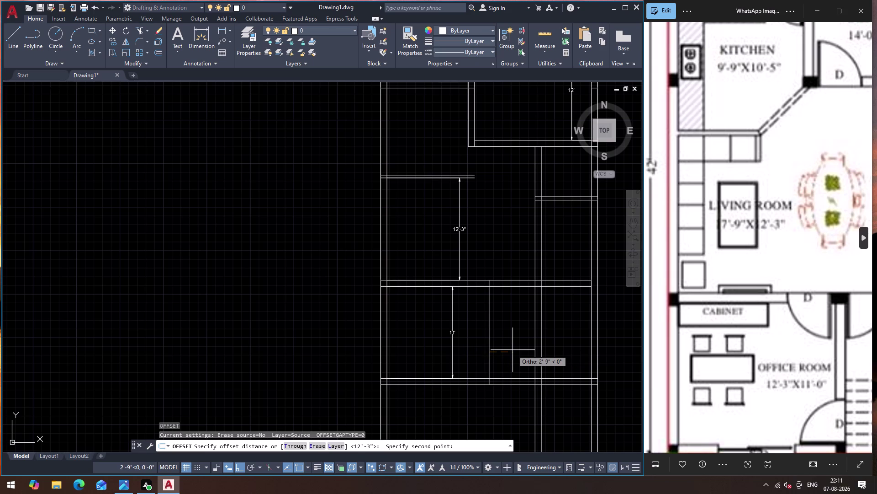
key(9)
key(shift+quotedbl)
key(Return)
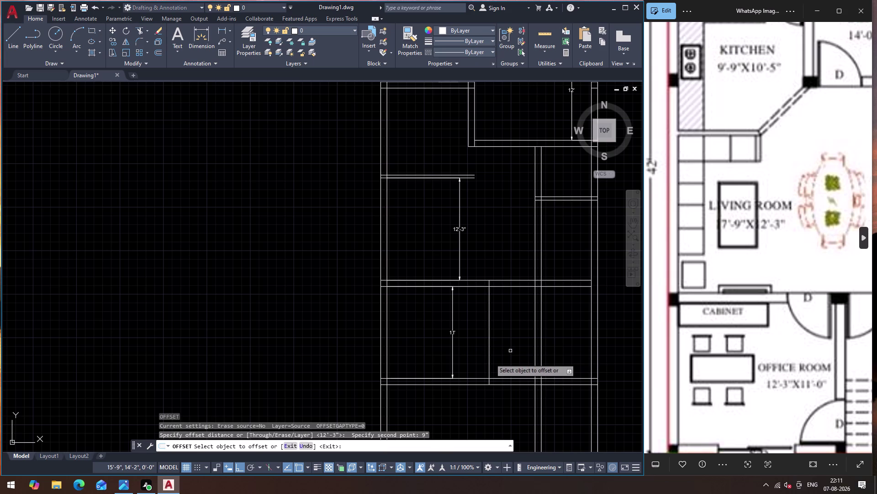
click(490, 360)
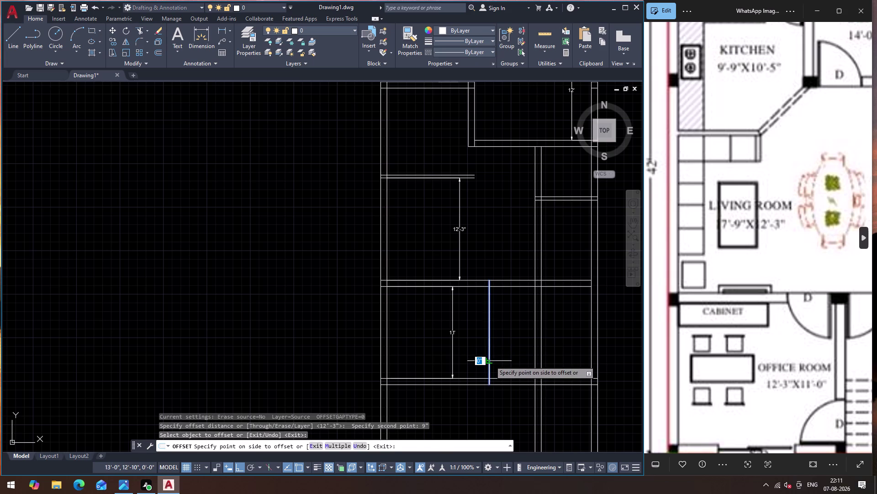
click(510, 366)
key(Escape)
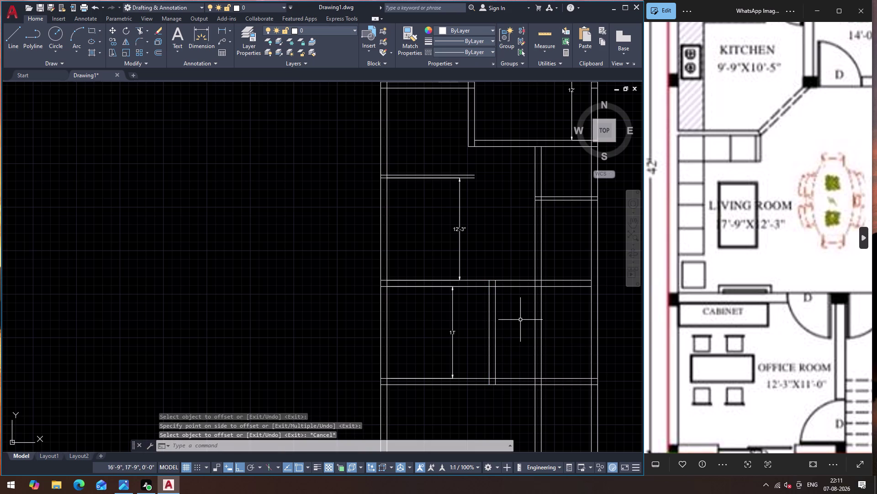
Begin trimming the wall lines around the new partition.
text(TR)
click(520, 319)
click(567, 335)
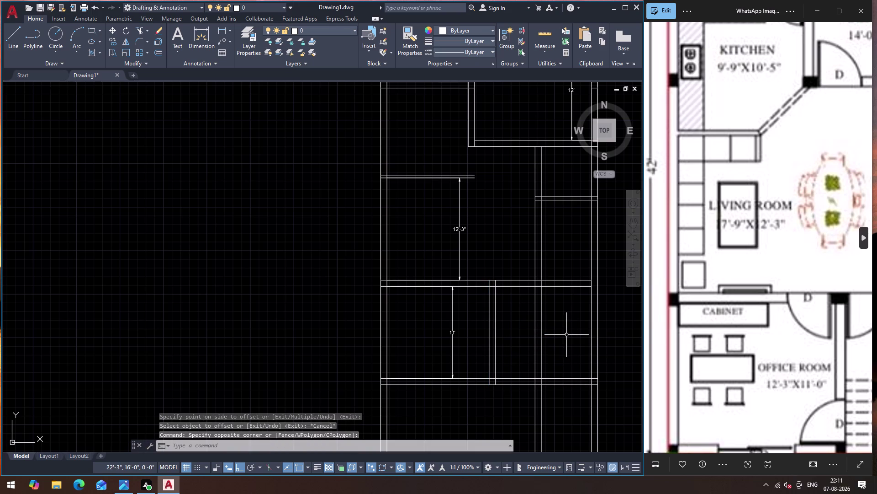
Trim the overhanging partition line ends at the bottom wall of the 11' room.
text(TR)
key(Return)
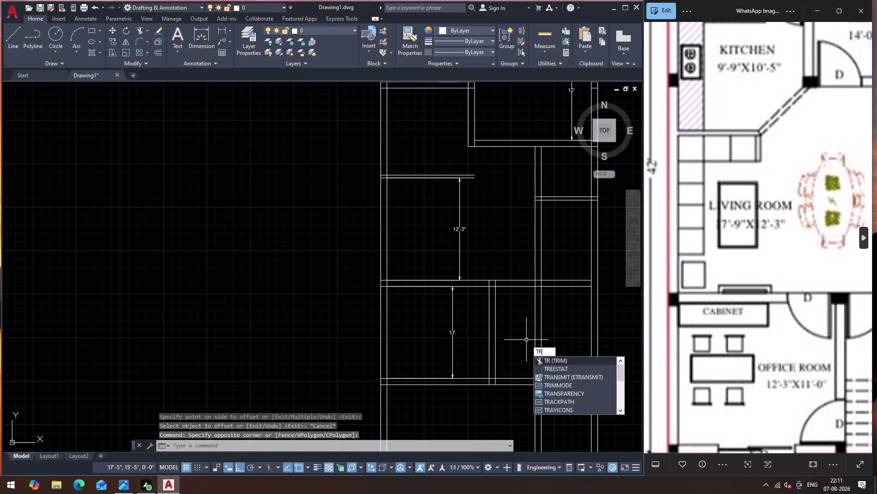
click(517, 343)
click(563, 346)
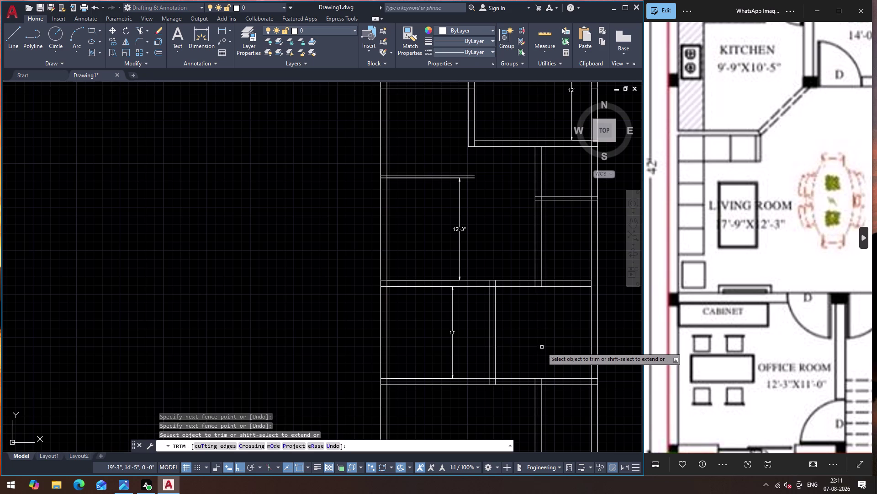
scroll(down, 3)
click(533, 376)
click(563, 376)
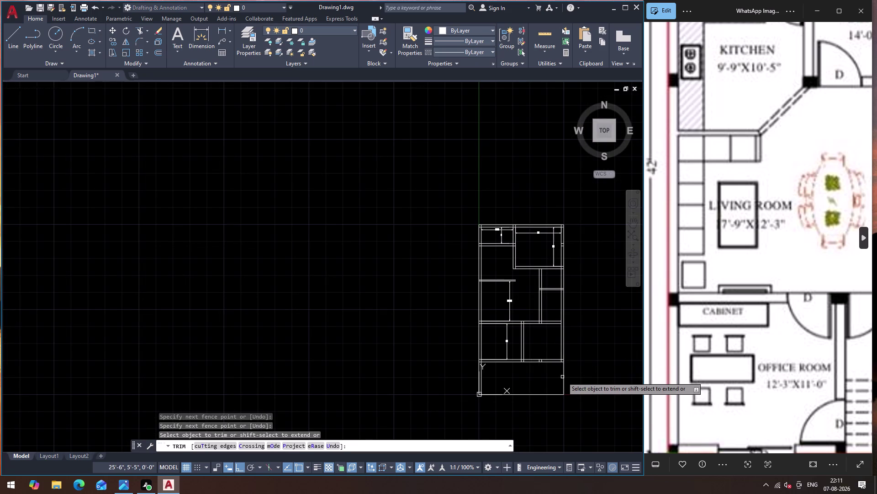
scroll(up, 3)
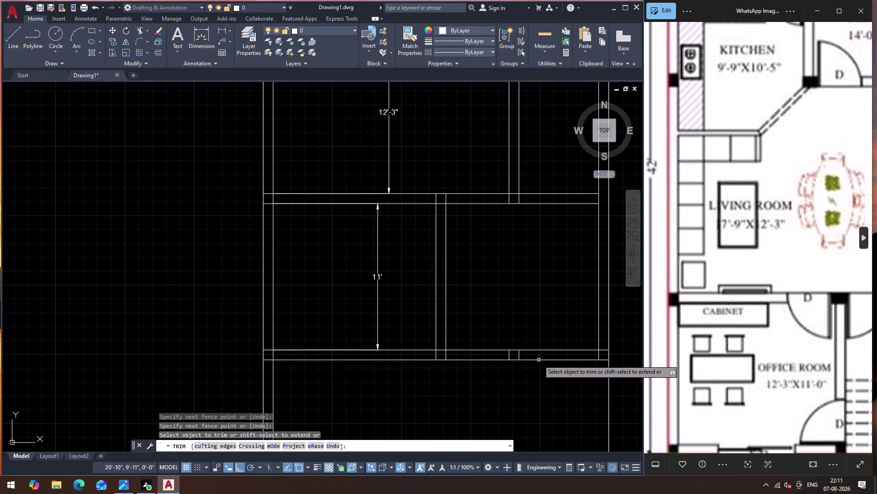
click(526, 354)
click(508, 355)
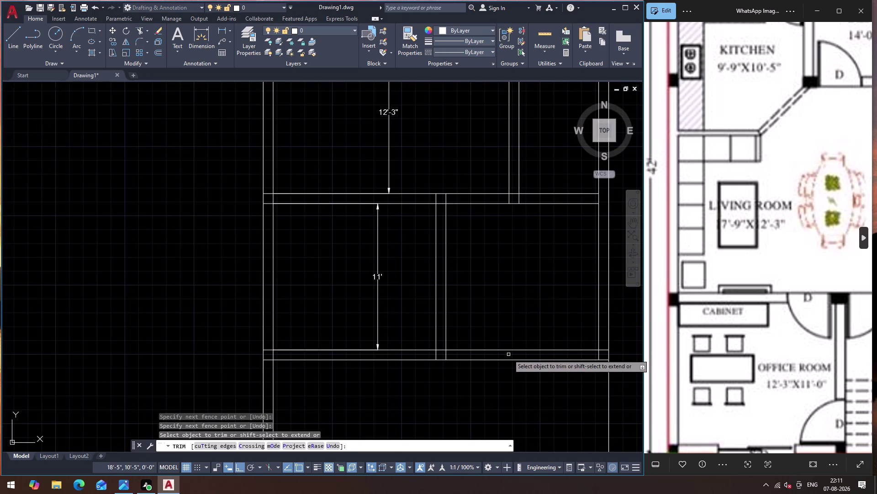
key(Escape)
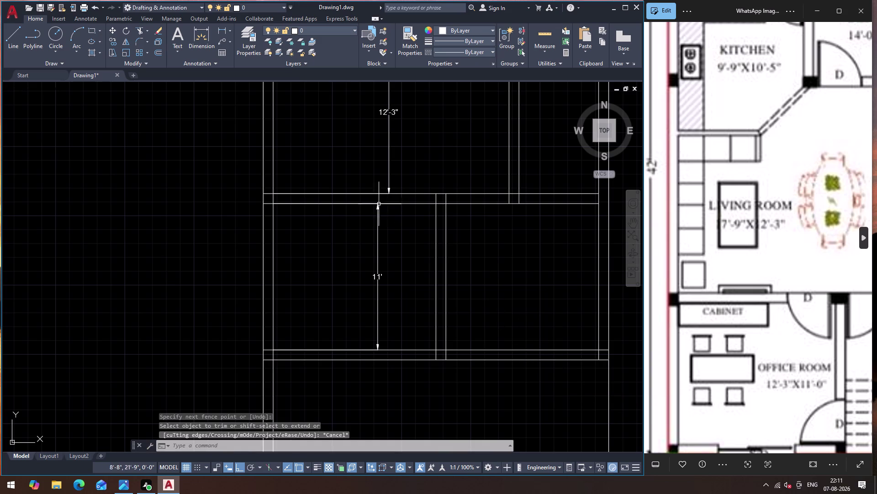
scroll(down, 3)
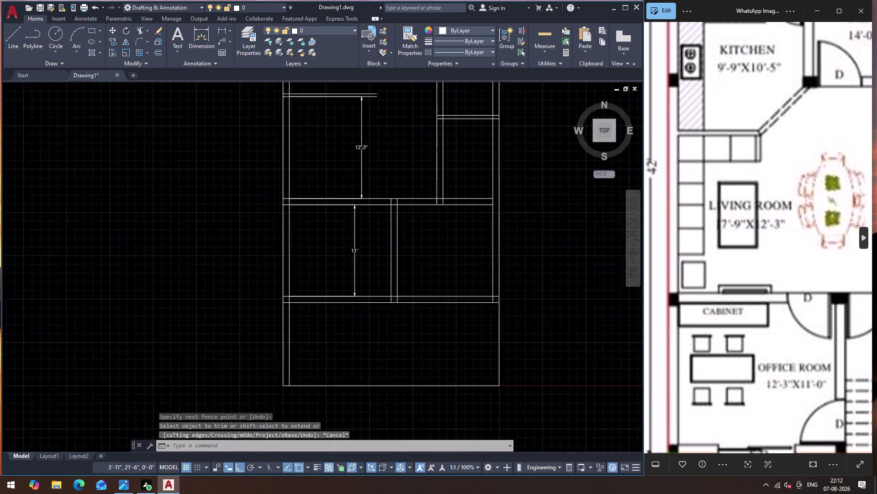
scroll(down, 3)
scroll(up, 3)
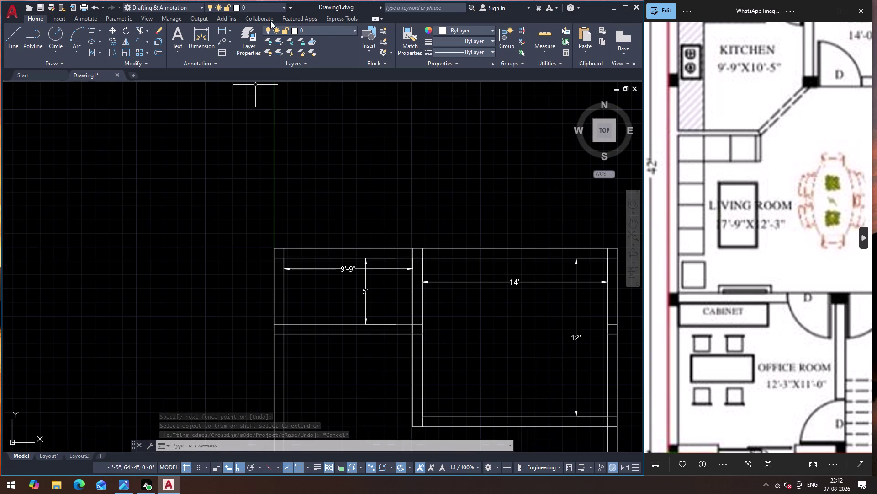
Dimension the left wall from top to bottom as 42', placed left of the plan.
click(219, 23)
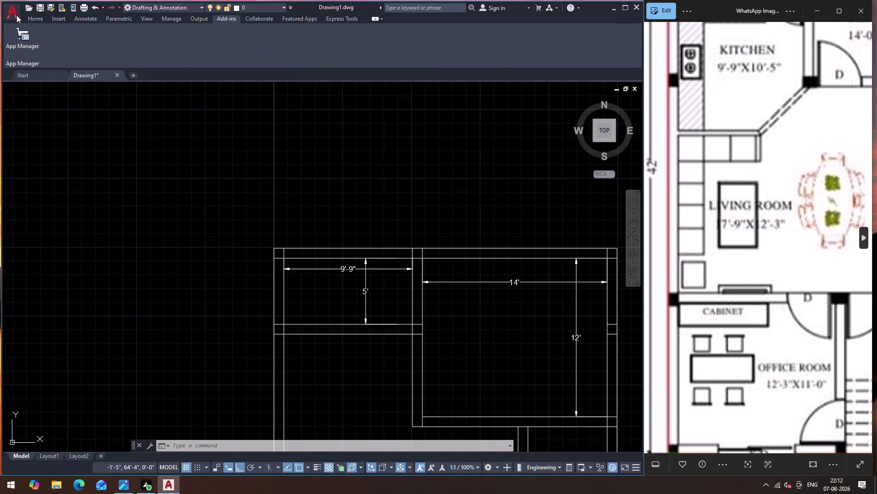
click(29, 16)
click(223, 33)
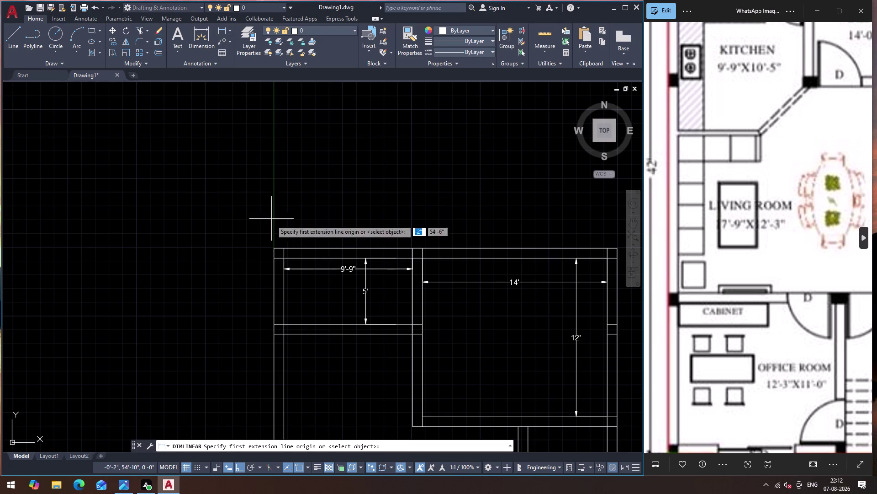
click(273, 250)
scroll(down, 3)
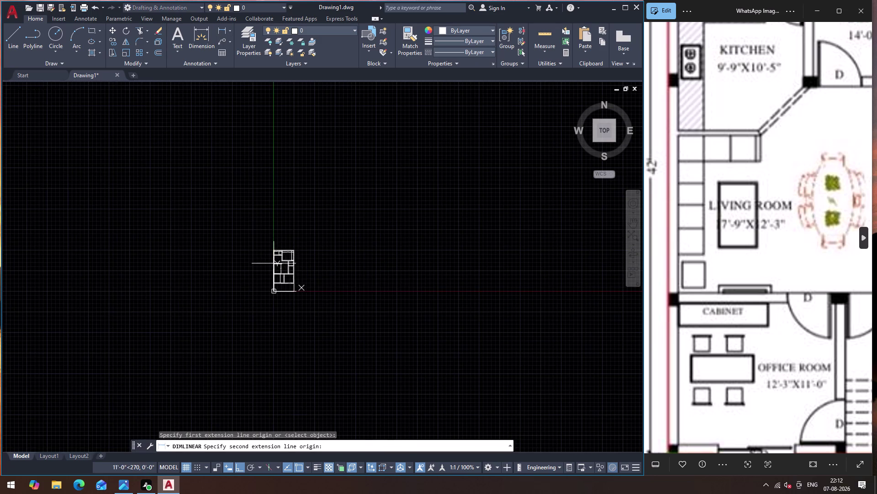
scroll(up, 3)
click(296, 260)
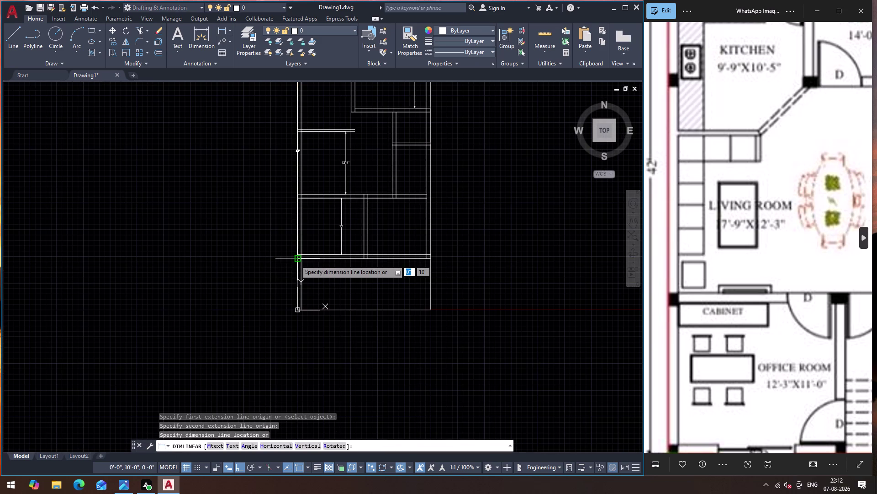
click(279, 265)
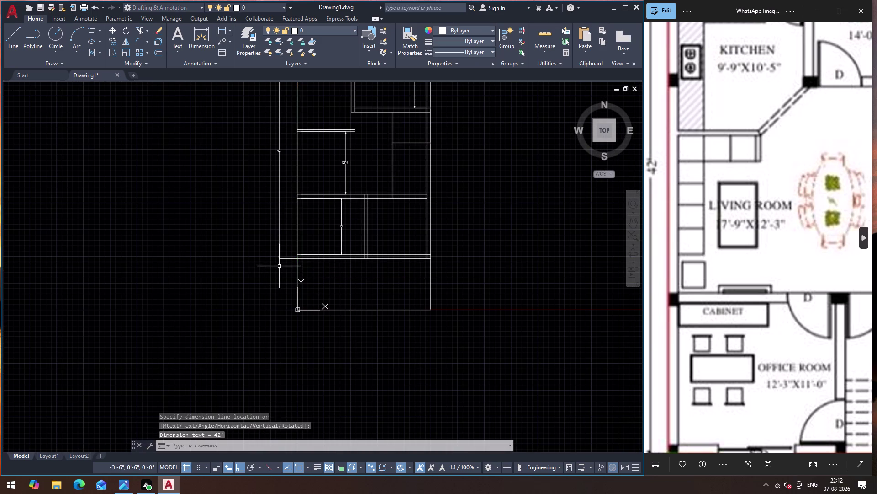
scroll(up, 3)
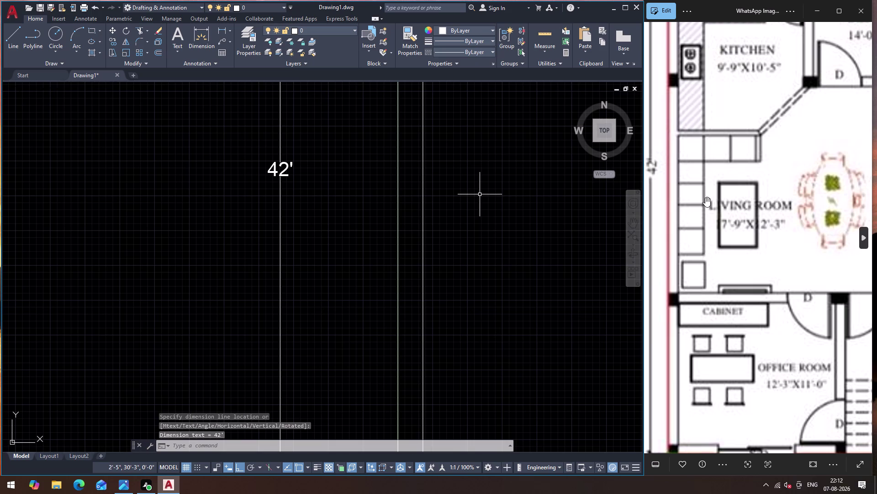
Start a line at the corner of the inner left wall and upper horizontal wall.
scroll(down, 3)
scroll(up, 3)
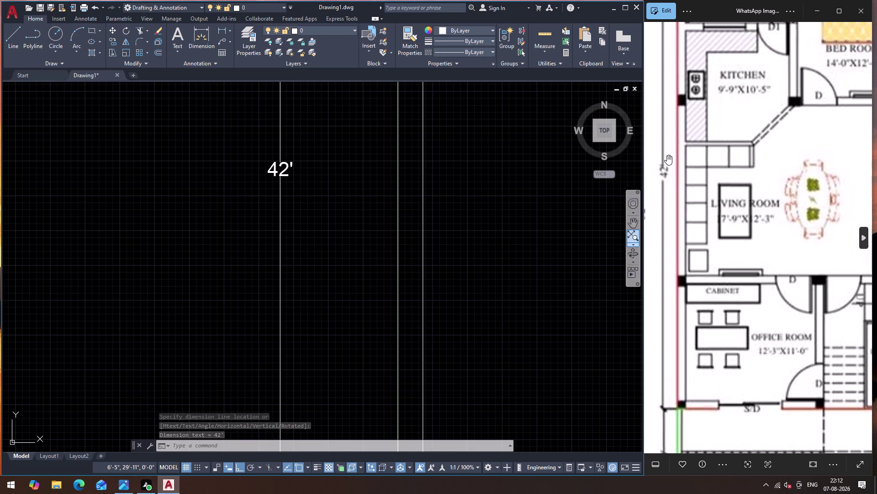
scroll(down, 3)
scroll(up, 3)
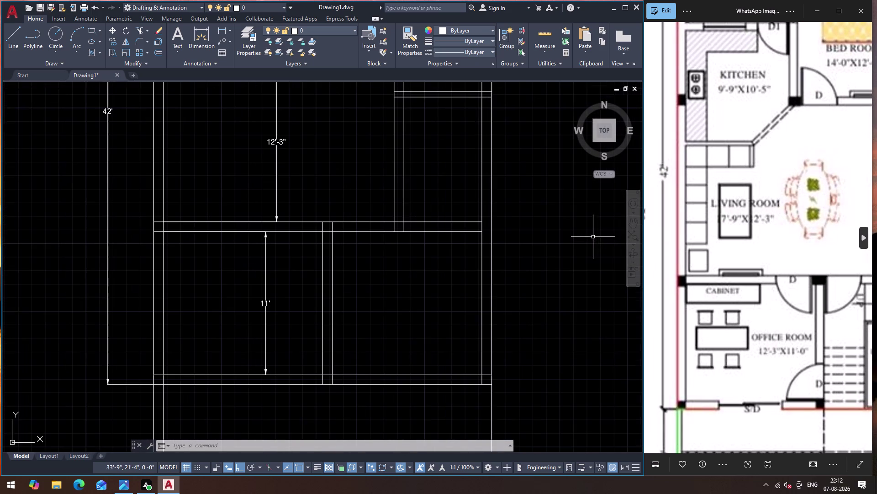
scroll(down, 3)
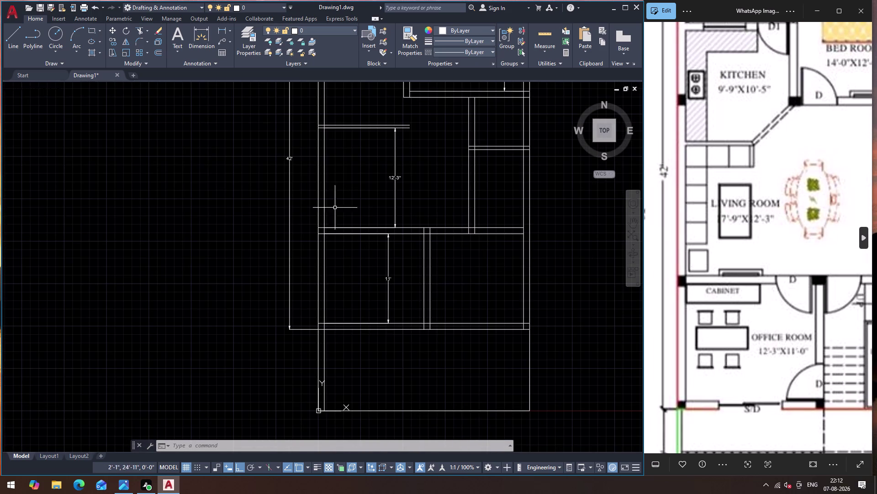
scroll(down, 3)
scroll(up, 3)
scroll(down, 3)
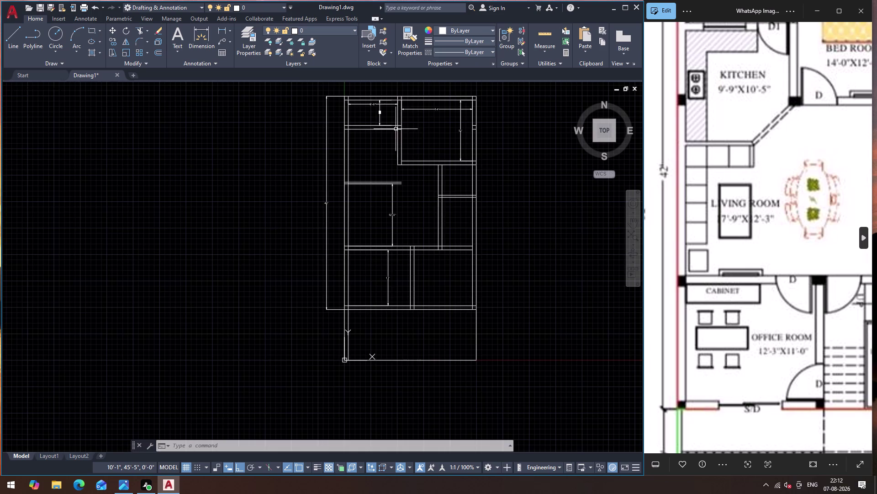
scroll(up, 3)
scroll(down, 3)
scroll(up, 3)
scroll(up, 3)
scroll(down, 3)
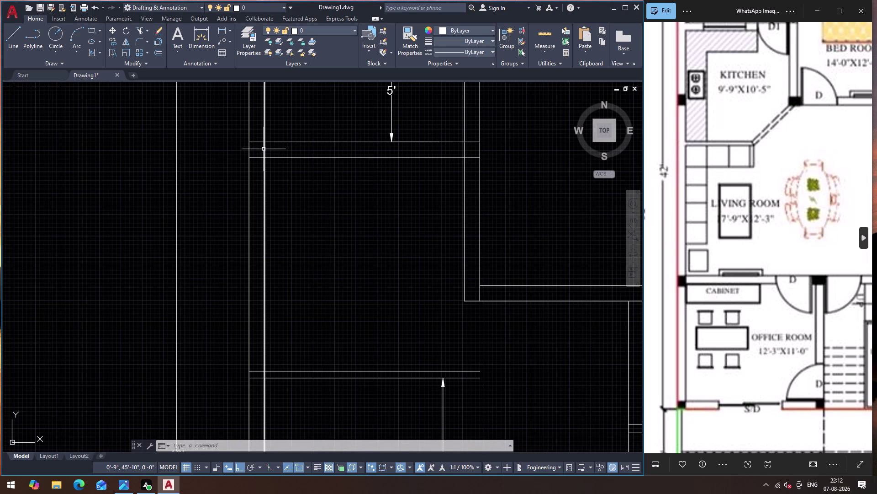
scroll(up, 3)
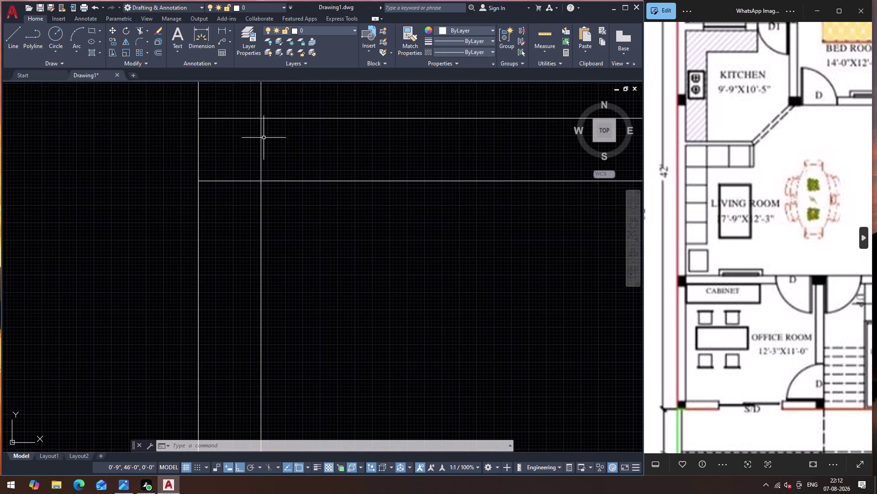
scroll(down, 3)
scroll(down, 3)
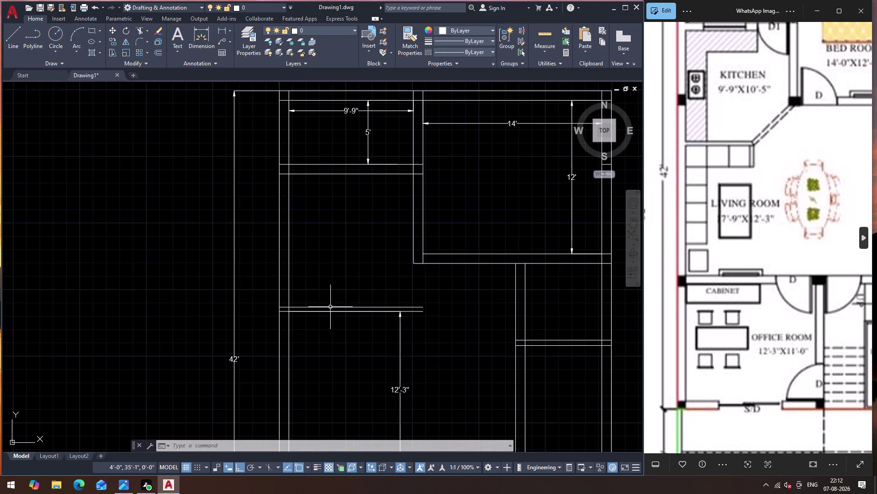
scroll(up, 3)
key(l)
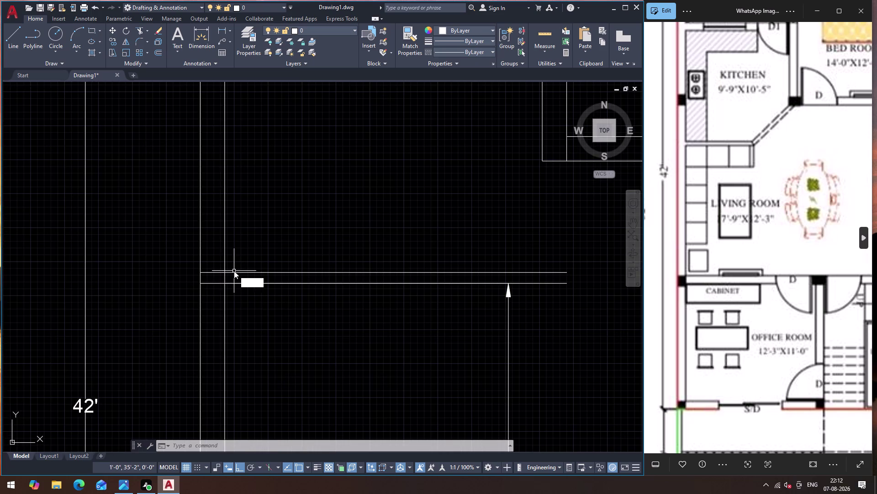
key(Return)
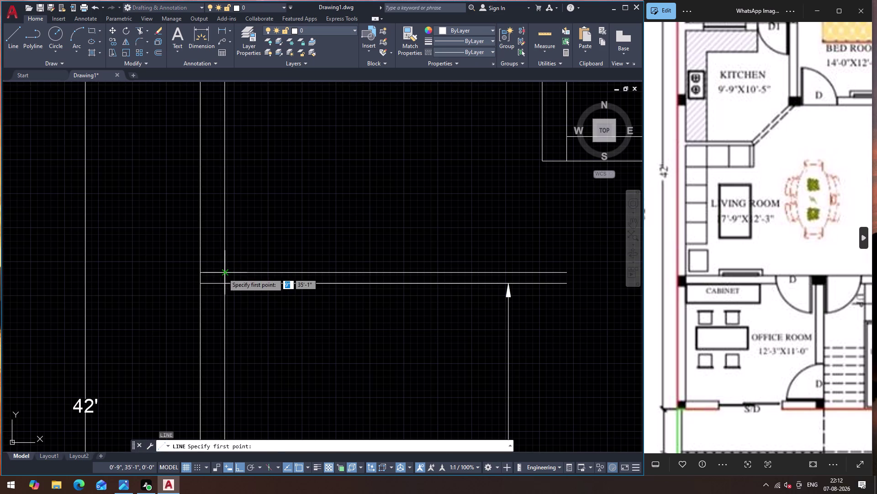
click(223, 273)
Draw a short cap line at the wall corner and offset it 7'9" along the wall.
click(224, 284)
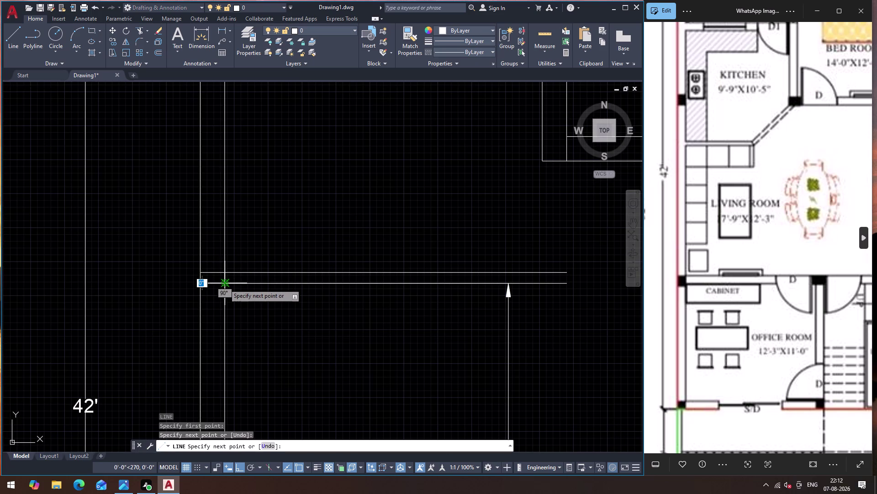
key(Escape)
click(224, 279)
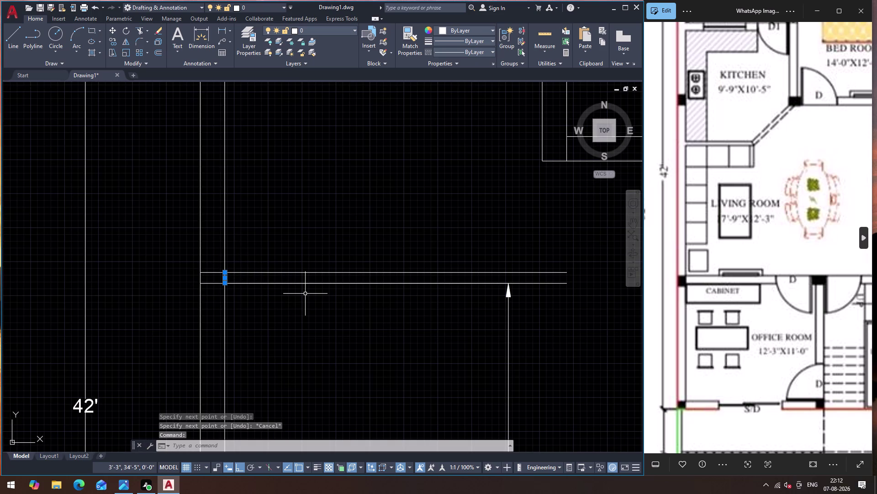
key(o)
key(Return)
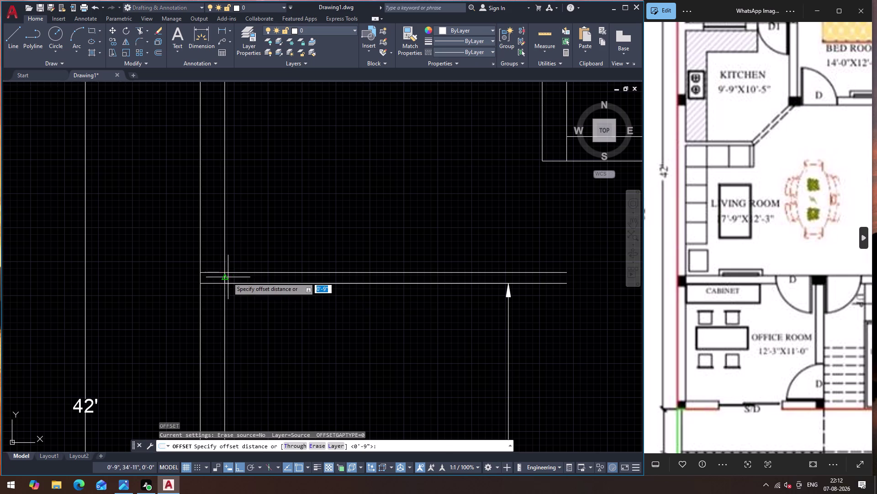
click(227, 277)
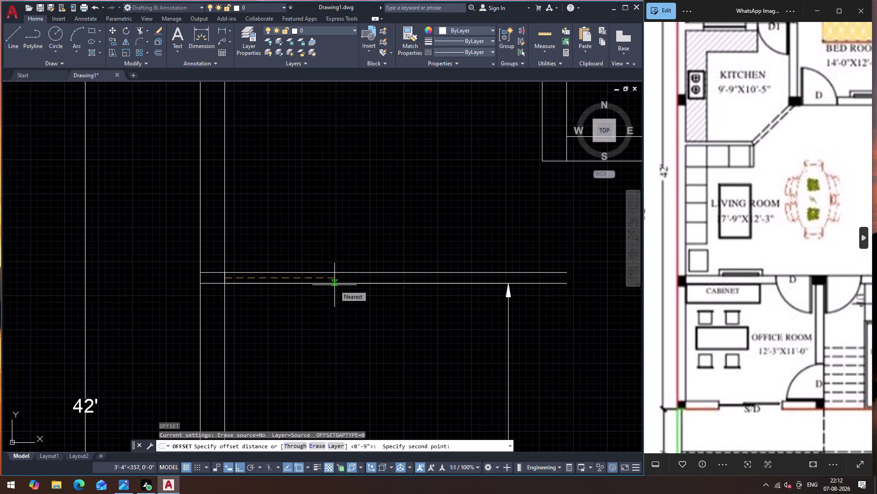
text(7)
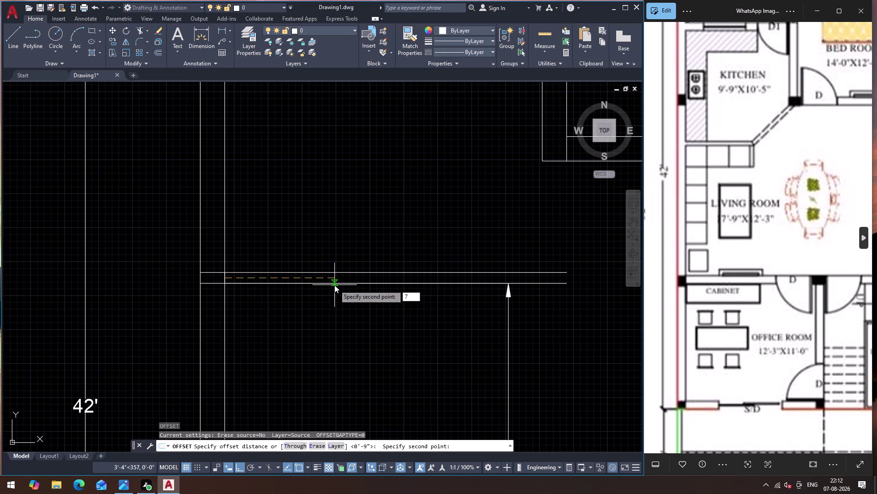
text(')
text(9")
key(Return)
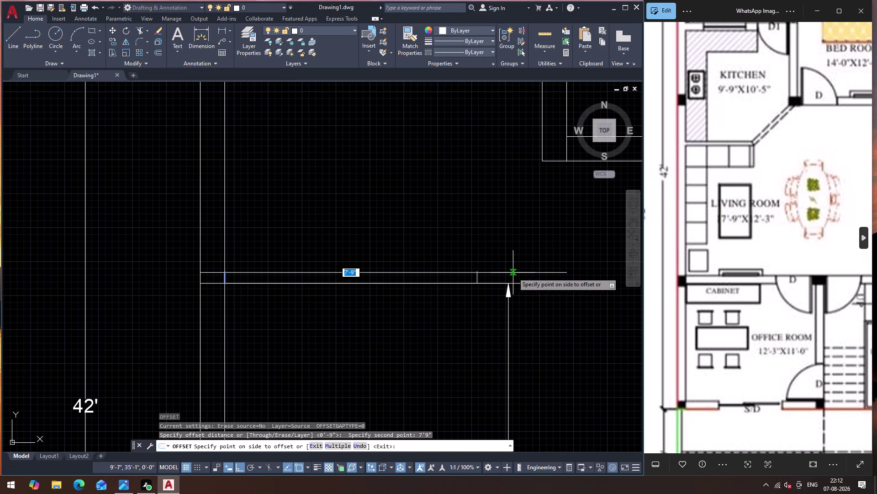
click(538, 259)
key(Escape)
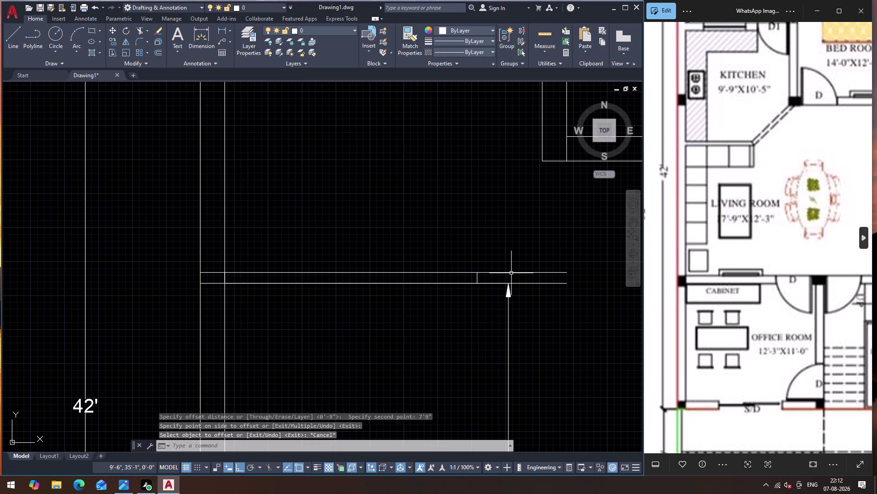
Fence-trim the wall lines overhanging past the 7'9" stub end.
text(TR)
key(Return)
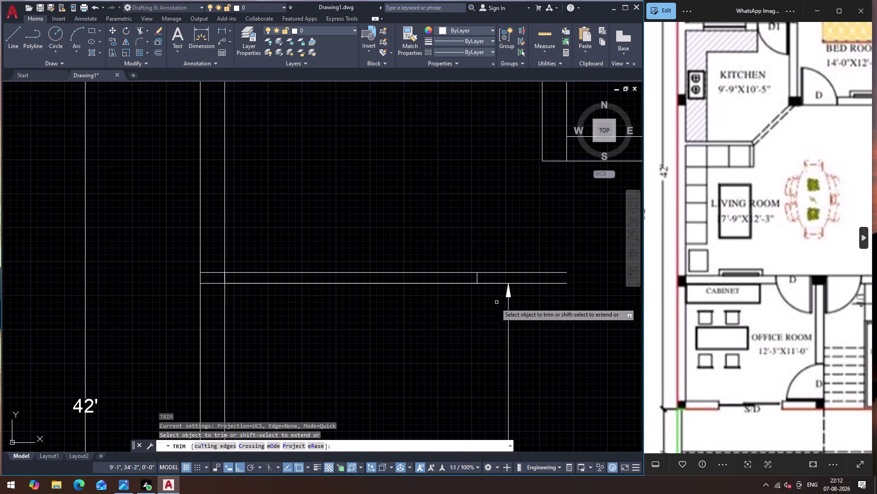
click(491, 304)
click(503, 241)
click(497, 289)
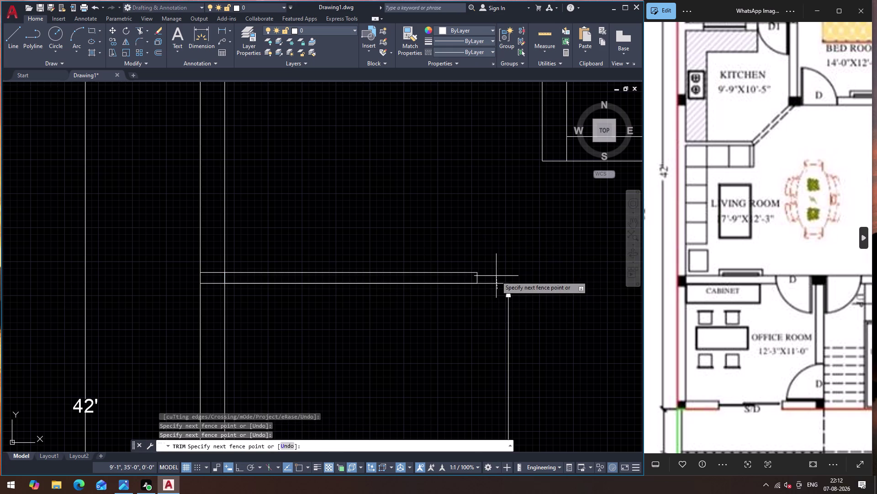
click(496, 276)
click(507, 291)
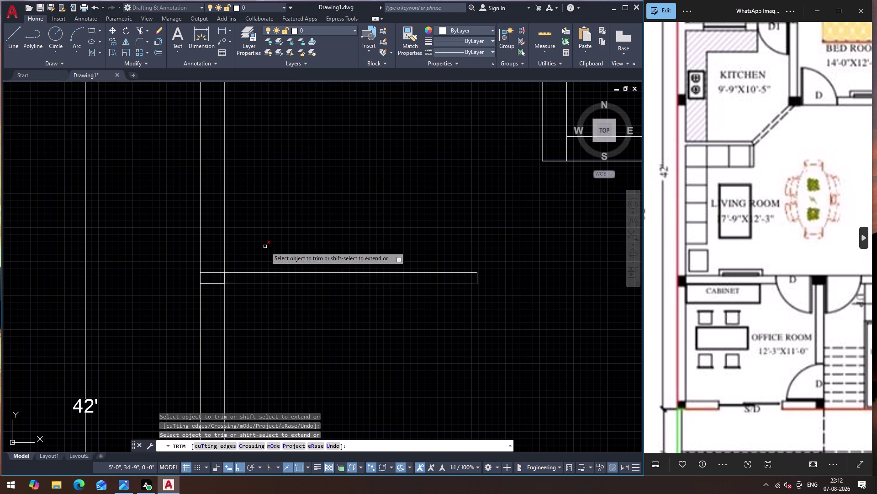
click(225, 277)
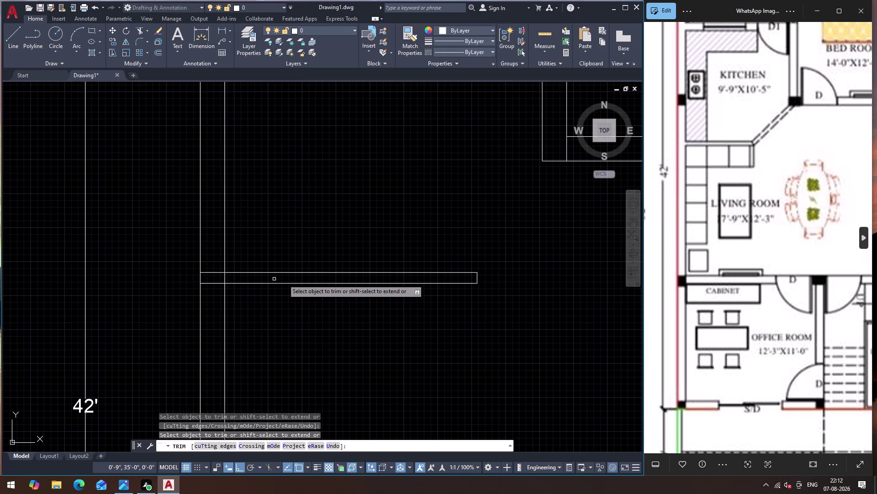
key(Escape)
Zoom in and out to compare the floor plan with the reference drawing.
scroll(down, 3)
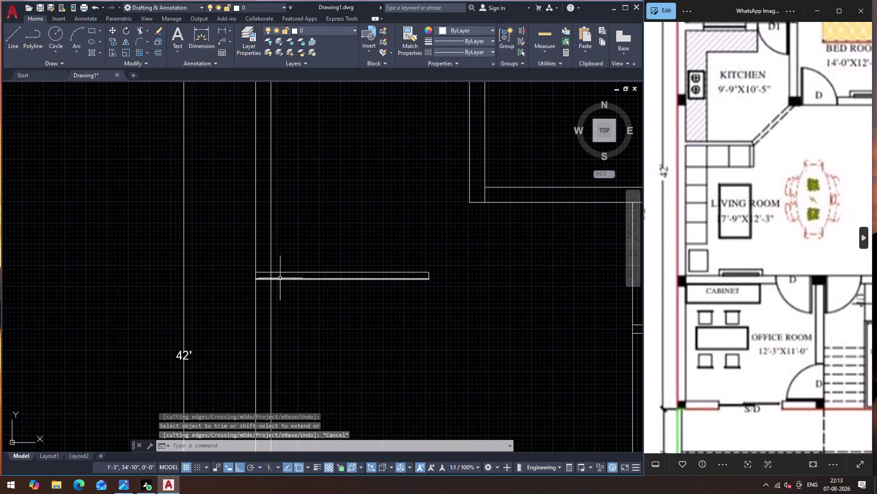
scroll(down, 3)
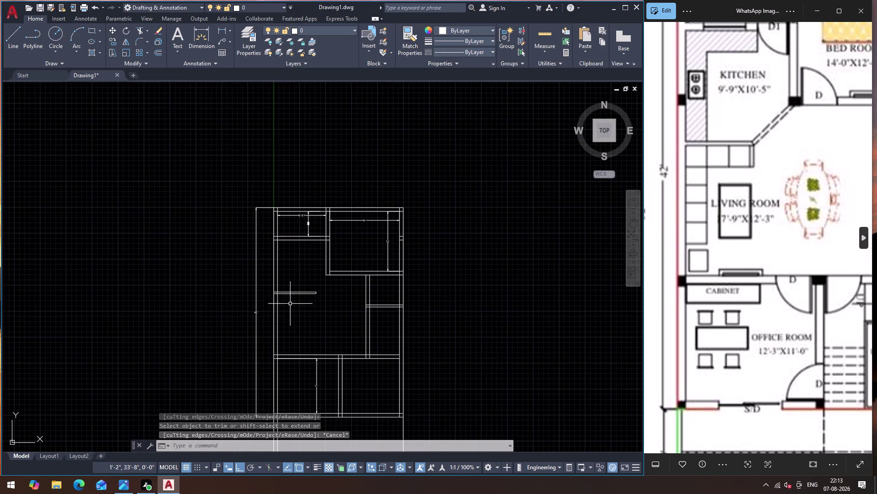
scroll(up, 3)
scroll(up, 3)
scroll(down, 3)
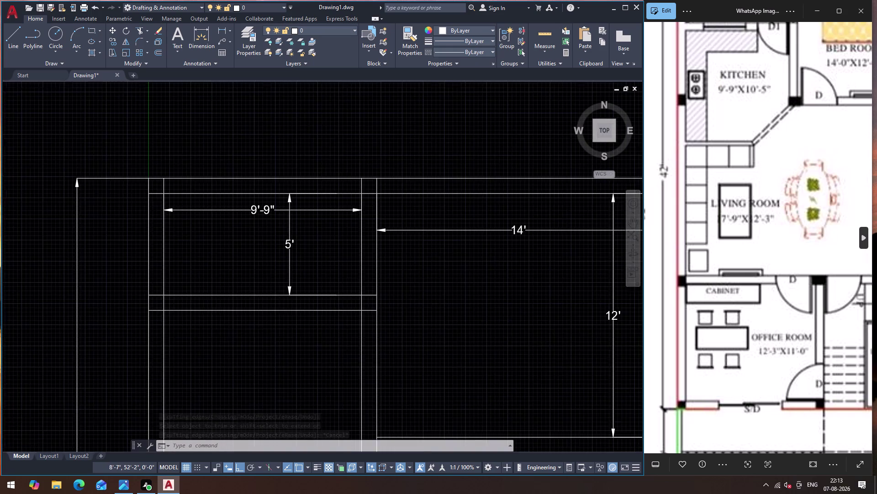
scroll(down, 3)
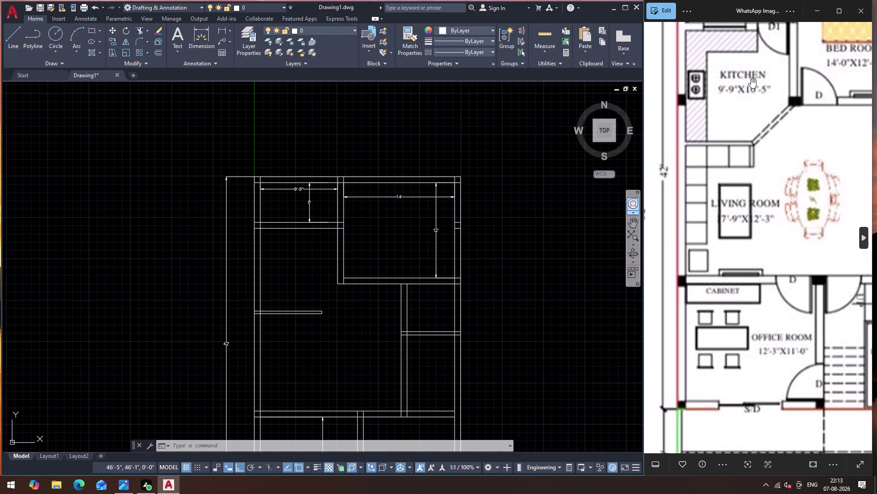
scroll(down, 3)
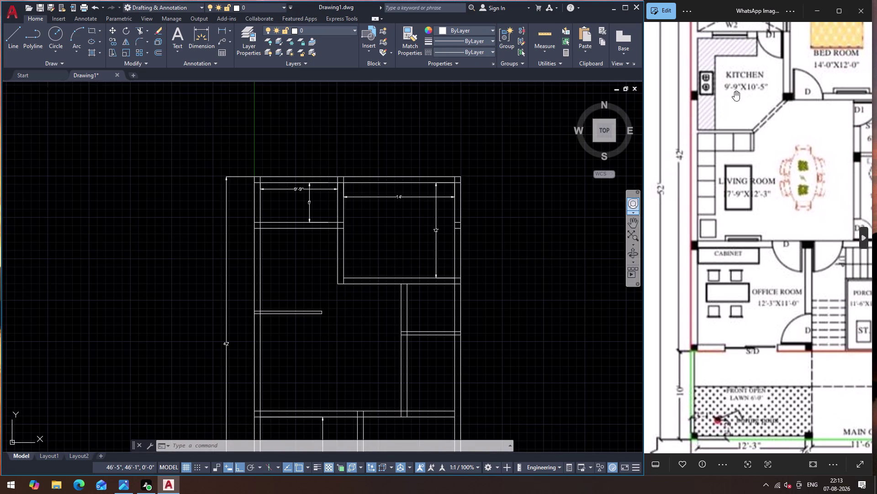
scroll(up, 3)
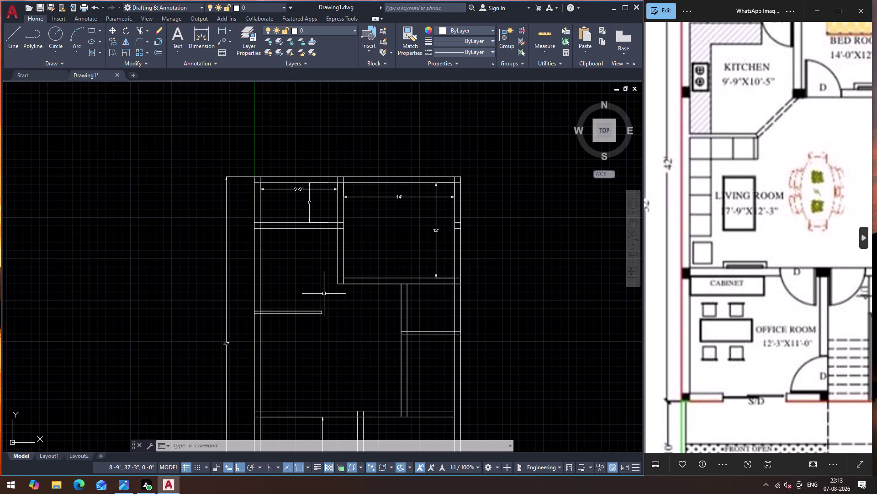
Draw a vertical wall line from the wall stub up to the upper wall.
key(l)
key(Return)
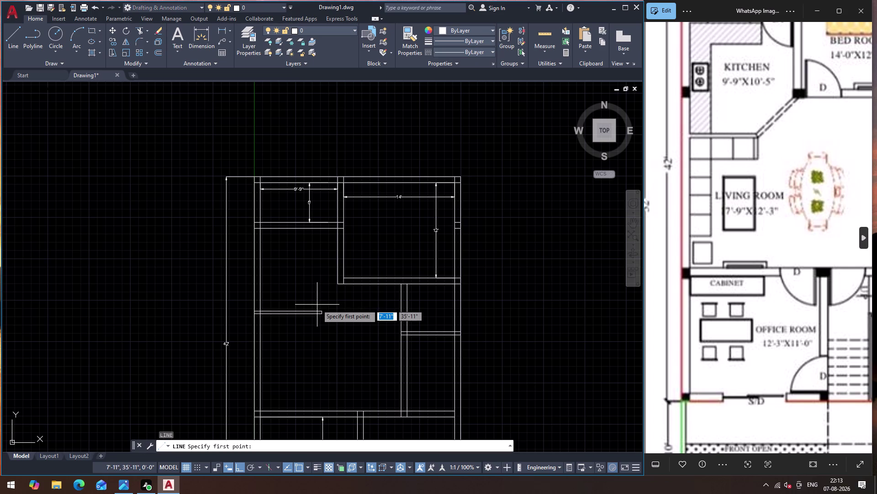
click(319, 308)
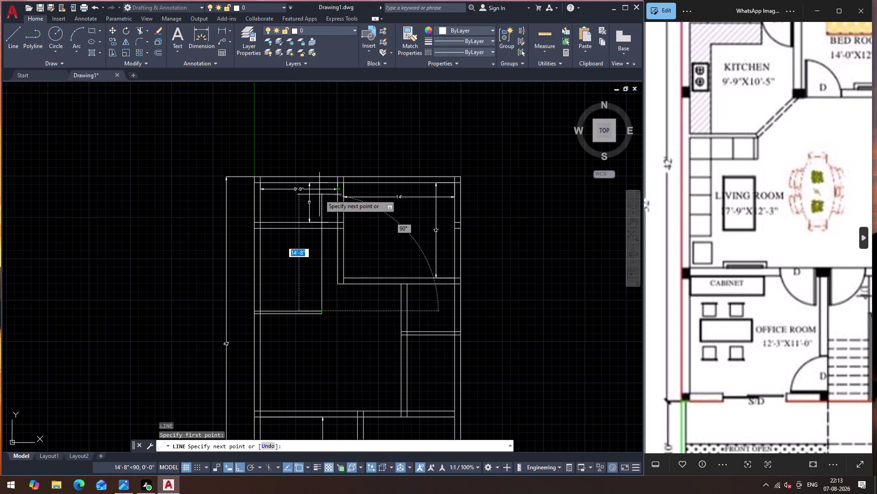
scroll(up, 3)
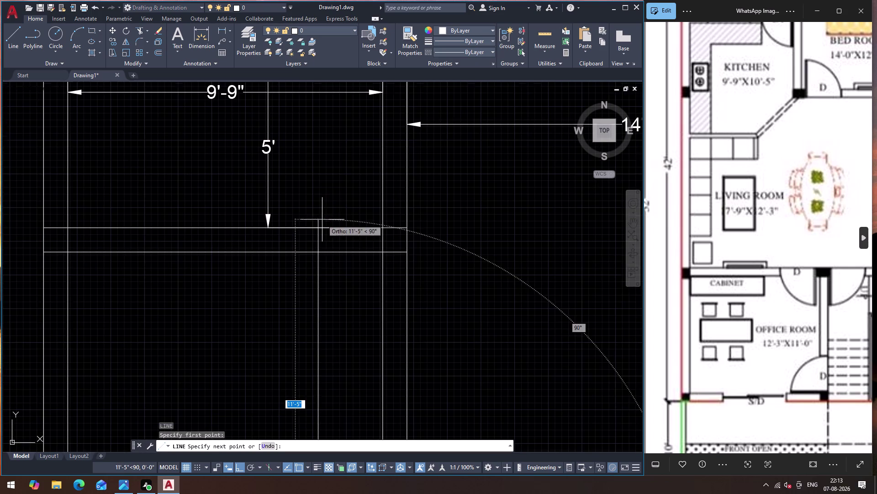
click(321, 226)
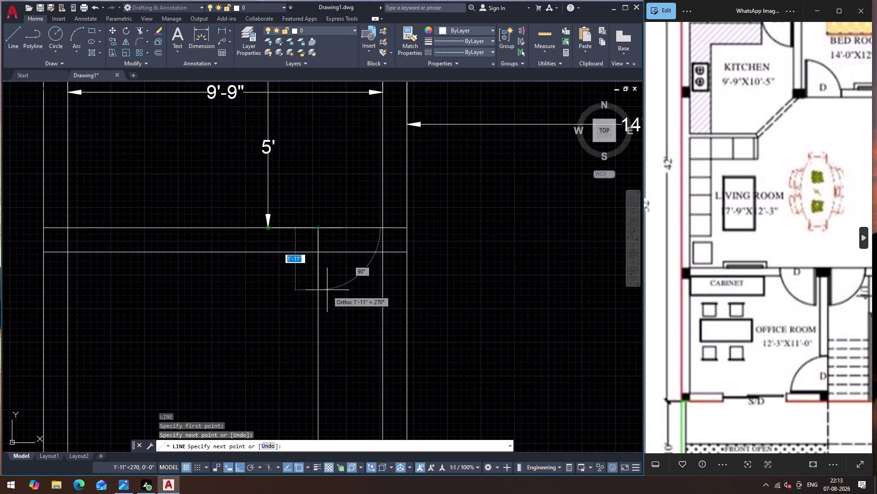
key(Escape)
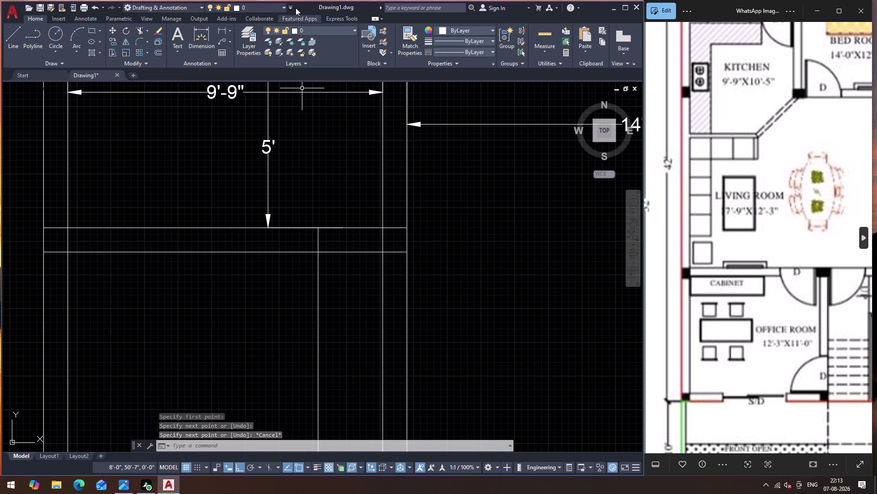
Check the 2' gap to the neighbouring wall with a linear dimension, then delete it.
click(219, 30)
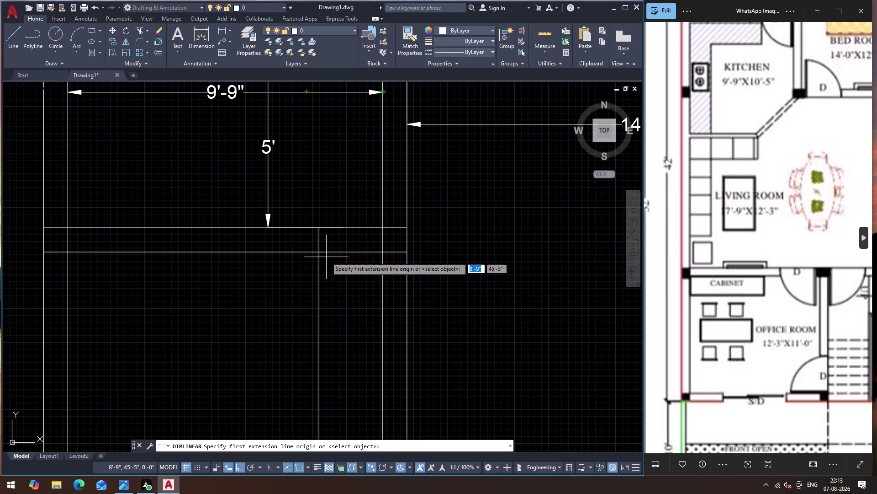
click(320, 250)
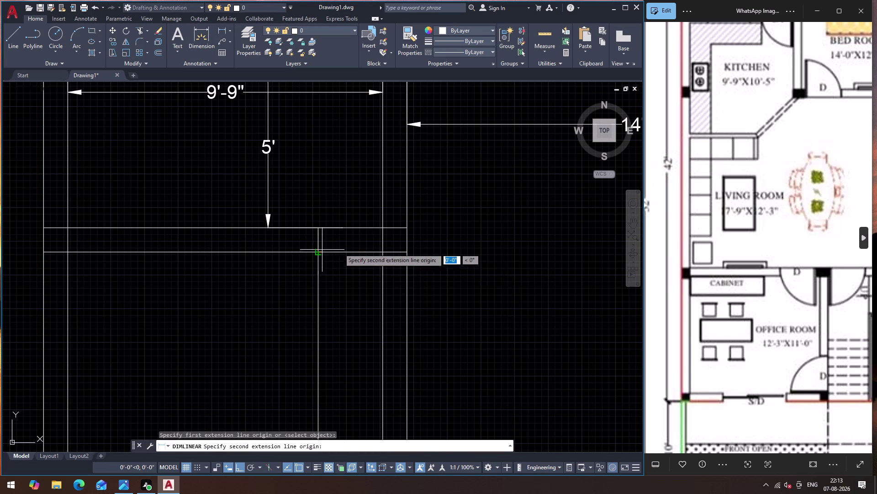
click(384, 252)
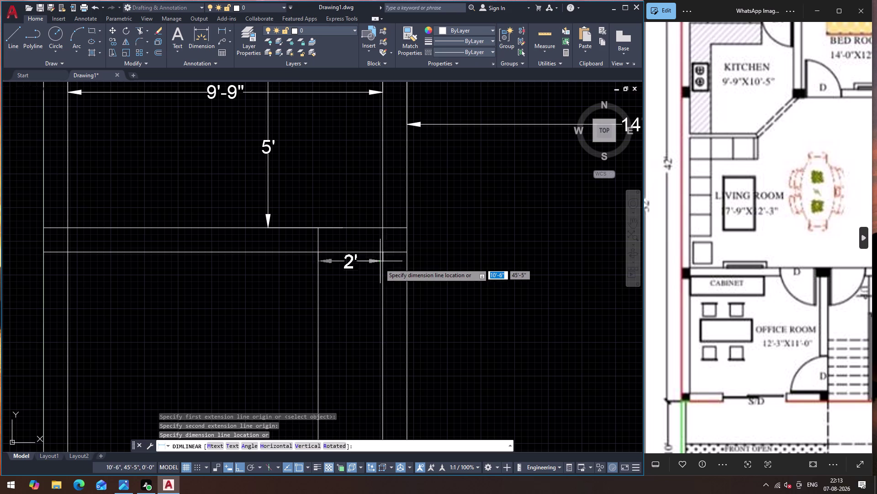
click(378, 269)
key(Escape)
click(353, 269)
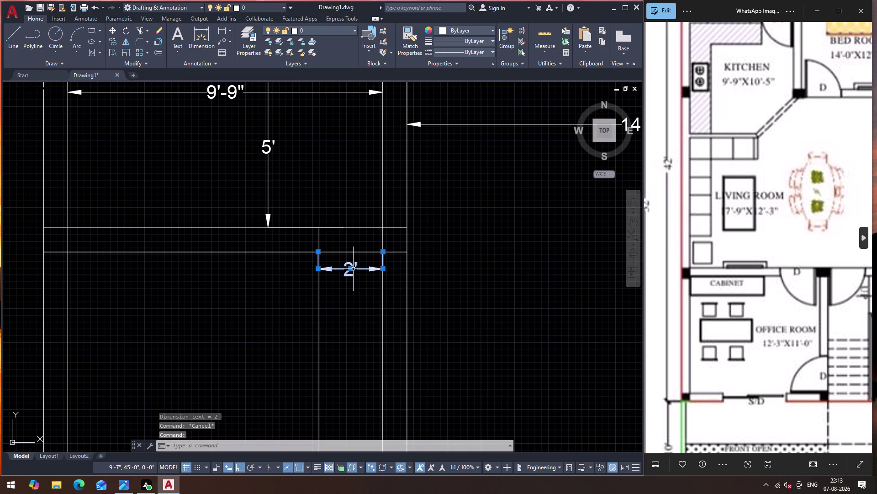
key(BackSpace)
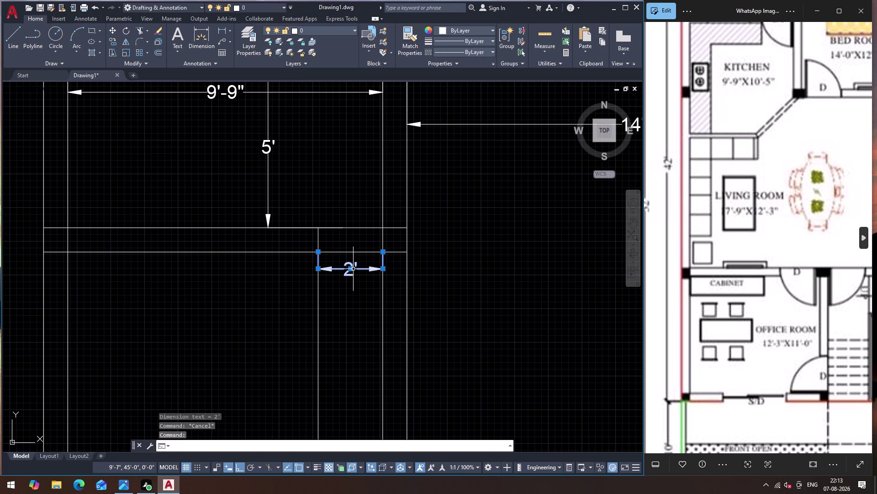
key(Delete)
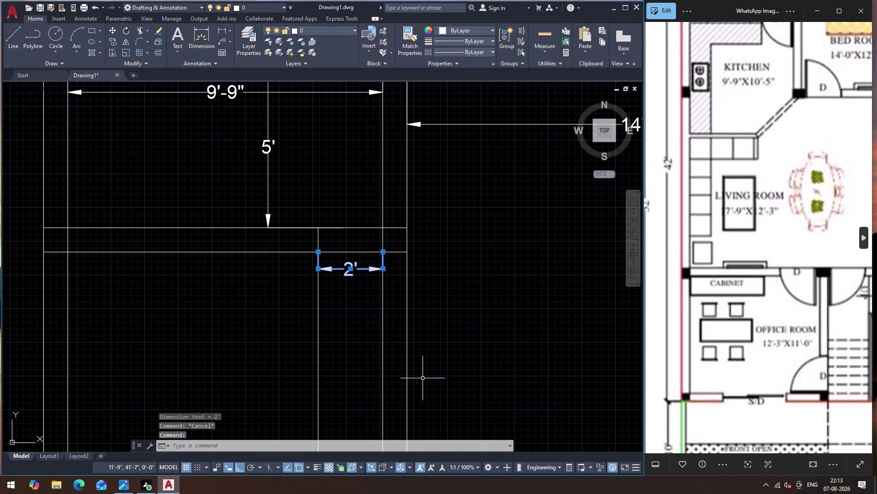
key(Delete)
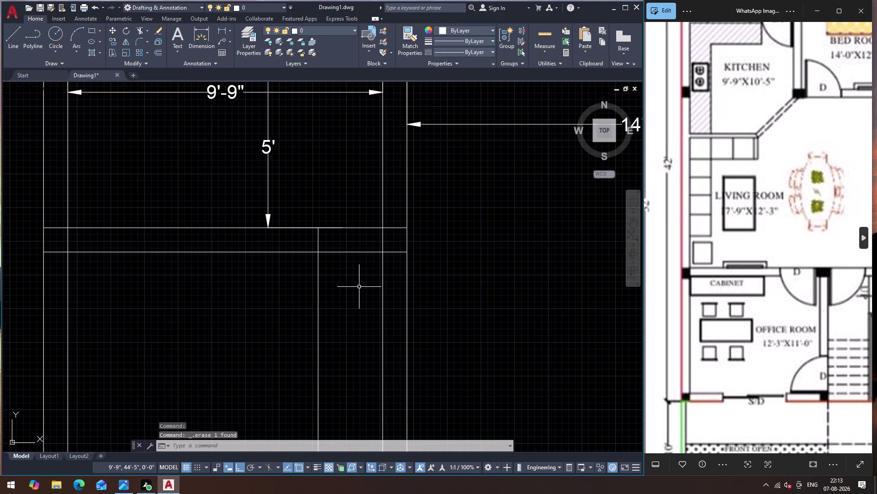
Trim the wall line extending beyond the new vertical wall.
text(TR)
key(Return)
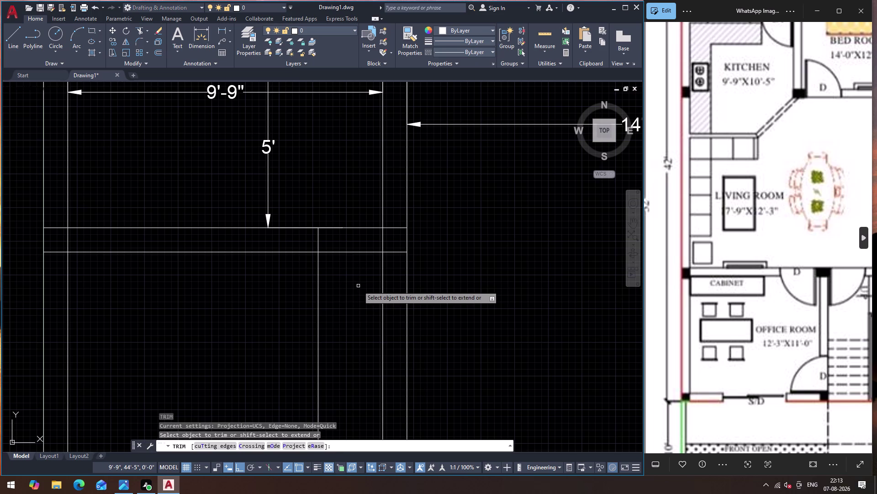
click(358, 286)
click(233, 292)
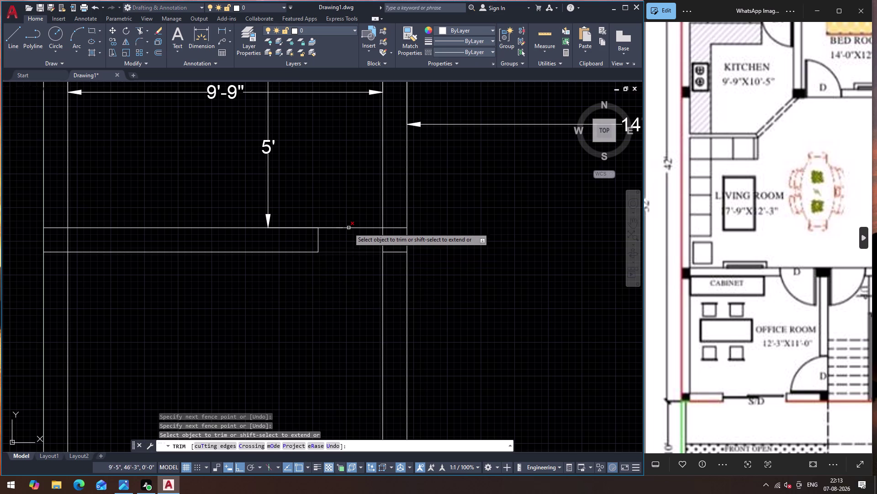
click(269, 147)
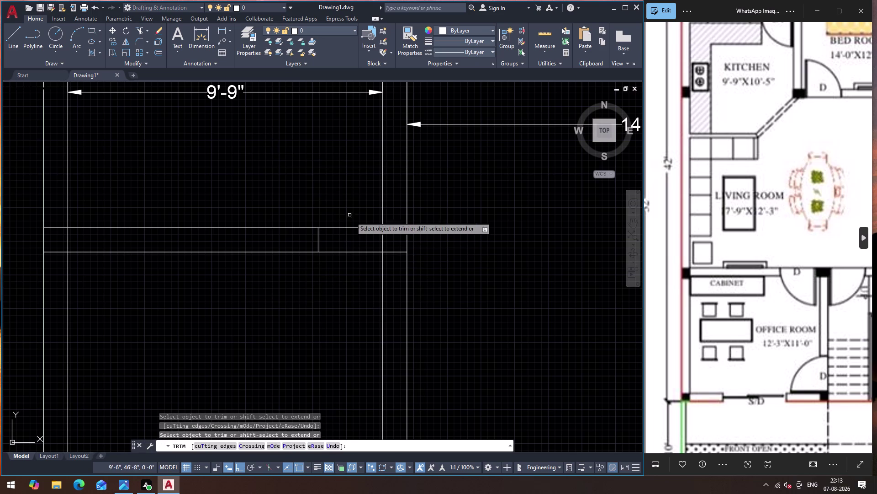
Fence-trim the overlapping wall lines between the right-hand partition walls.
click(340, 275)
click(347, 203)
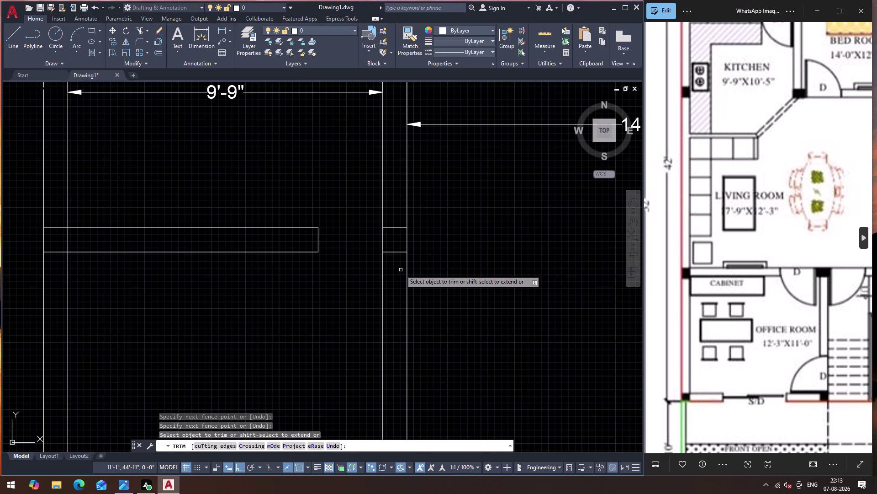
click(399, 267)
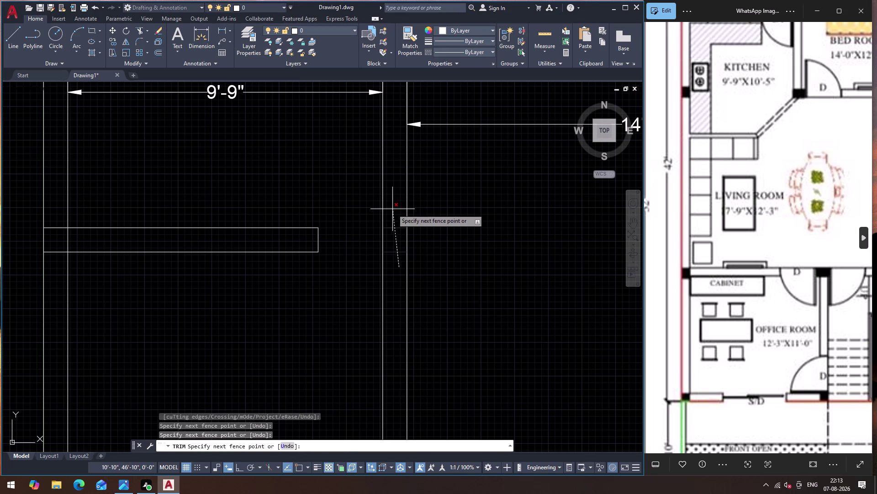
click(393, 209)
scroll(down, 3)
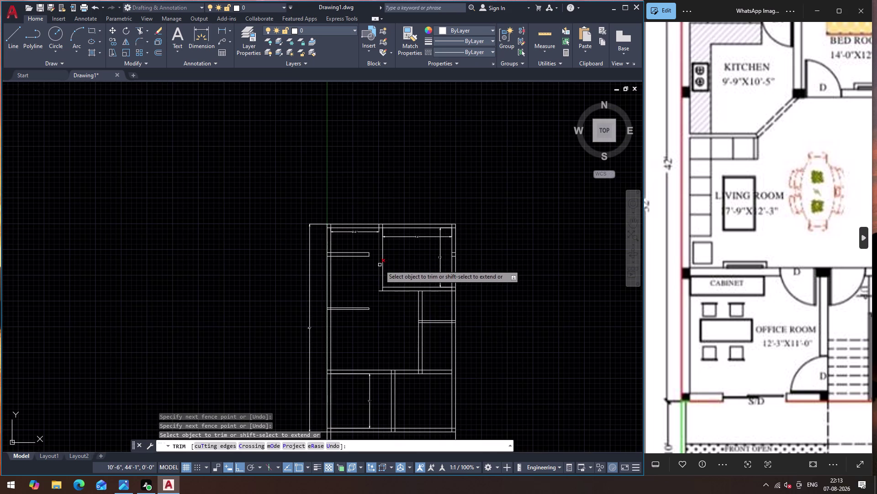
scroll(up, 3)
scroll(down, 3)
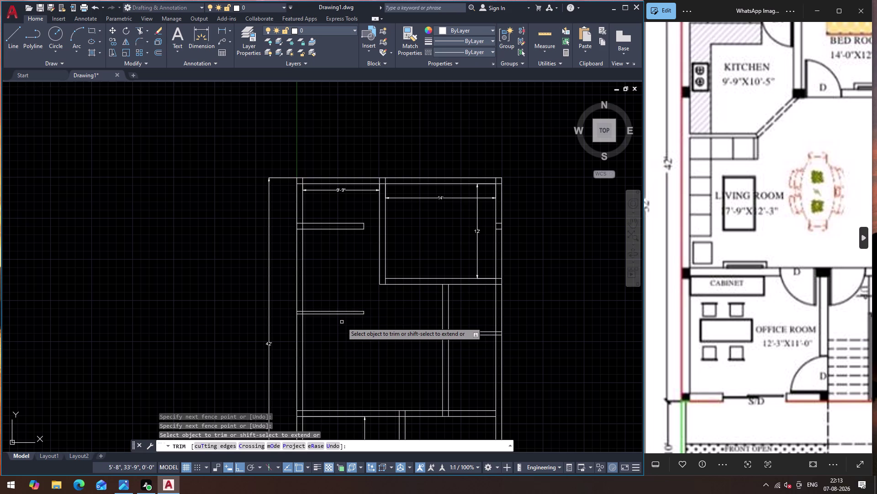
scroll(down, 3)
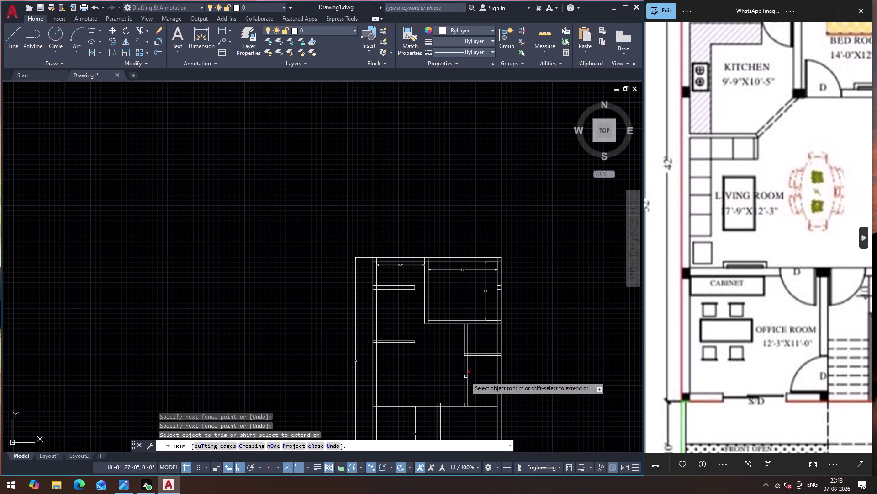
key(Escape)
scroll(up, 3)
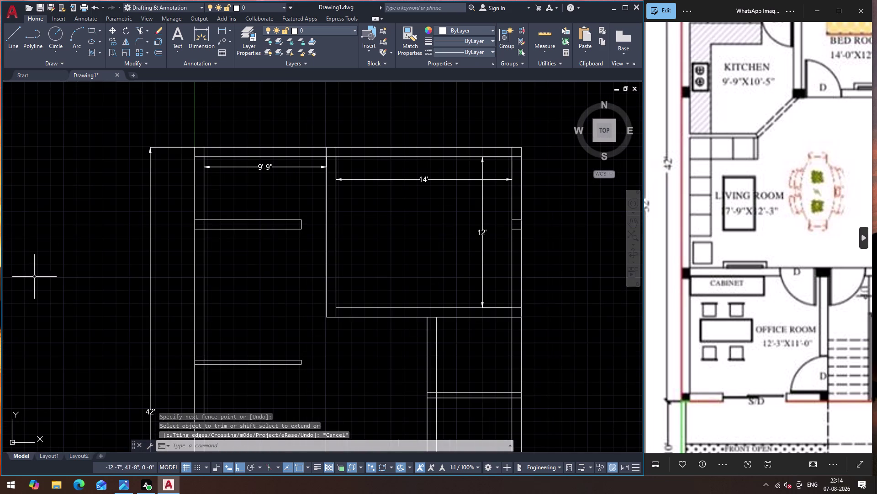
click(218, 30)
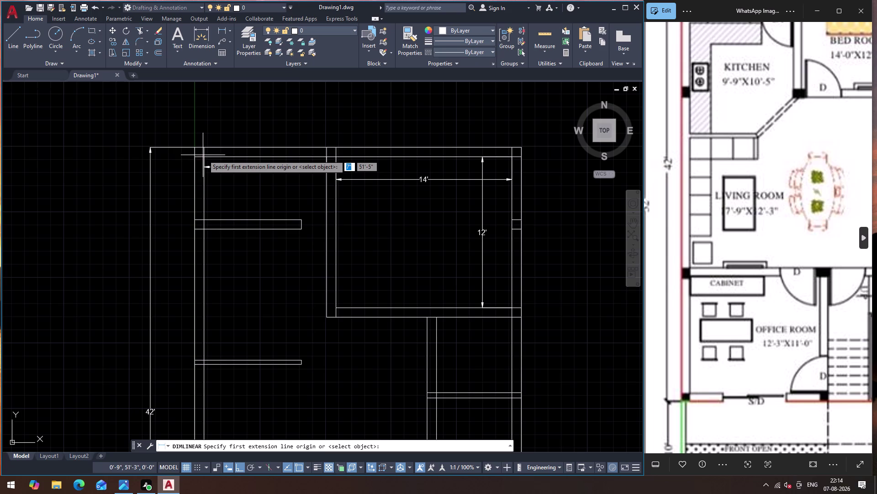
Dimension the left rooms with 5', 10'-5" and 7'-9" linear dimensions.
click(203, 156)
click(202, 218)
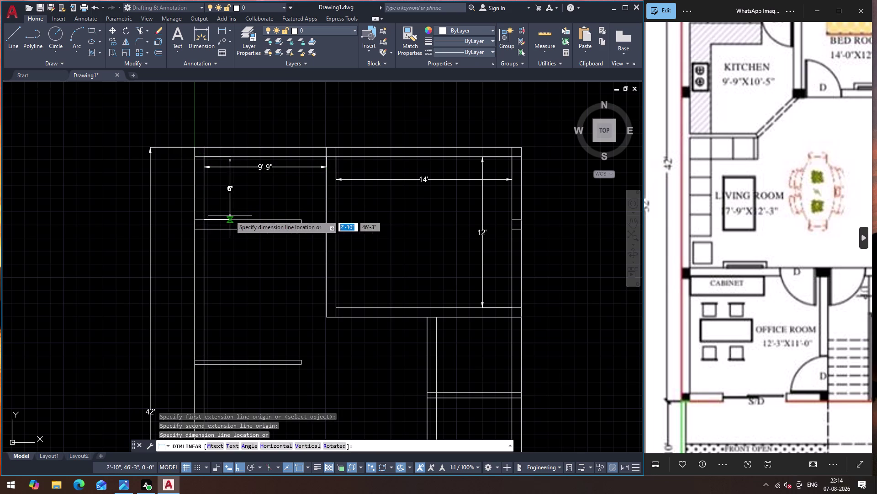
click(230, 216)
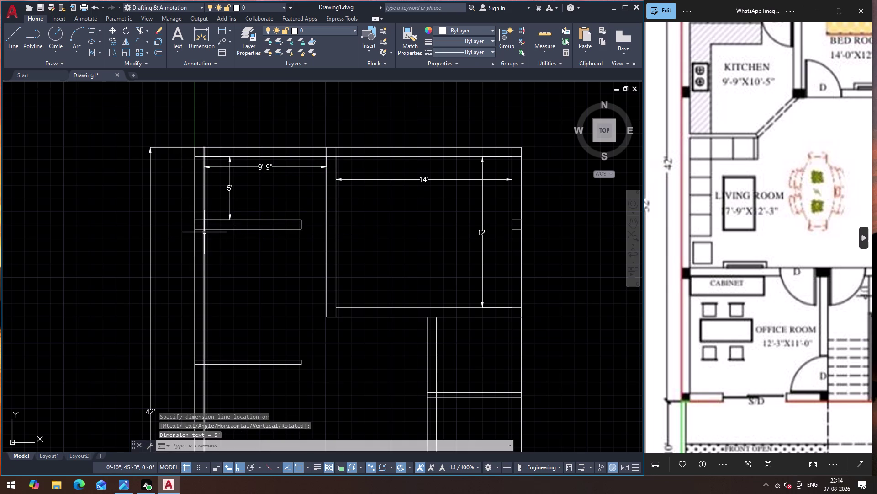
key(Return)
click(203, 227)
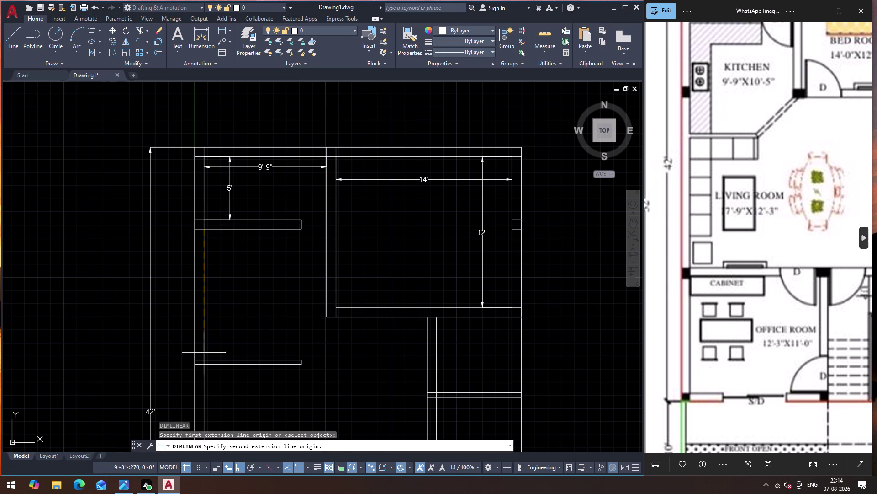
click(204, 358)
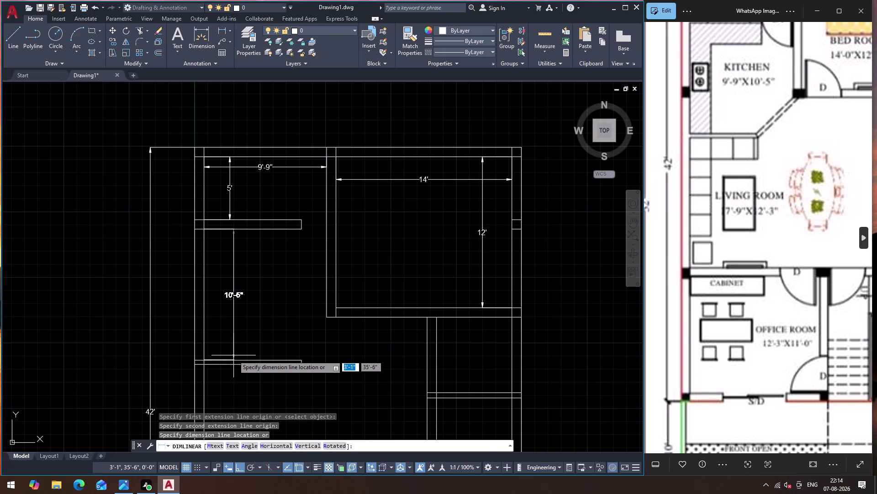
click(274, 354)
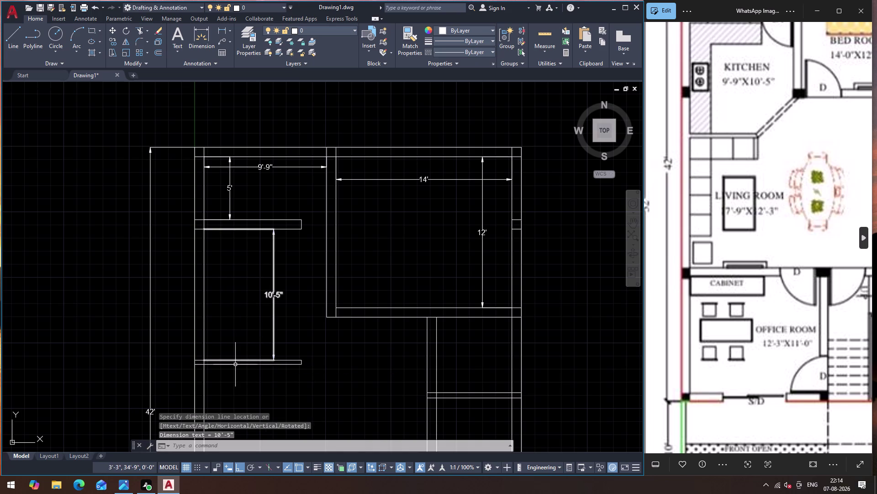
key(Return)
click(205, 359)
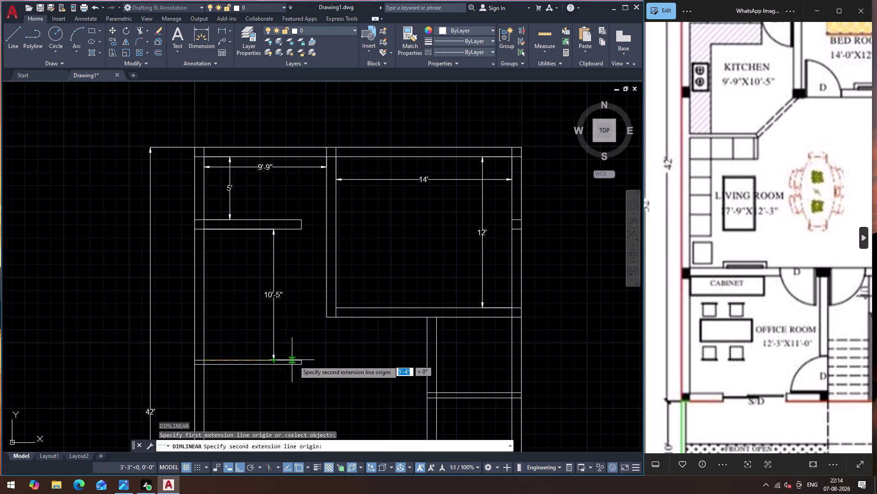
click(300, 362)
click(290, 346)
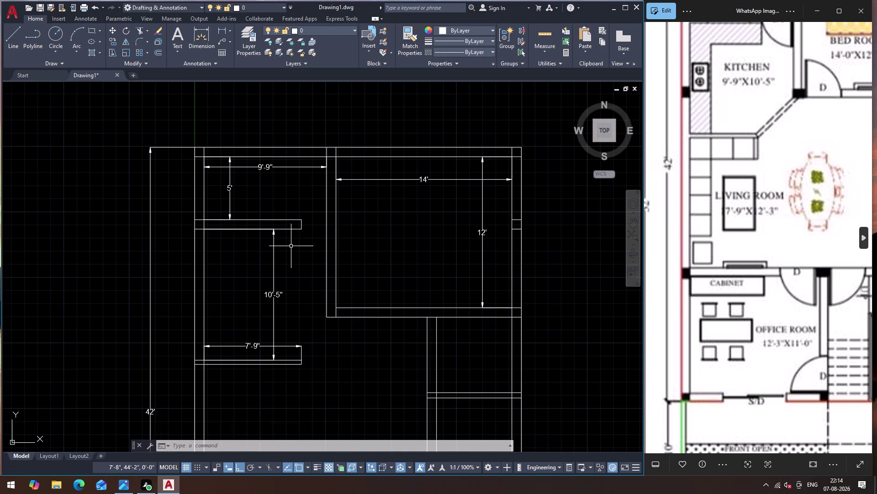
Add a horizontal 6' width dimension across the small room.
scroll(down, 3)
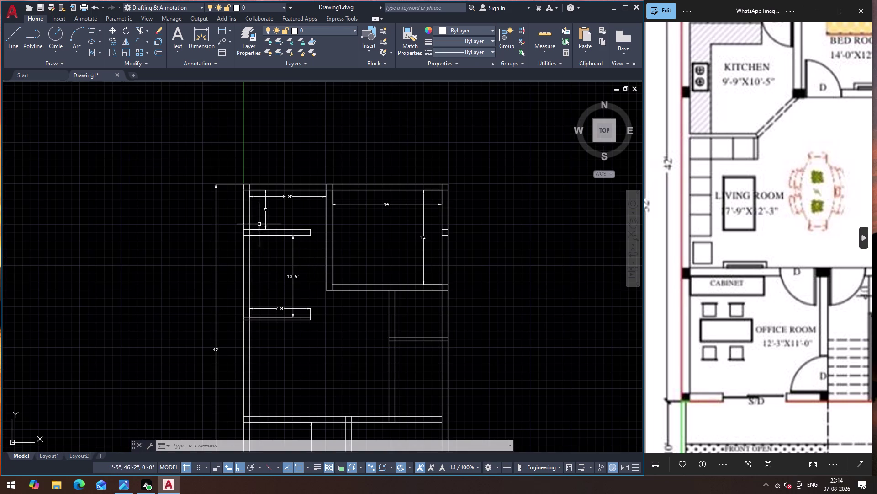
scroll(down, 3)
scroll(up, 3)
scroll(up, 3)
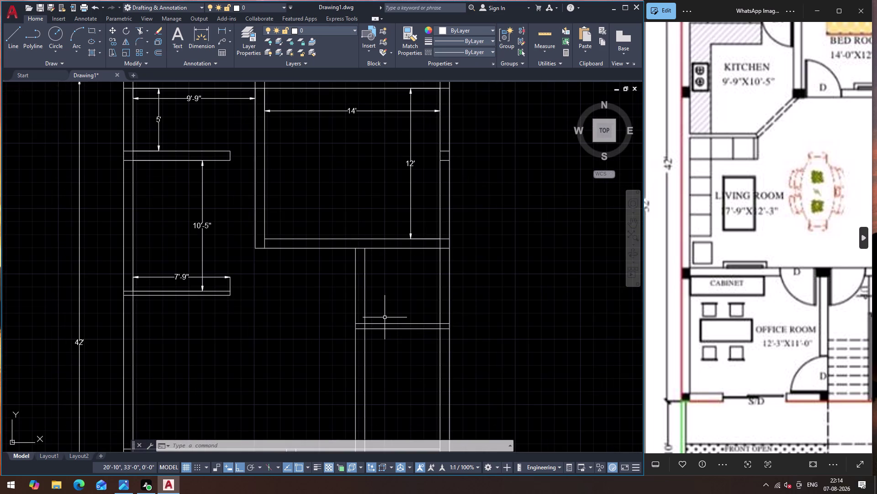
scroll(down, 3)
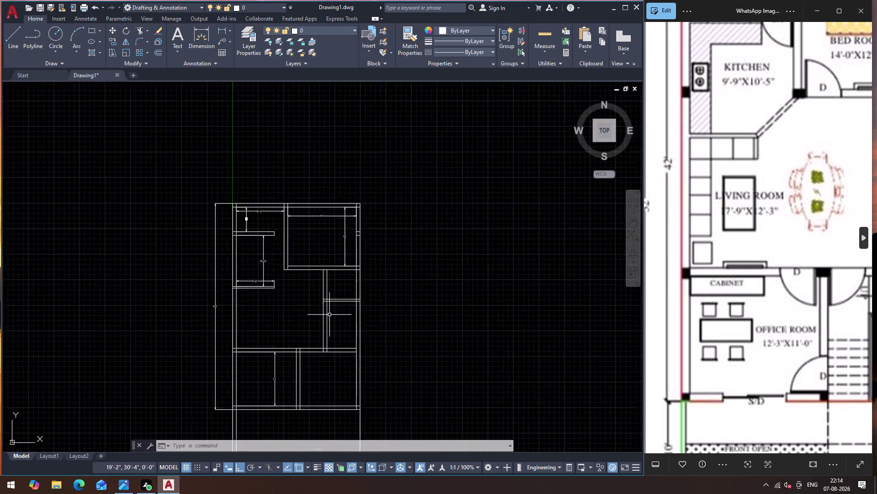
scroll(down, 3)
scroll(up, 3)
scroll(down, 3)
key(Return)
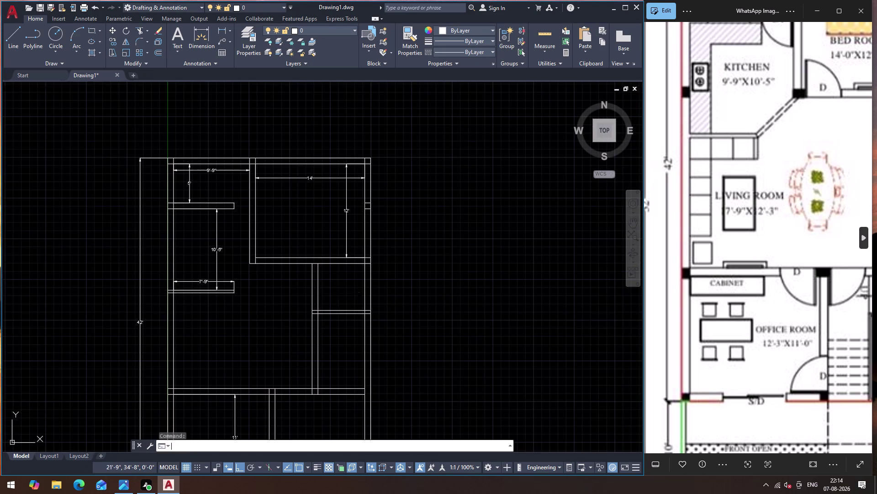
click(322, 263)
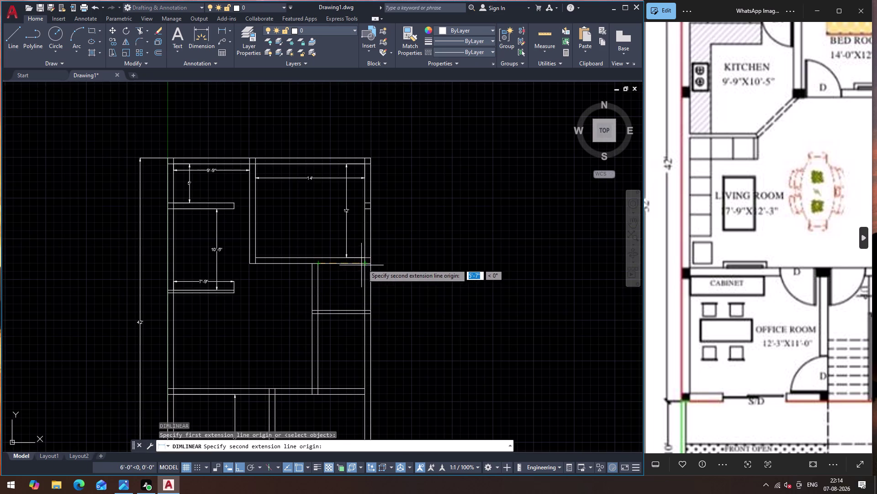
click(364, 263)
scroll(up, 3)
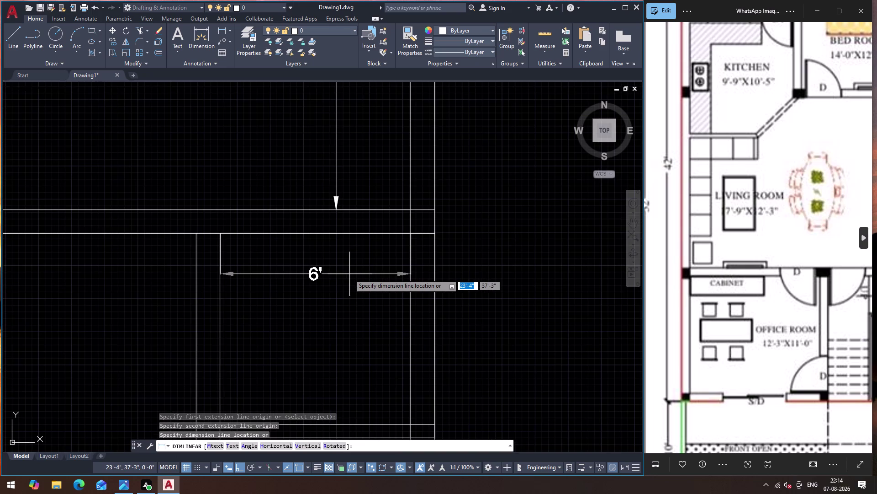
click(349, 273)
Add a vertical 6' dimension along the small room's height.
key(Return)
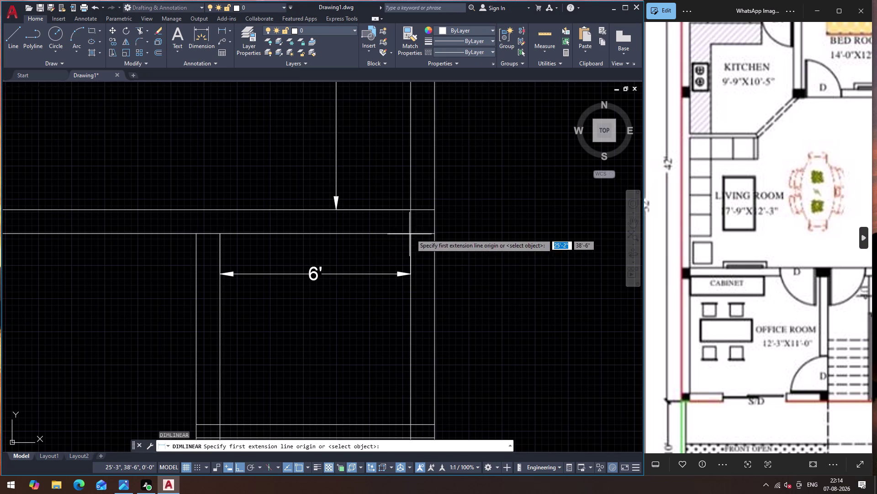
click(411, 233)
click(412, 422)
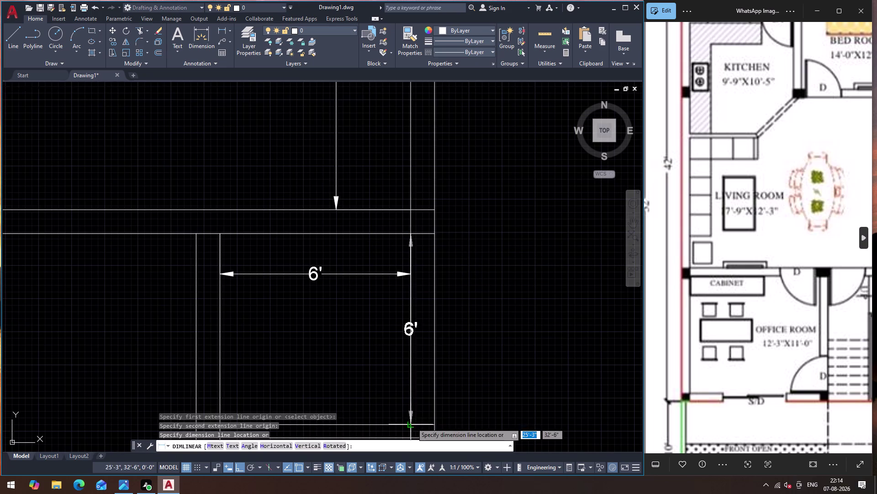
click(346, 413)
Place another 6' dimension below the small room and select it.
scroll(down, 3)
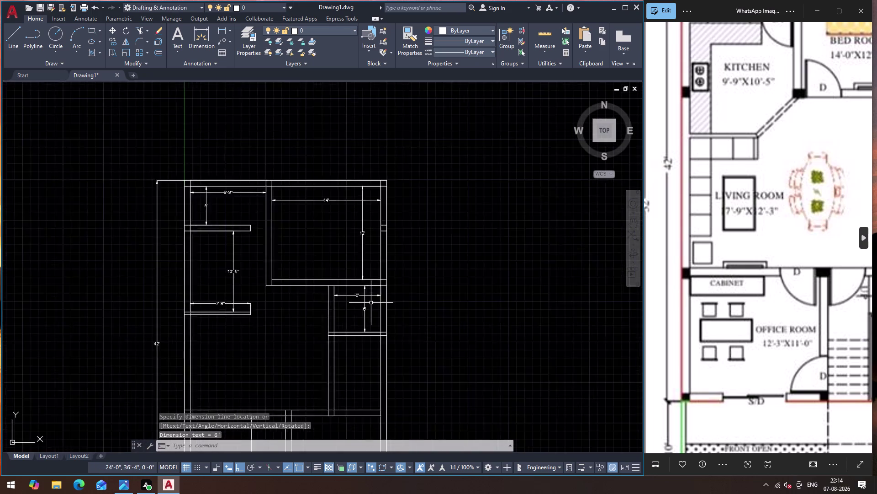
scroll(down, 3)
scroll(up, 3)
key(Return)
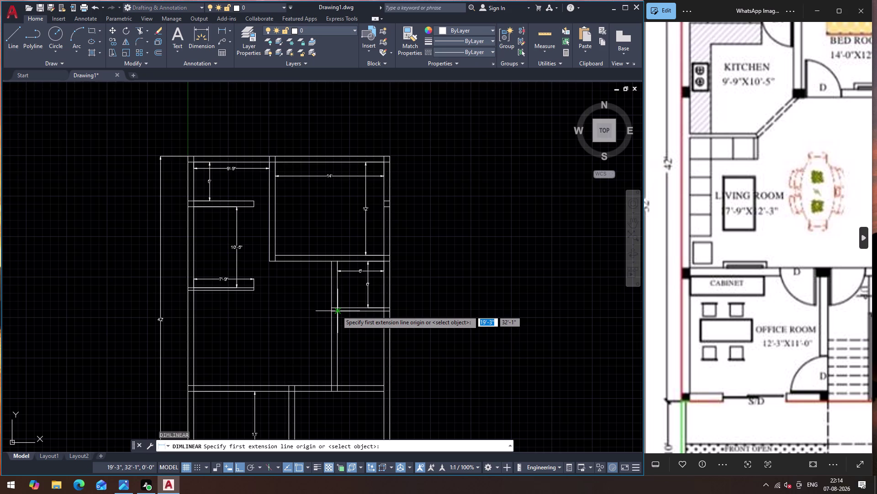
scroll(up, 3)
click(343, 318)
scroll(down, 3)
click(444, 338)
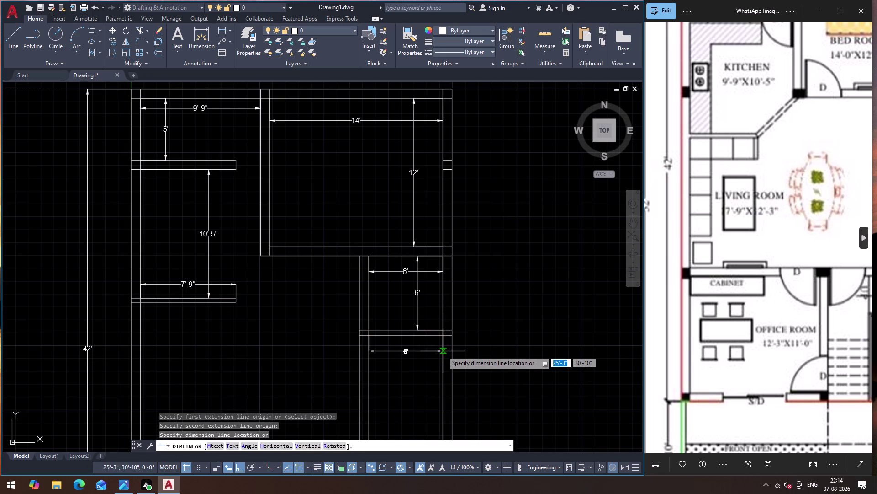
click(440, 356)
click(420, 355)
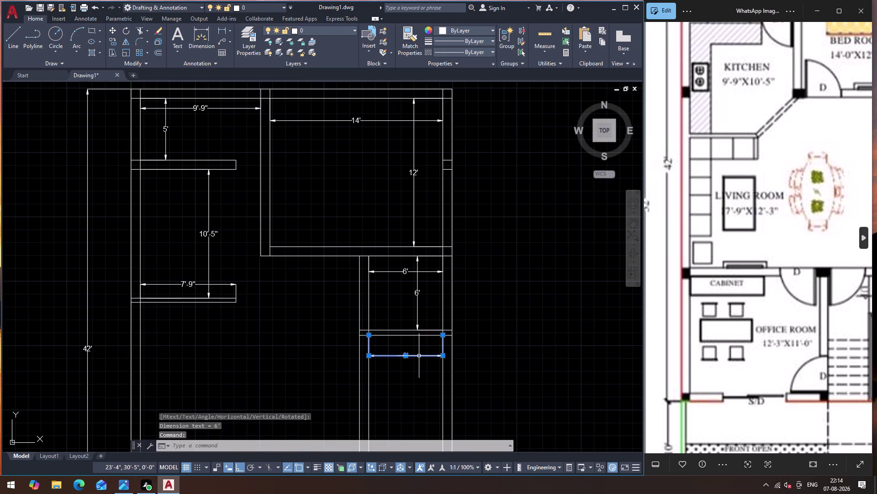
Pick the lower 6' dimension as an object to dimension, then cancel.
key(Return)
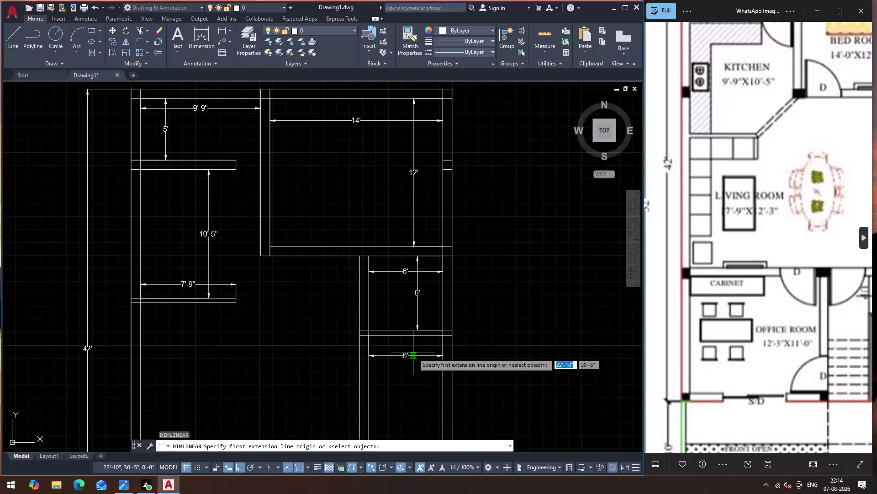
key(Return)
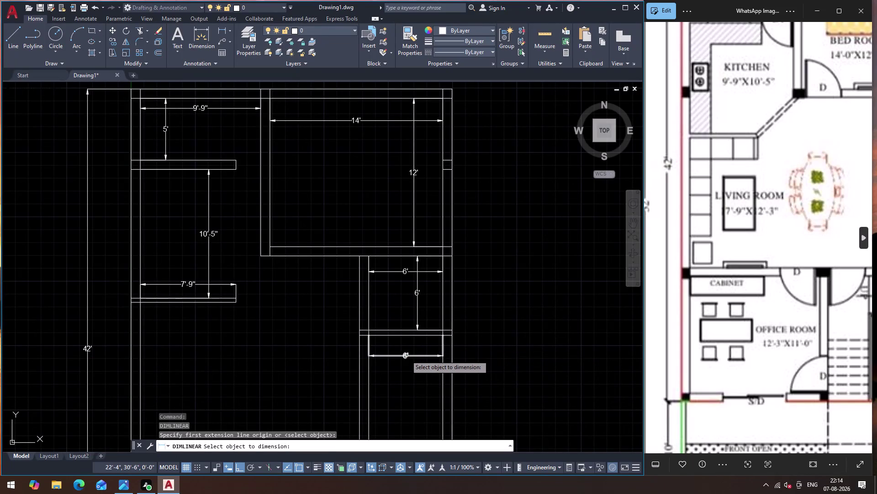
click(406, 356)
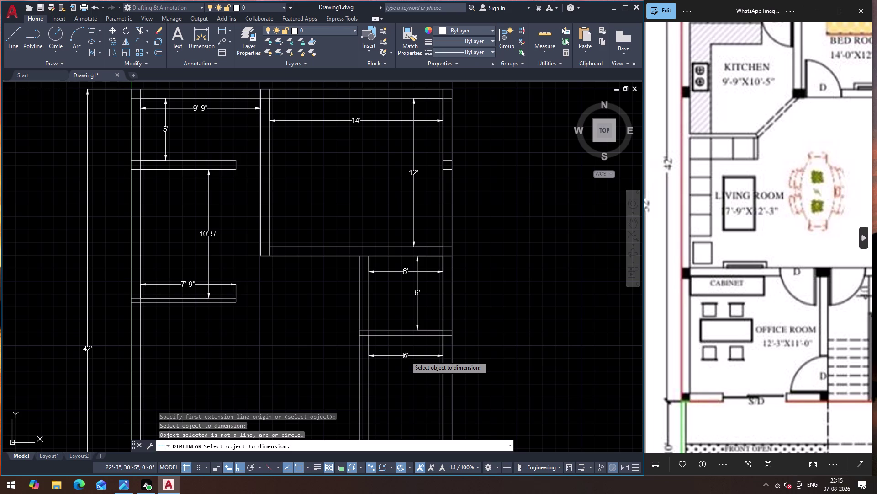
key(Escape)
Delete the lower 6' dimension below the small room.
click(413, 355)
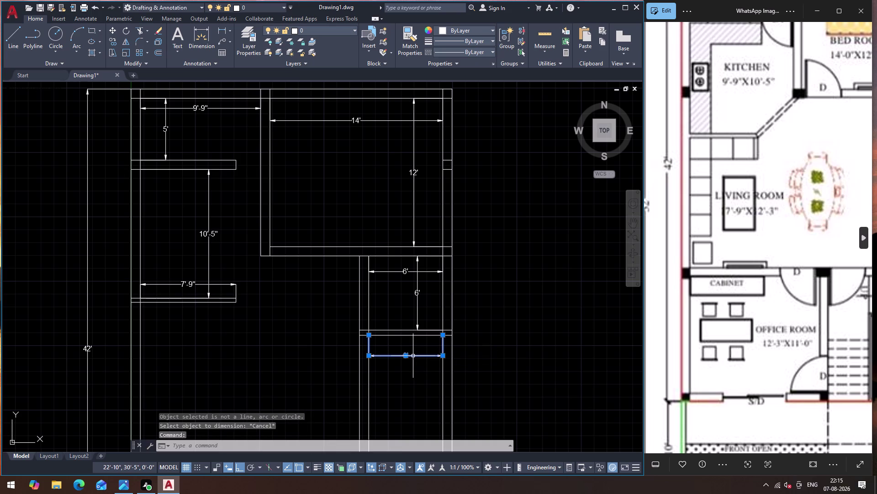
key(Delete)
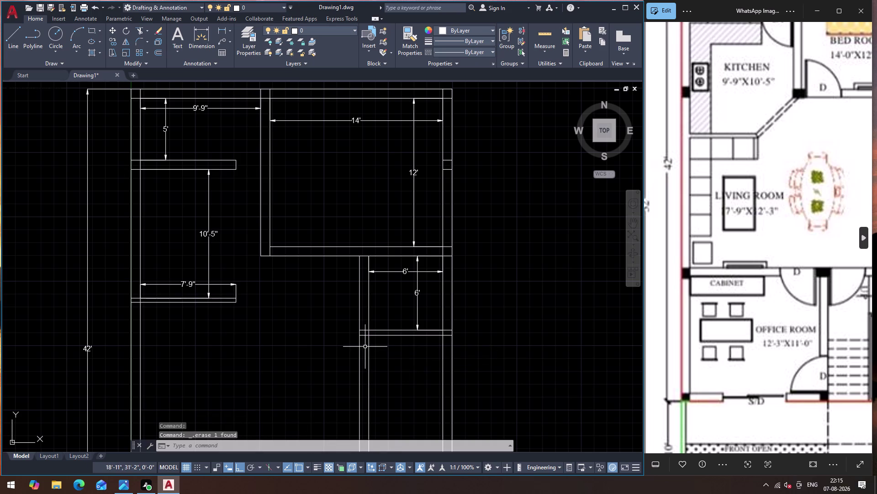
key(Return)
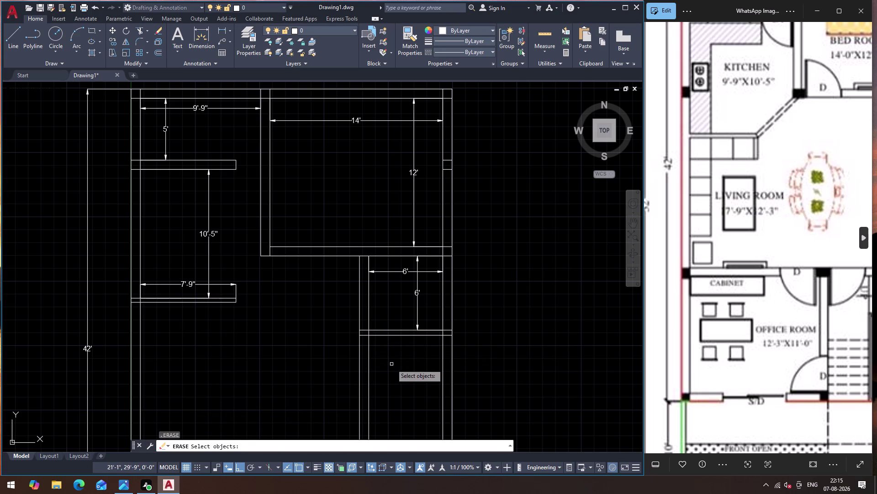
key(Escape)
Place a 6' width dimension inside the room, redoing a misplaced first attempt.
click(223, 33)
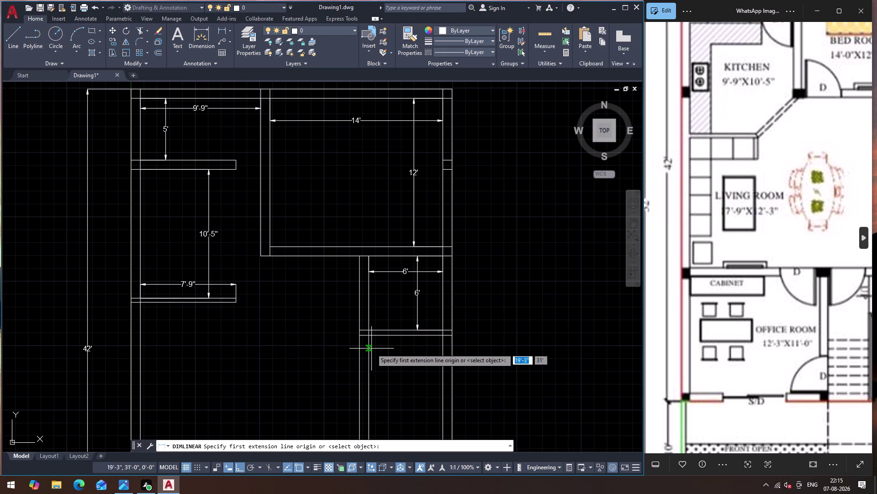
click(370, 404)
click(445, 402)
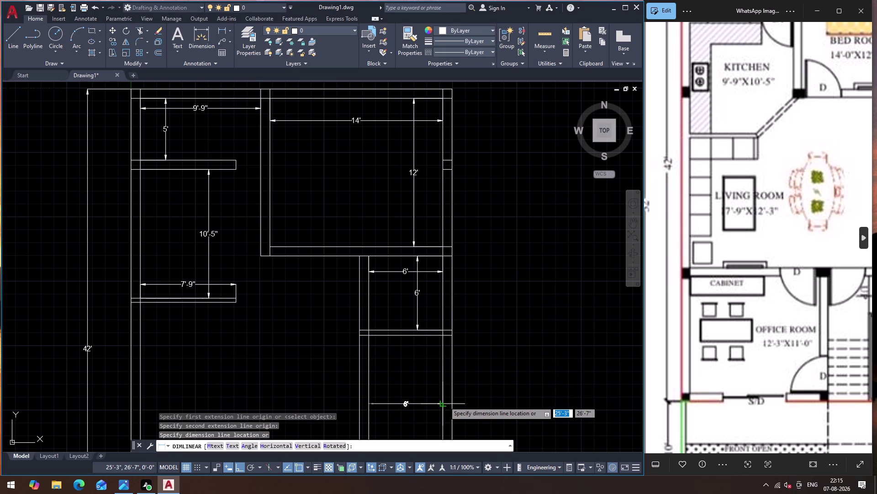
key(Return)
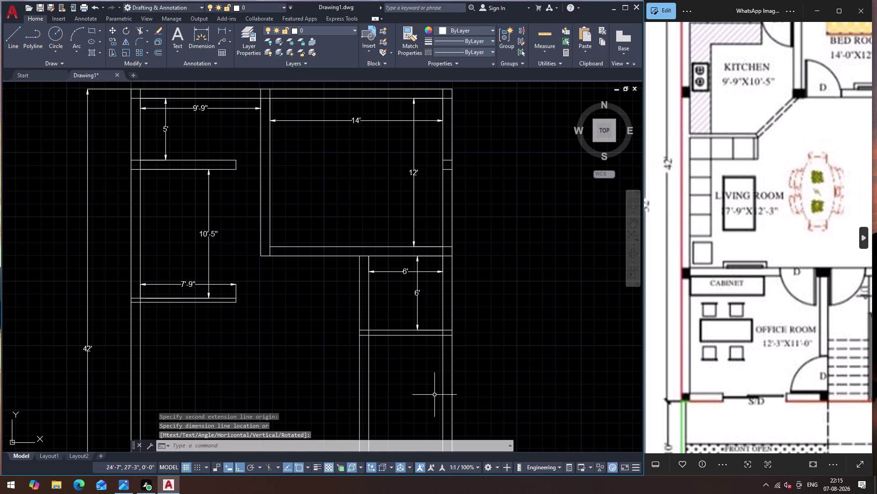
key(Return)
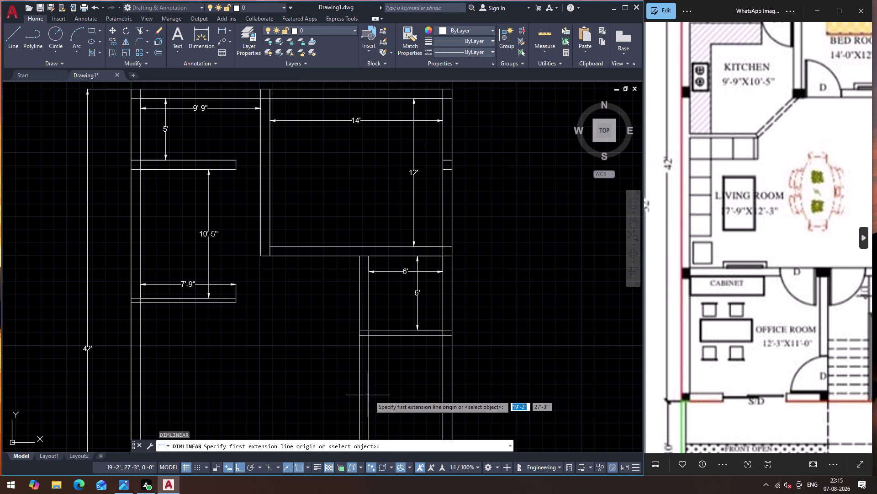
click(371, 395)
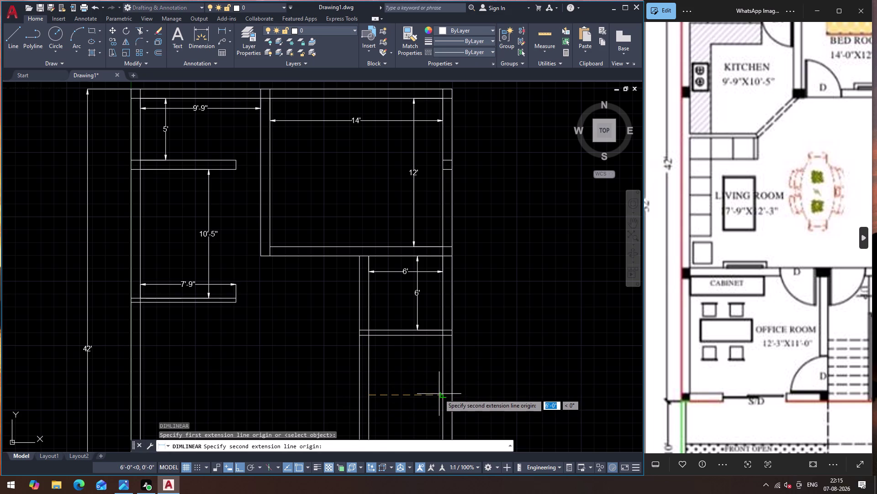
click(445, 395)
click(407, 388)
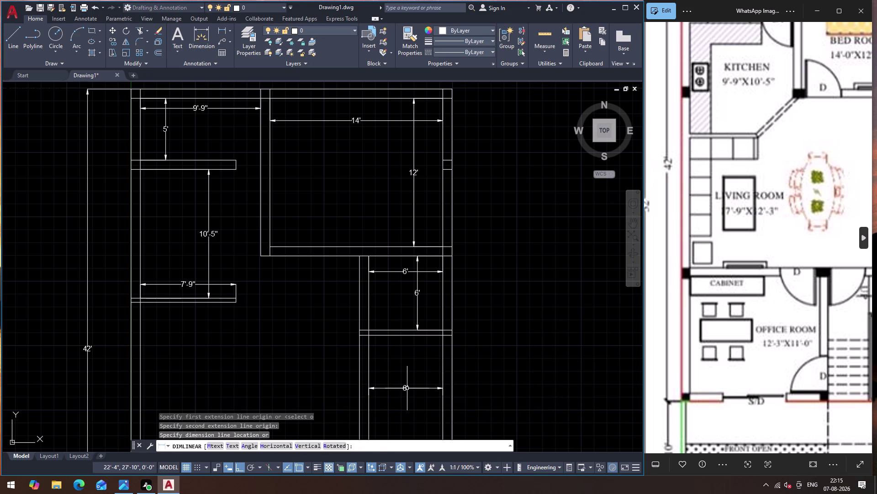
Add a 9'-7" vertical dimension along the room's side wall.
key(Return)
click(445, 337)
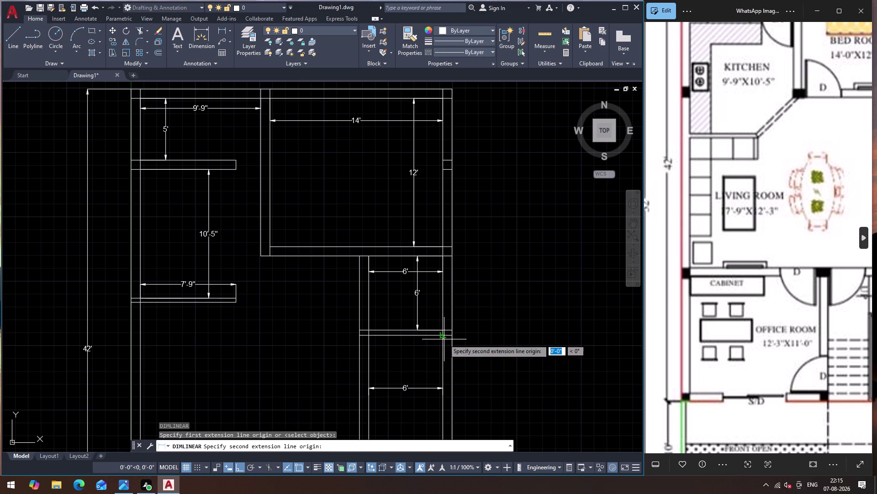
scroll(down, 3)
scroll(up, 3)
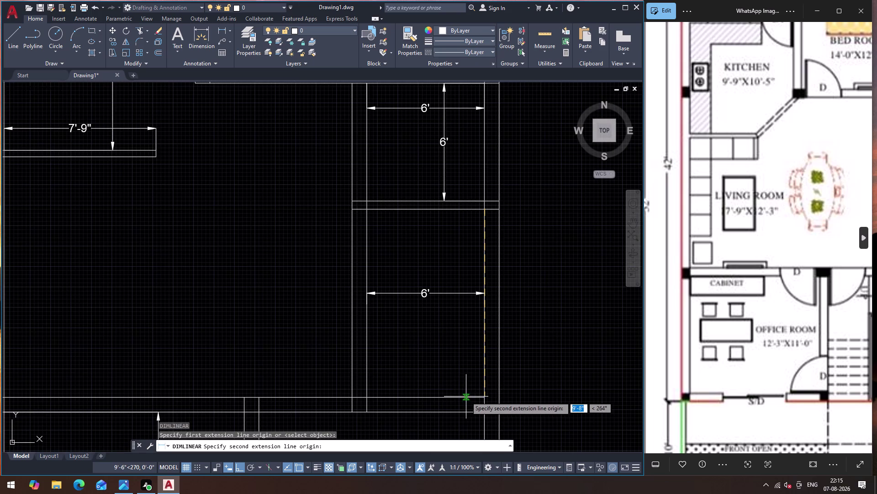
click(483, 397)
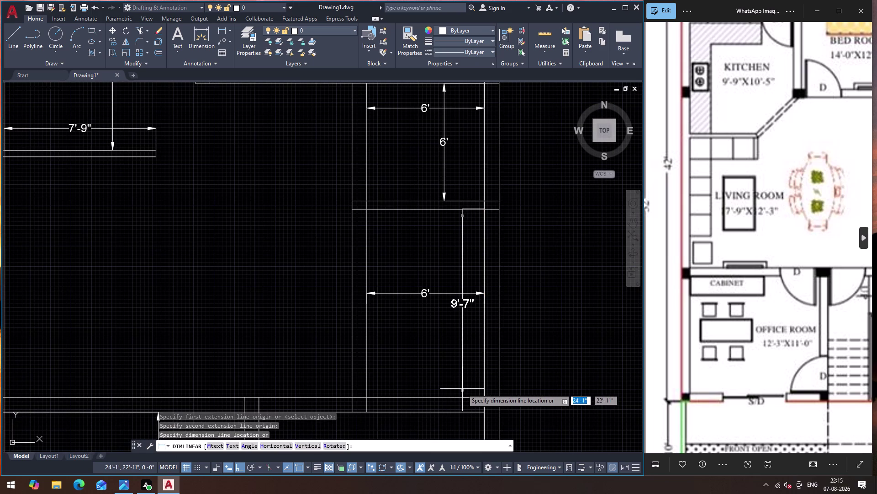
click(462, 388)
scroll(down, 3)
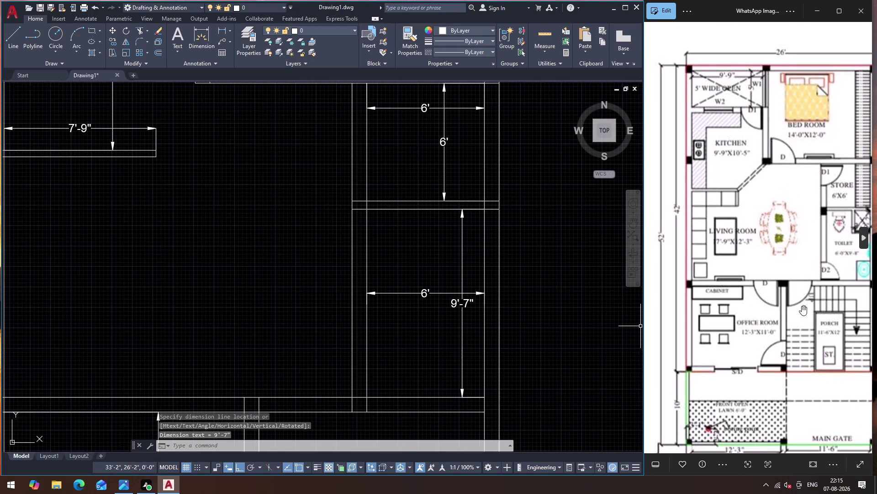
Zoom and pan to the lower-left room showing its 11' height.
scroll(up, 3)
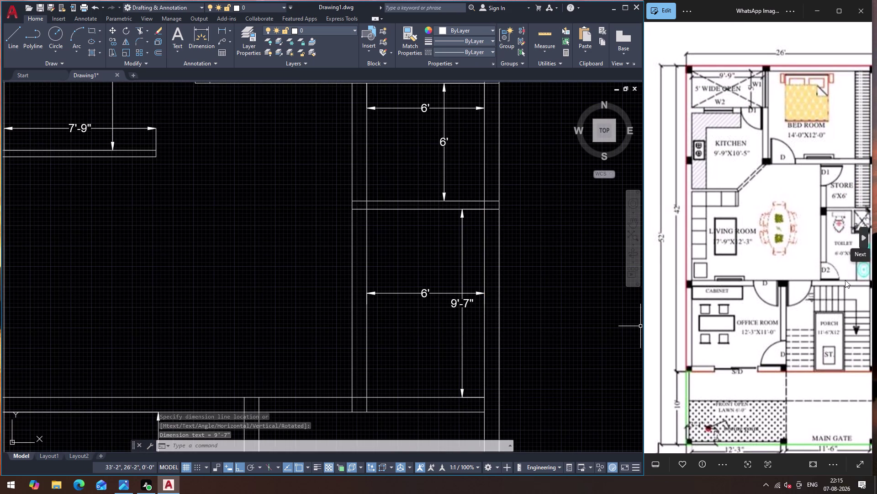
scroll(down, 3)
scroll(up, 3)
scroll(down, 3)
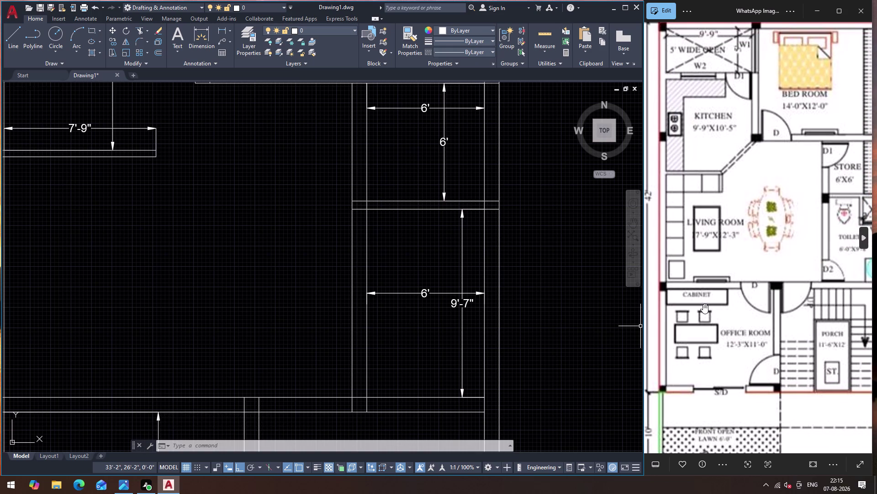
scroll(down, 3)
scroll(down, 3)
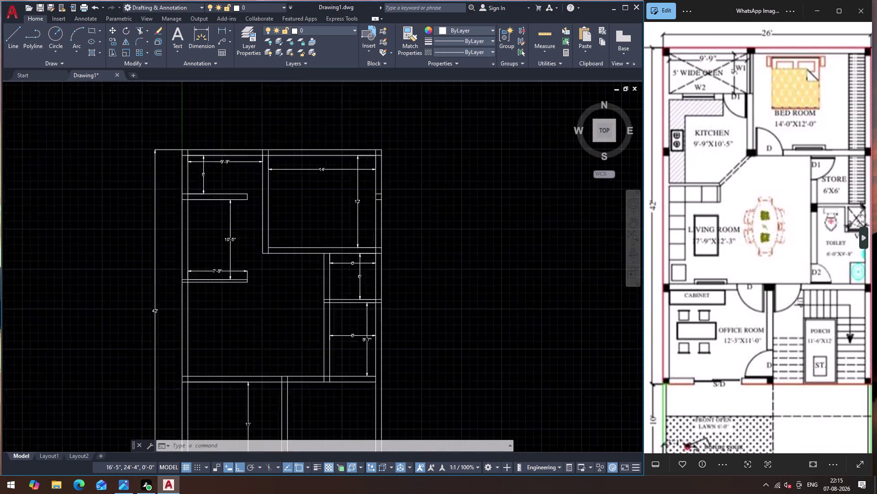
scroll(up, 3)
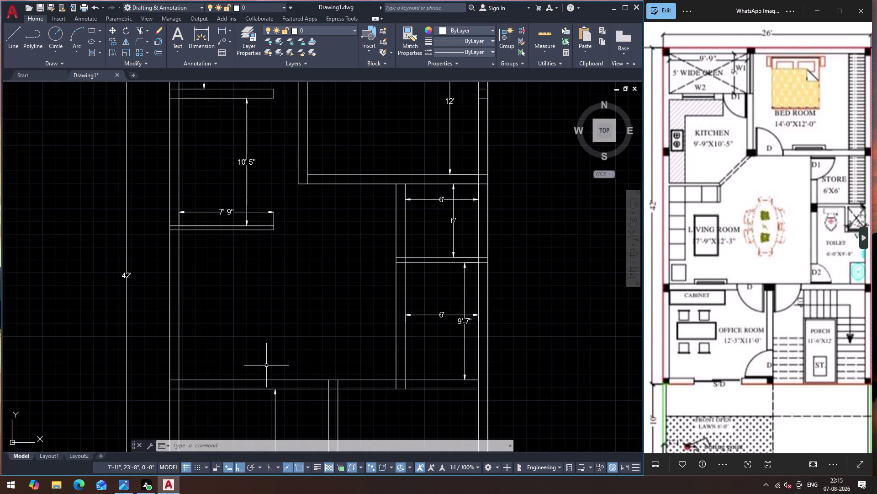
scroll(down, 3)
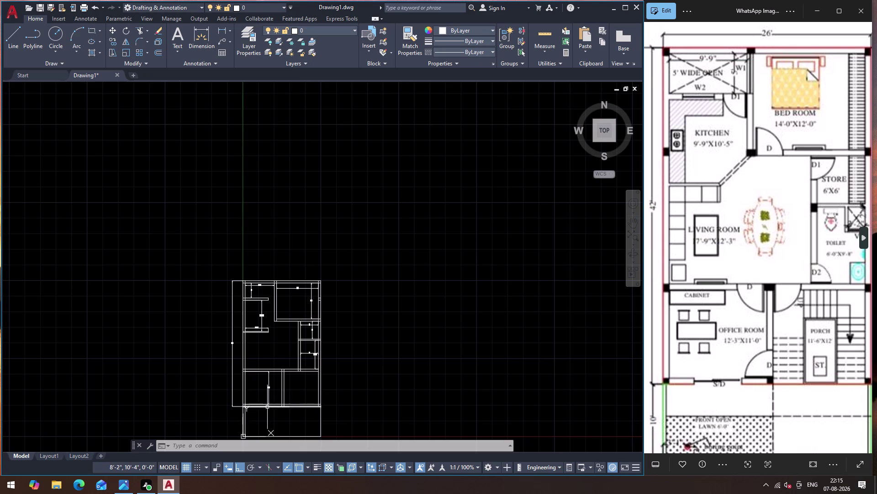
scroll(up, 3)
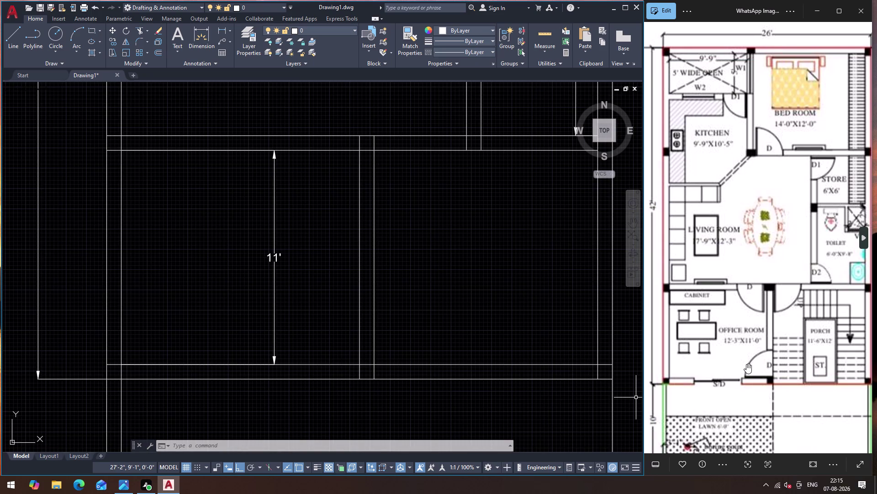
scroll(up, 3)
Dimension the lower-left room's bottom edge with a 12'-3" width.
key(Return)
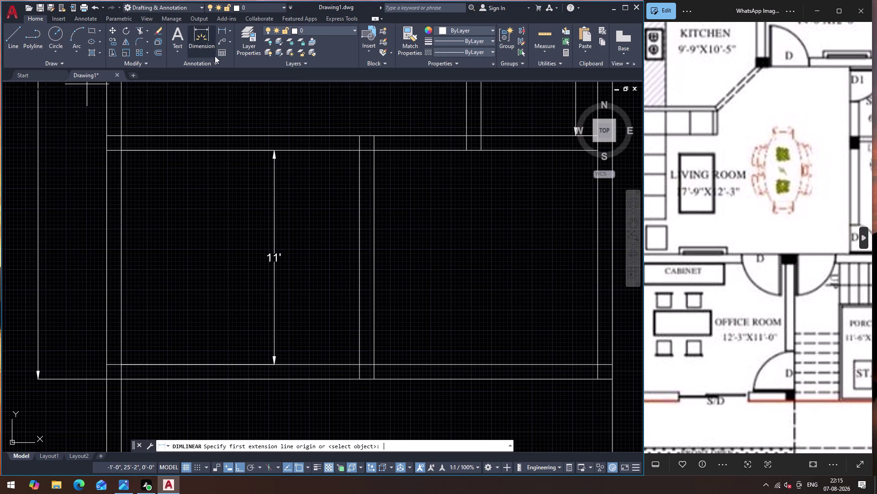
click(122, 364)
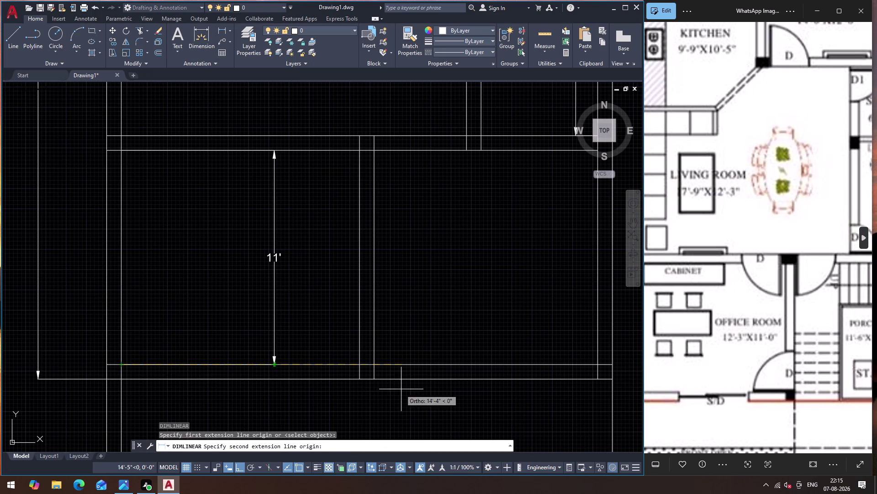
click(358, 365)
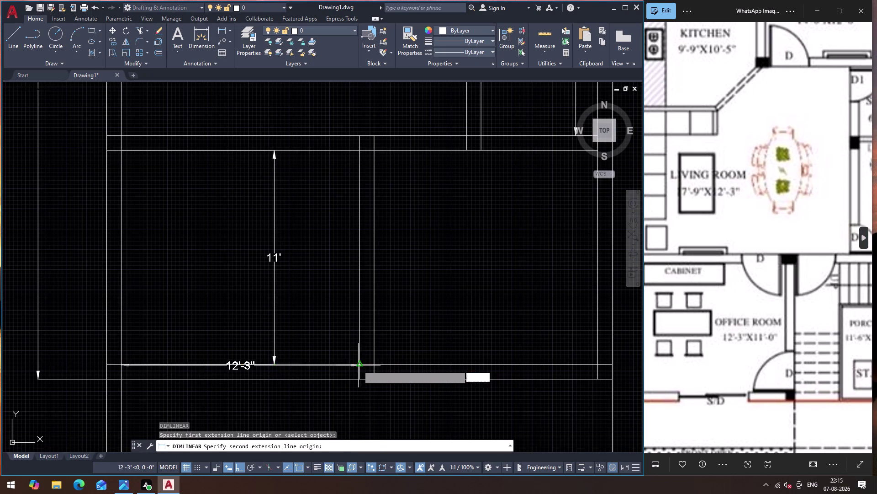
click(354, 279)
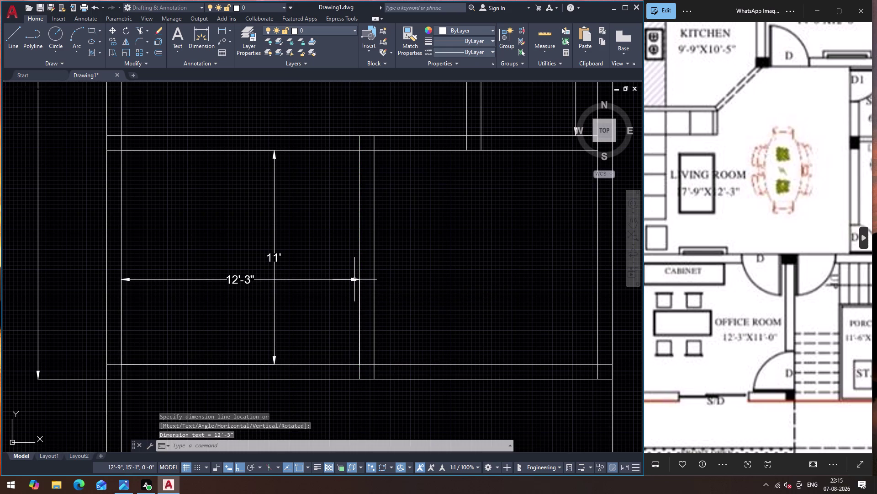
scroll(down, 3)
scroll(up, 3)
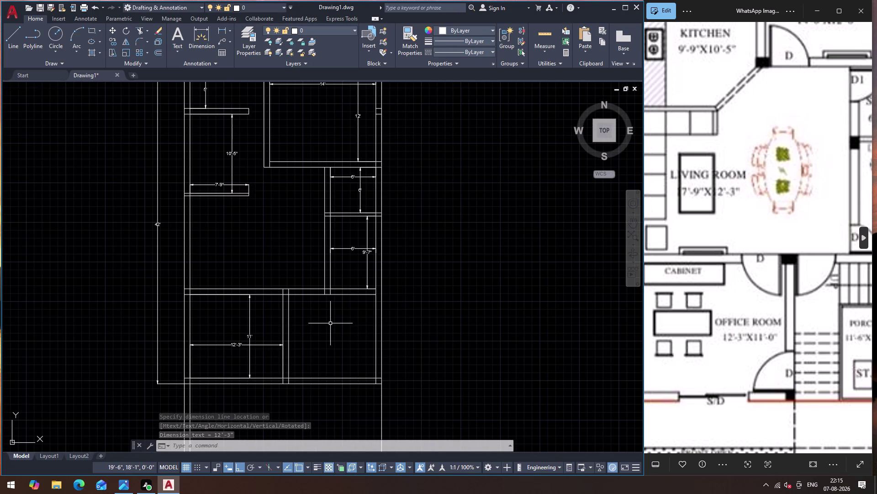
key(Return)
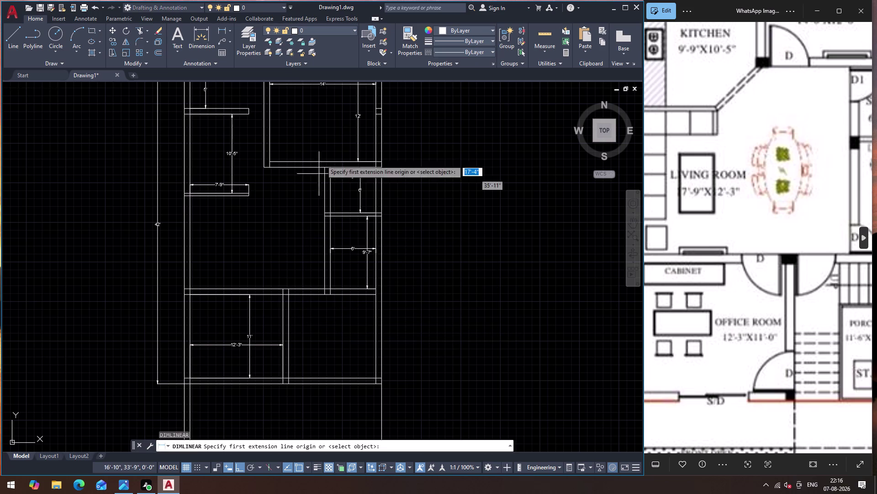
Place a 4'-9" horizontal dimension above the short wall span.
key(Return)
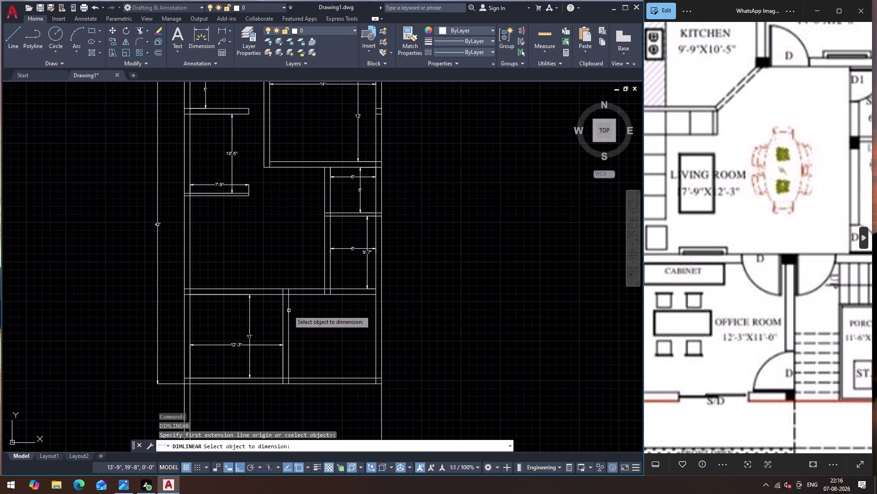
key(Return)
click(219, 28)
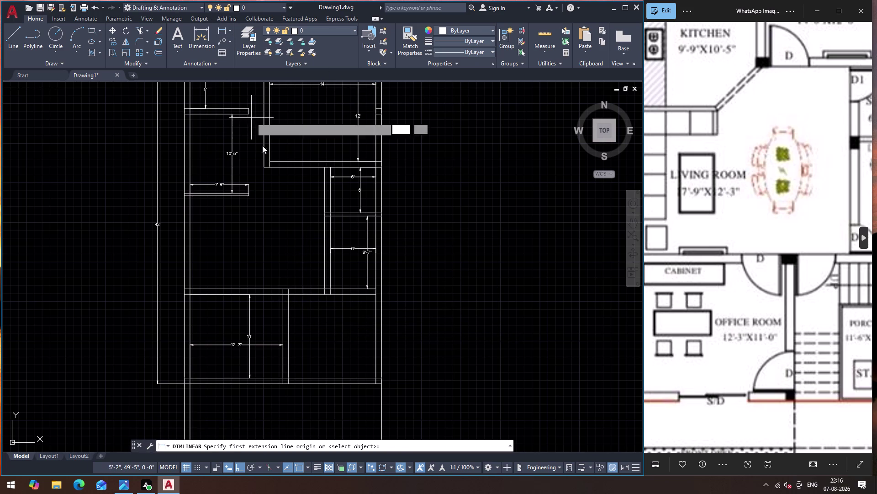
scroll(up, 3)
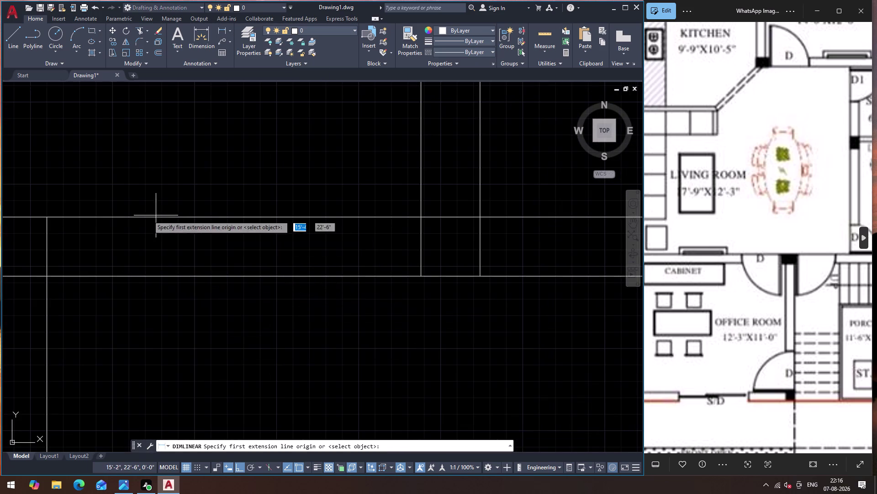
click(48, 219)
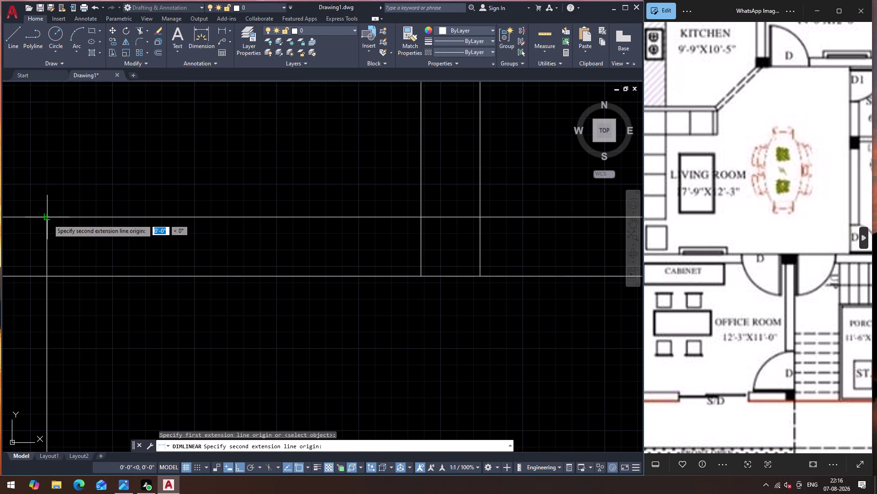
click(423, 218)
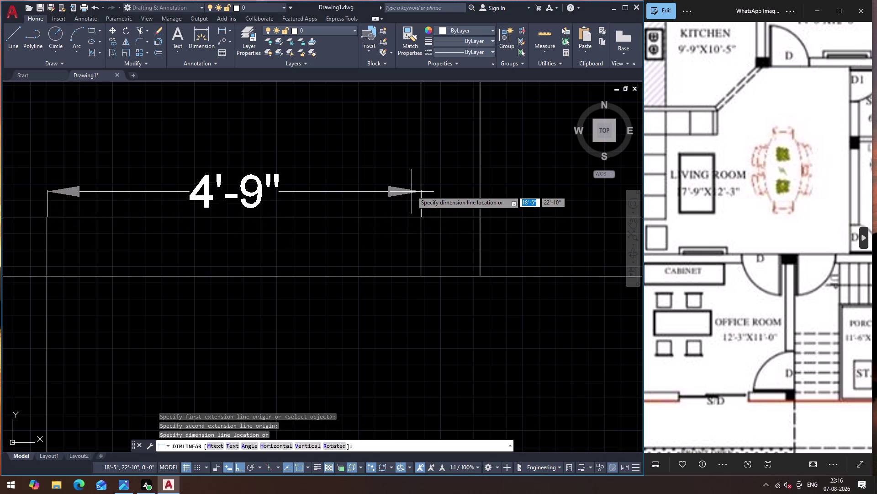
click(412, 189)
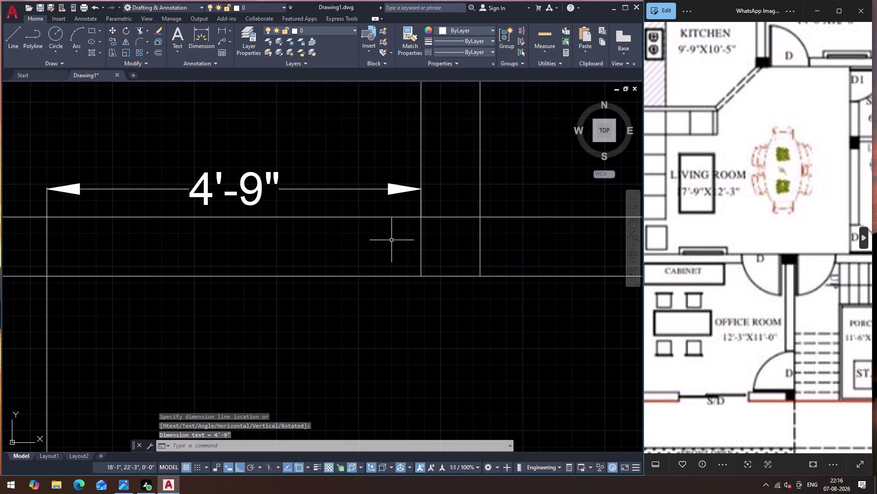
scroll(down, 3)
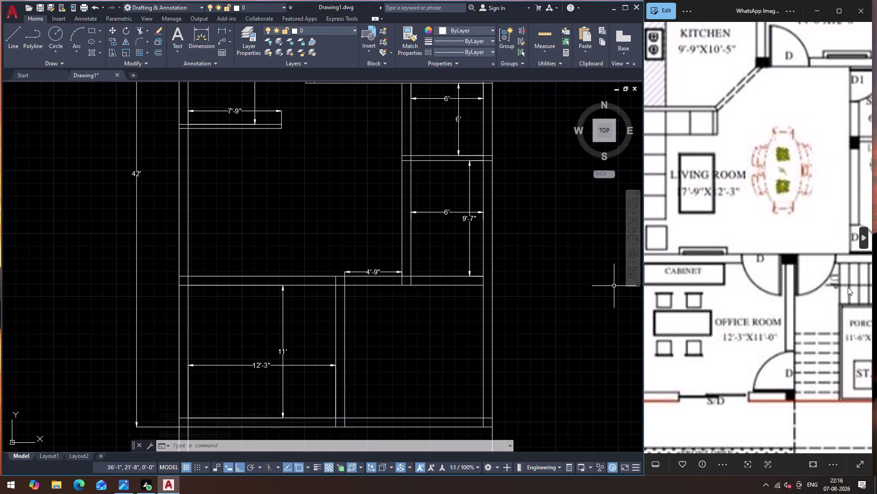
scroll(down, 3)
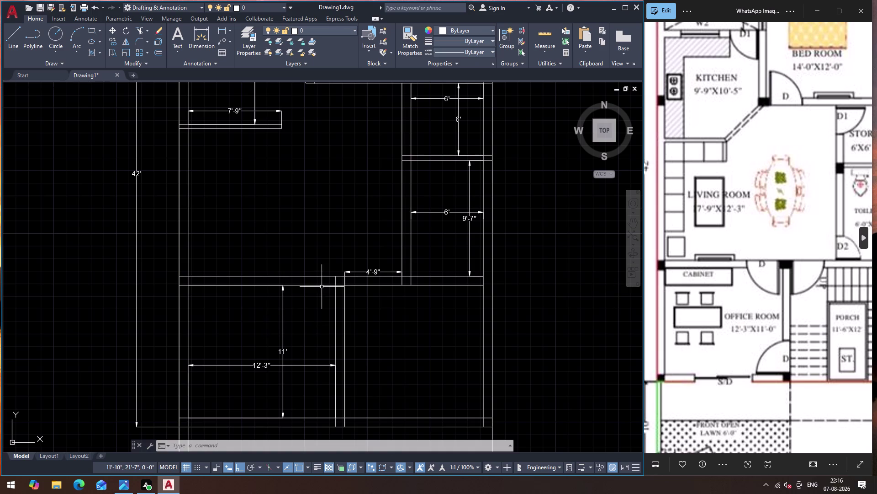
scroll(down, 3)
scroll(up, 3)
scroll(down, 3)
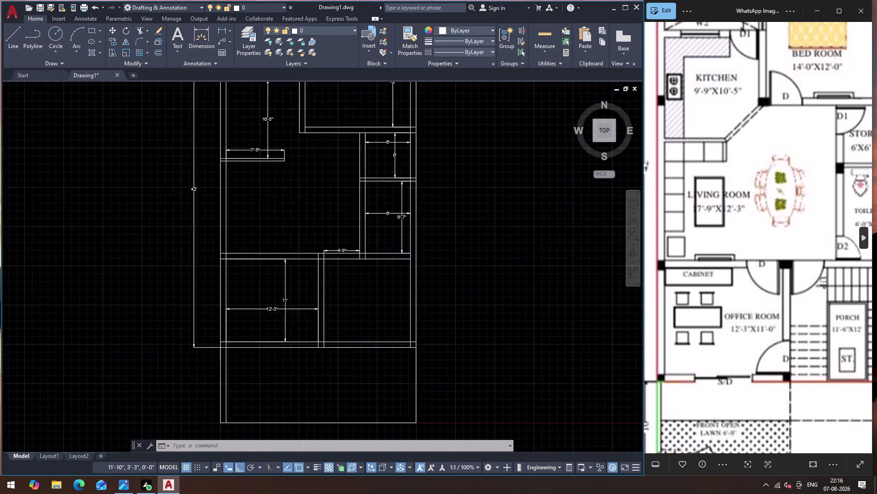
scroll(up, 3)
scroll(down, 3)
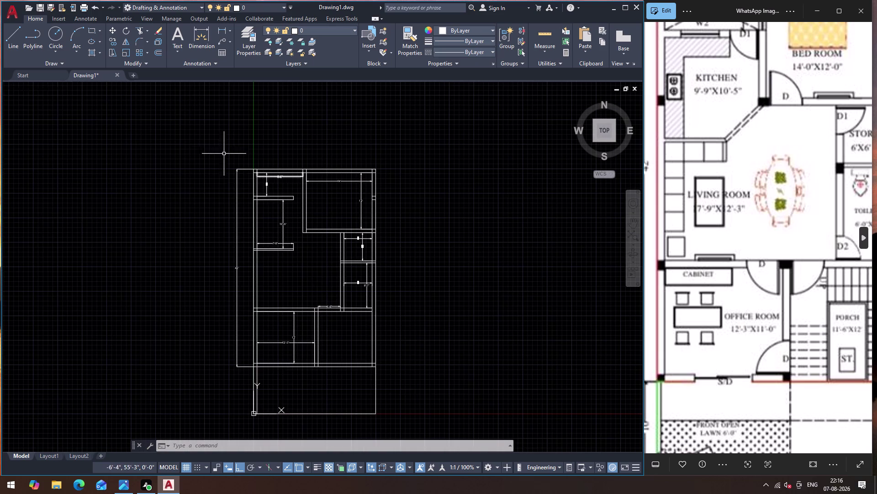
scroll(up, 3)
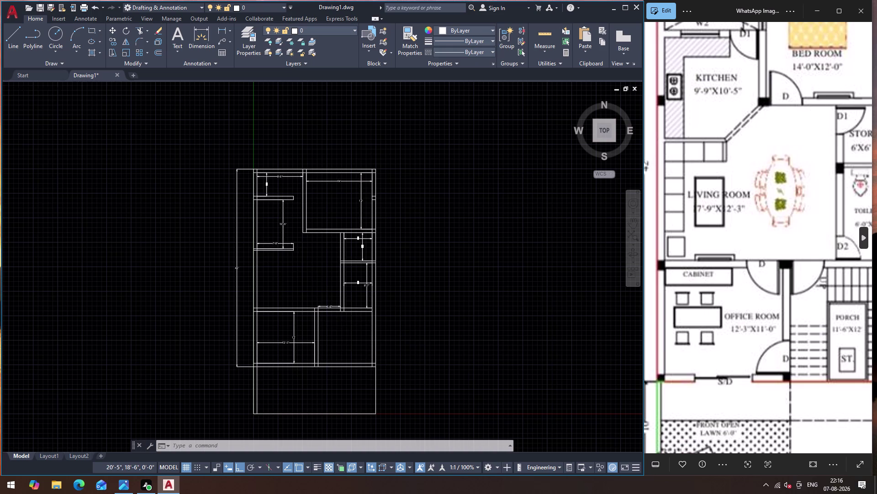
scroll(up, 3)
scroll(down, 3)
scroll(down, 3)
scroll(down, 3)
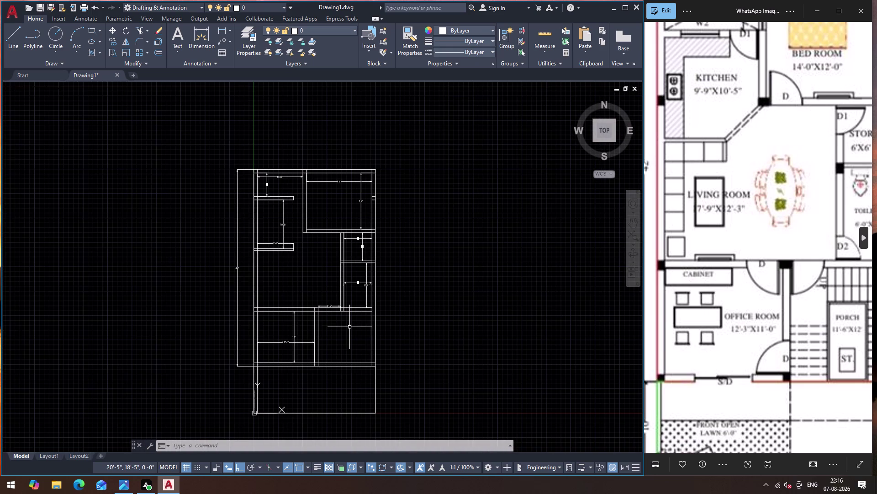
scroll(up, 3)
scroll(down, 3)
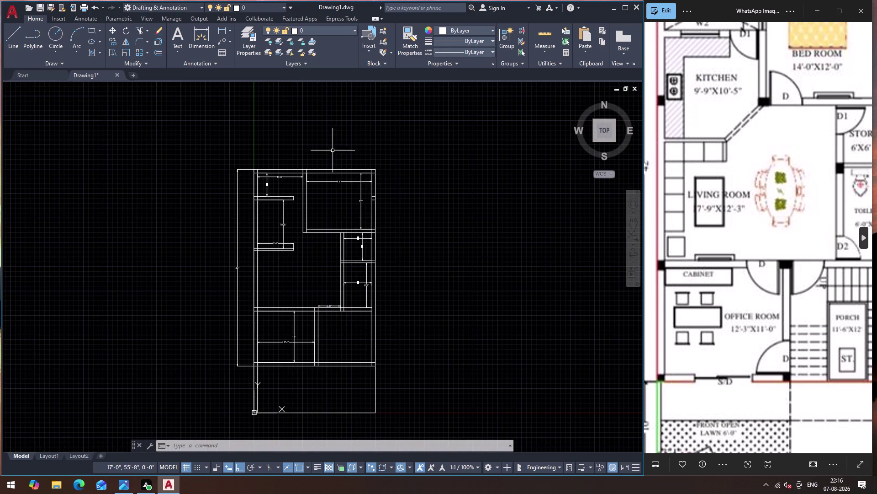
scroll(up, 3)
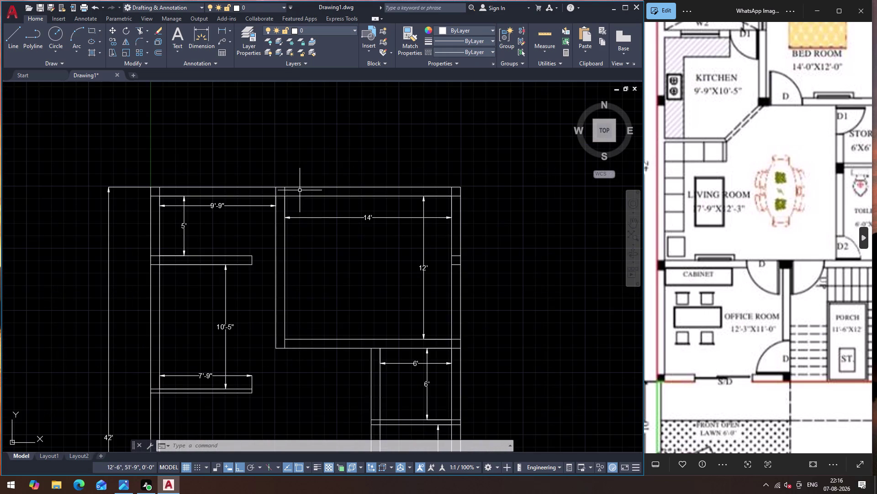
scroll(down, 3)
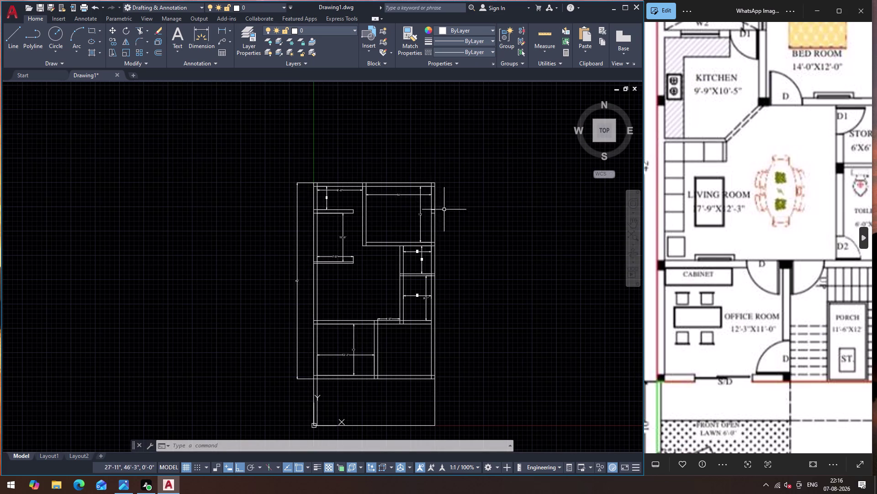
scroll(up, 3)
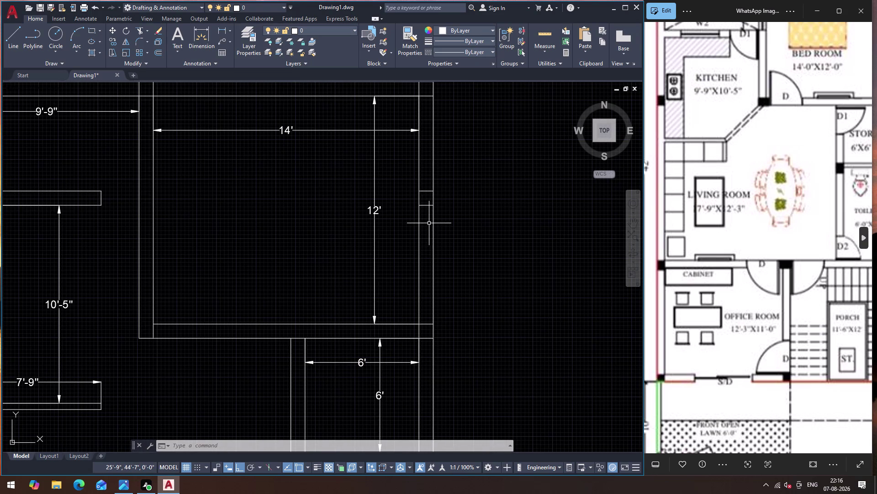
Fence-trim the wall stub on the 12' room's right side using TR.
text(TR)
key(Return)
click(429, 223)
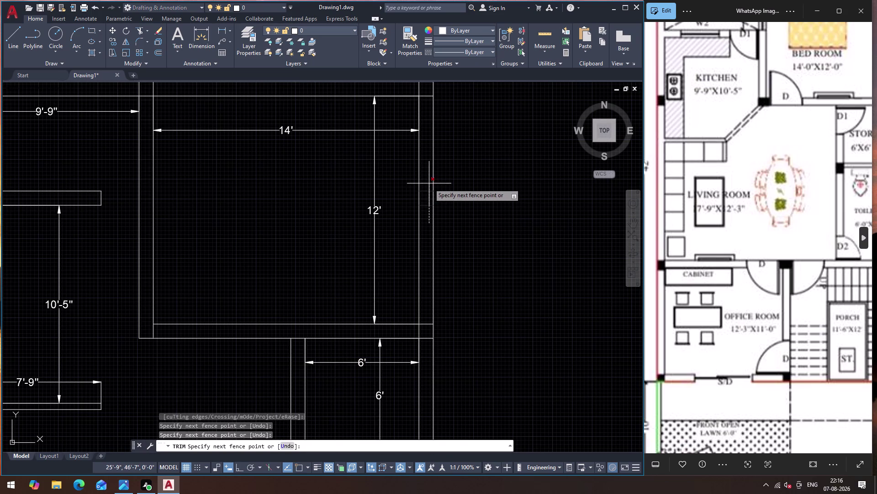
click(429, 183)
scroll(down, 3)
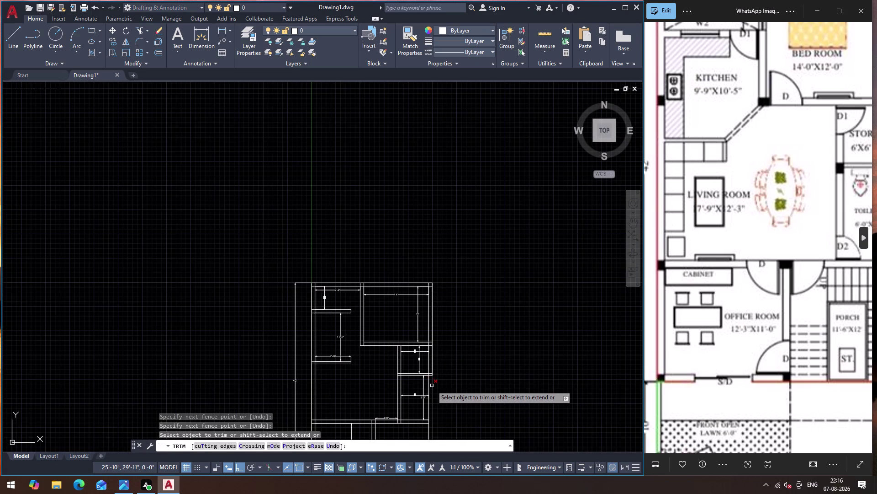
scroll(down, 3)
scroll(up, 3)
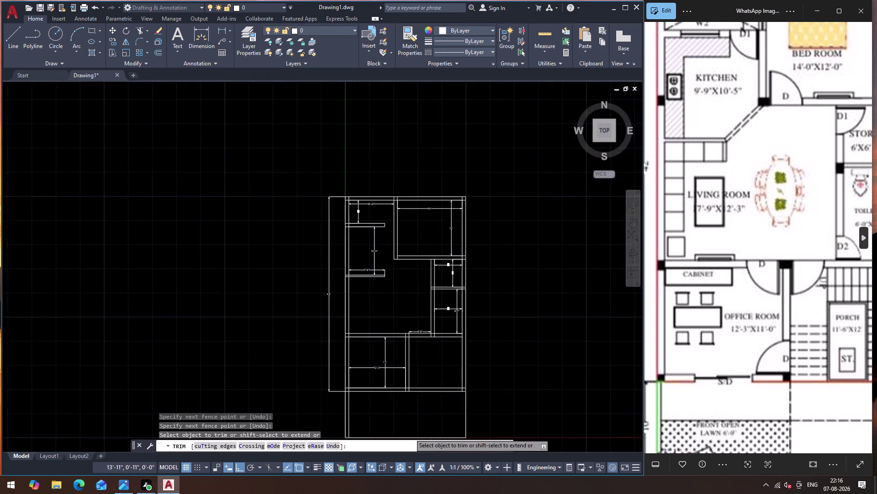
scroll(up, 3)
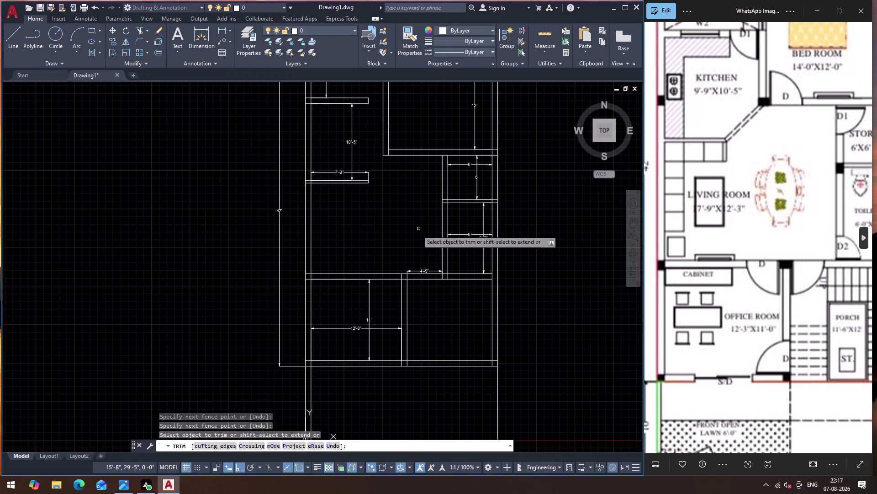
scroll(down, 3)
scroll(up, 3)
scroll(down, 3)
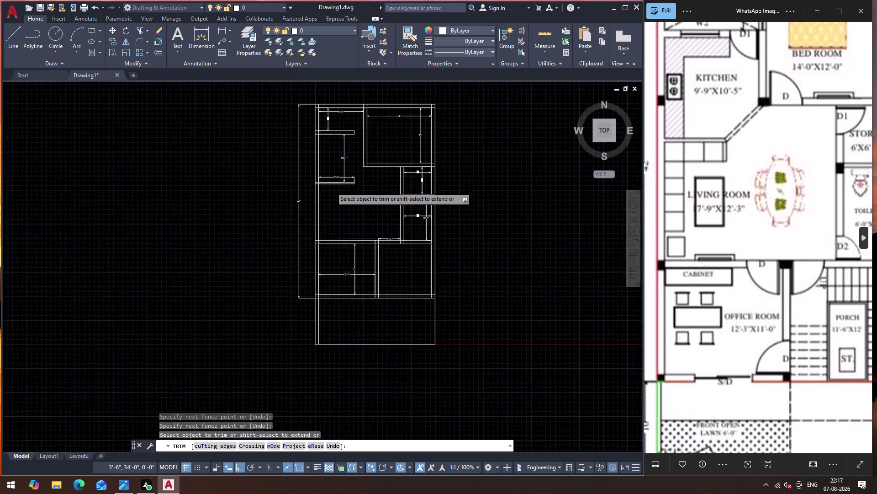
key(Escape)
Window-select the whole floor plan and copy it to the right with CO.
click(305, 148)
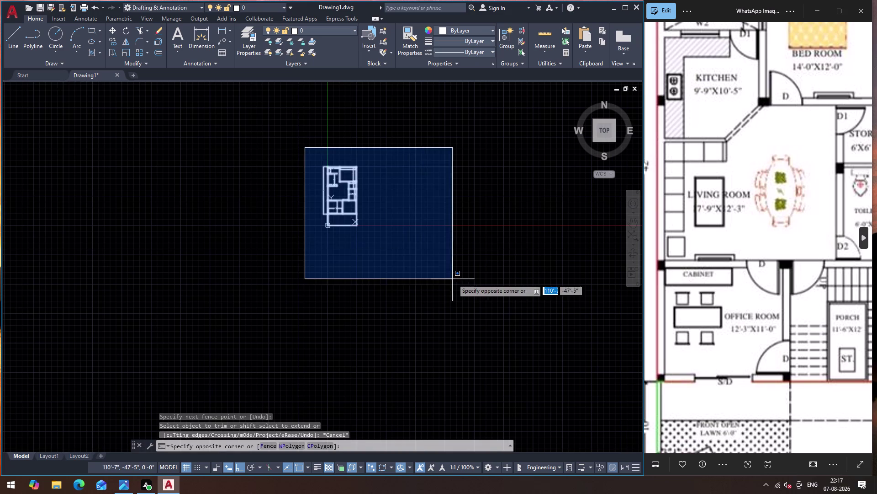
click(408, 276)
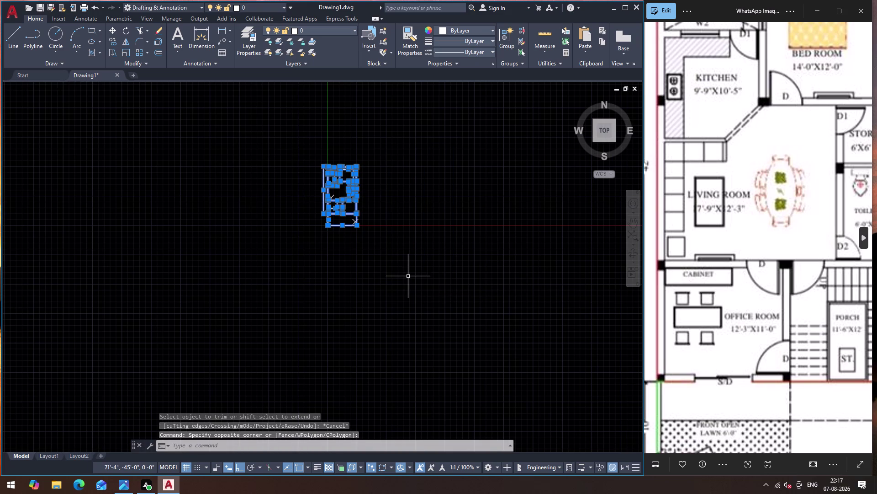
text(CO)
key(Return)
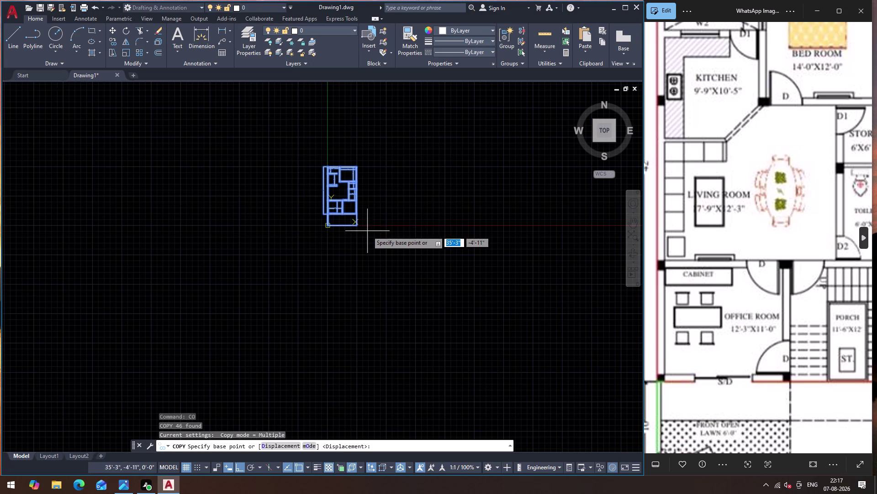
click(359, 224)
click(457, 226)
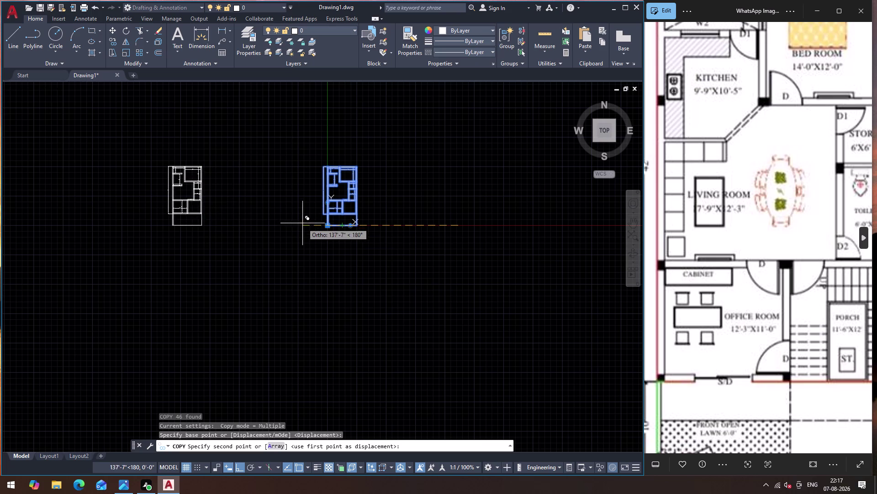
click(564, 223)
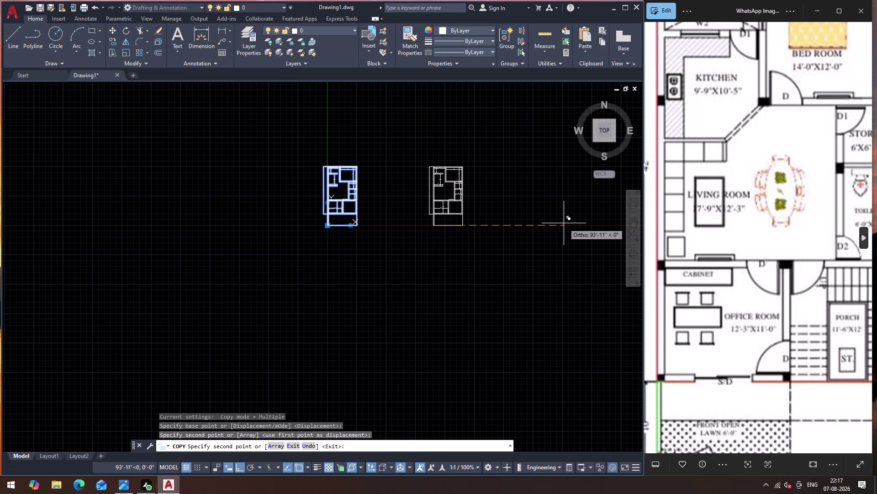
key(Escape)
key(Escape)
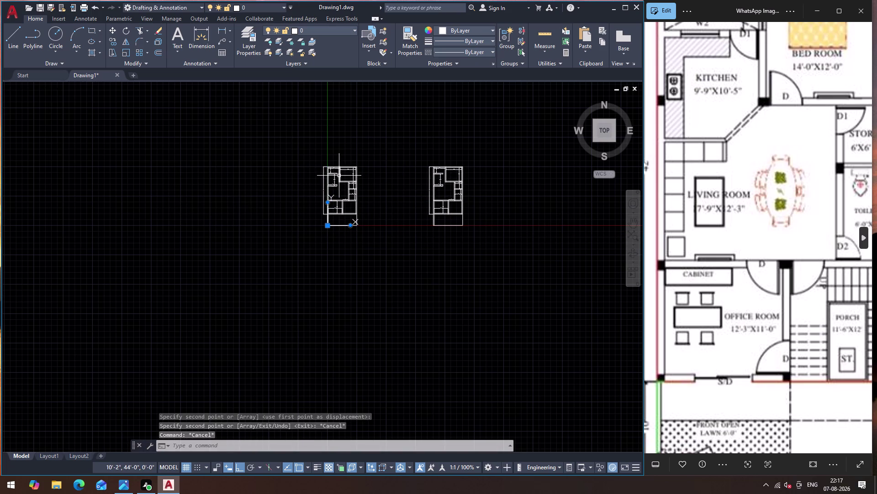
scroll(up, 3)
scroll(down, 3)
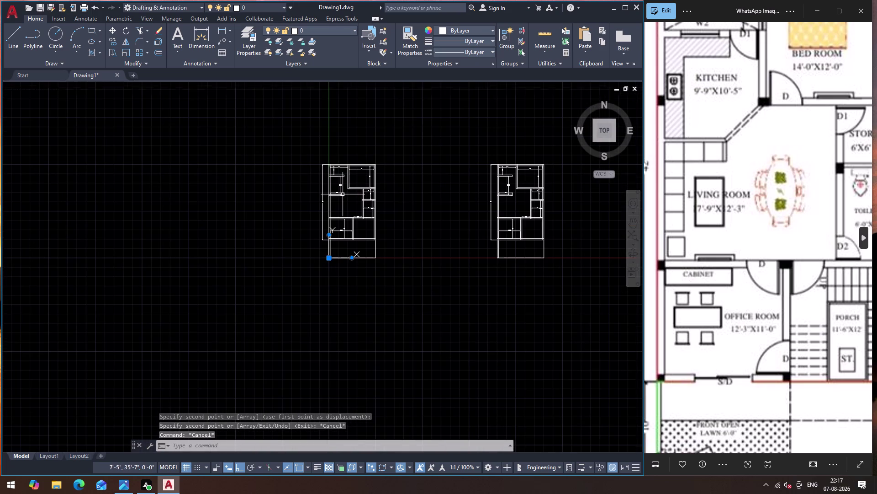
key(Escape)
click(407, 203)
click(396, 206)
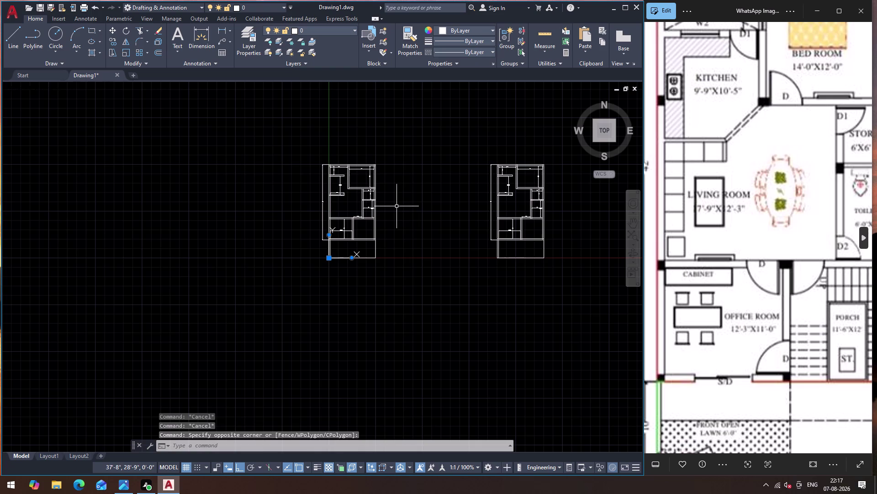
scroll(up, 3)
scroll(down, 3)
scroll(up, 3)
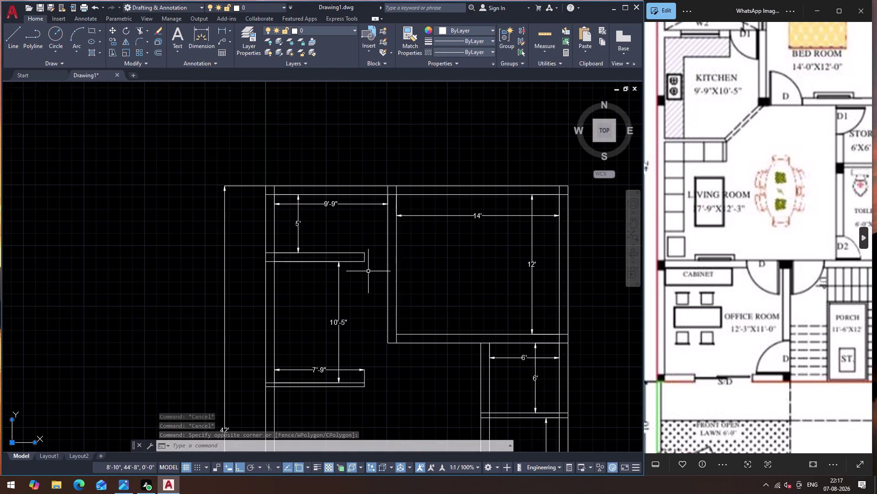
scroll(down, 3)
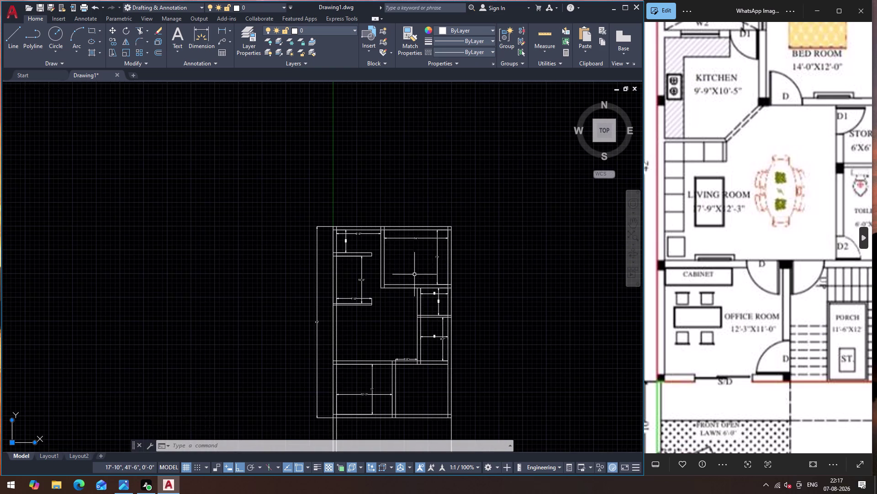
scroll(up, 3)
scroll(up, 3)
scroll(down, 3)
scroll(up, 3)
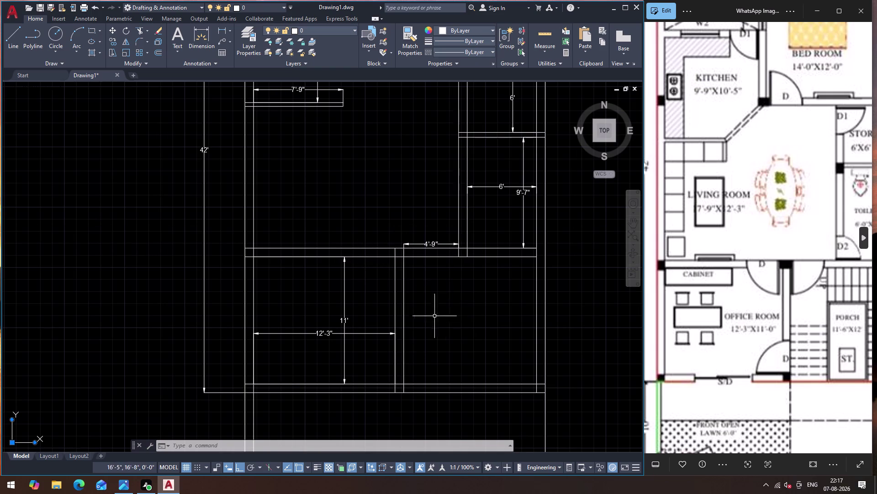
scroll(down, 3)
scroll(down, 3)
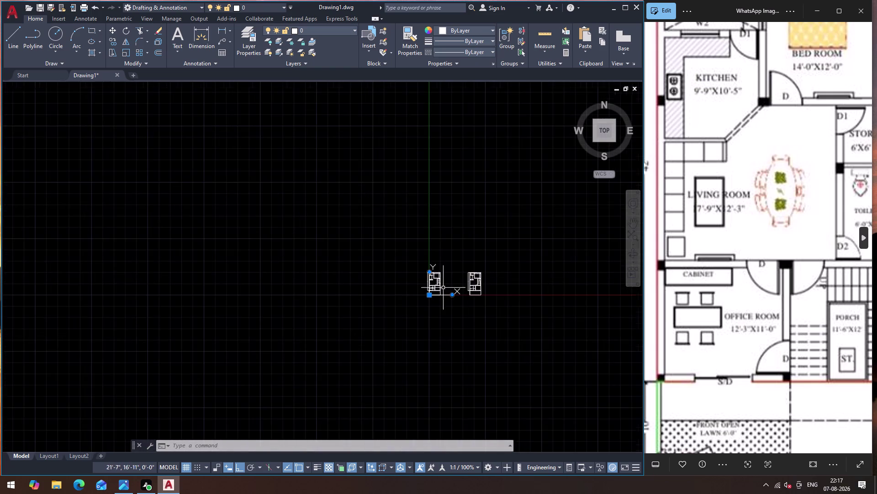
scroll(up, 3)
scroll(up, 3)
scroll(down, 3)
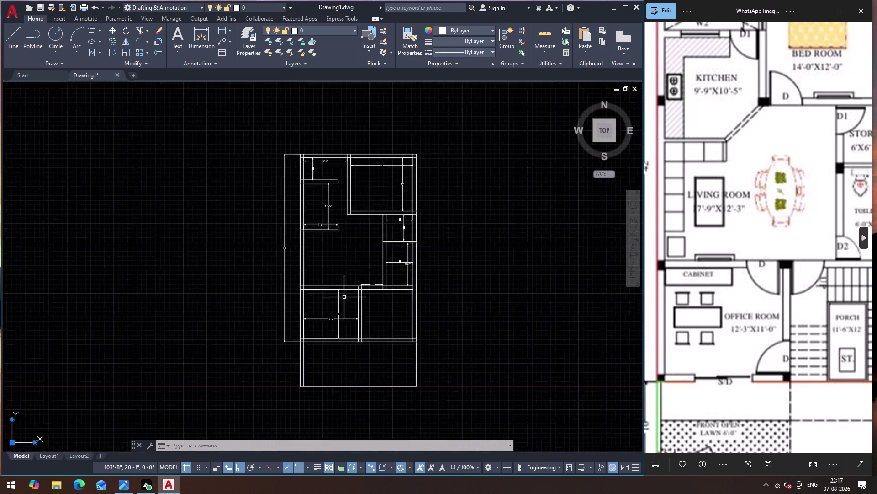
scroll(down, 3)
scroll(up, 3)
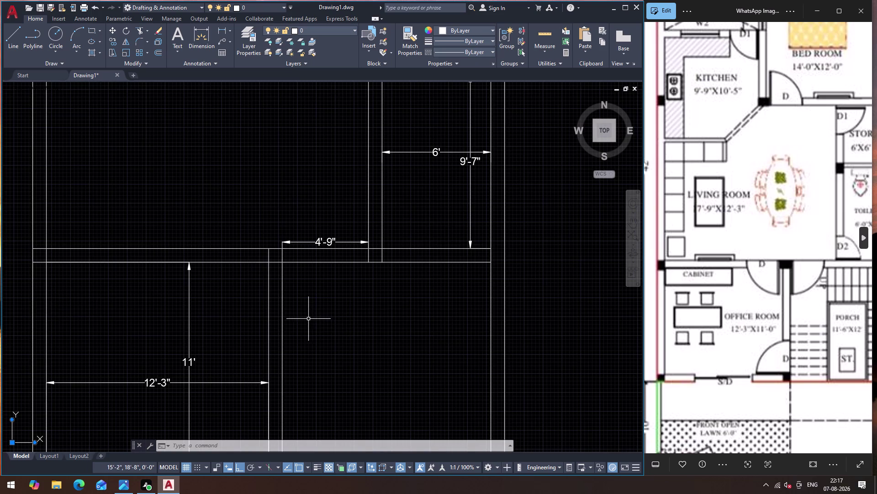
click(283, 341)
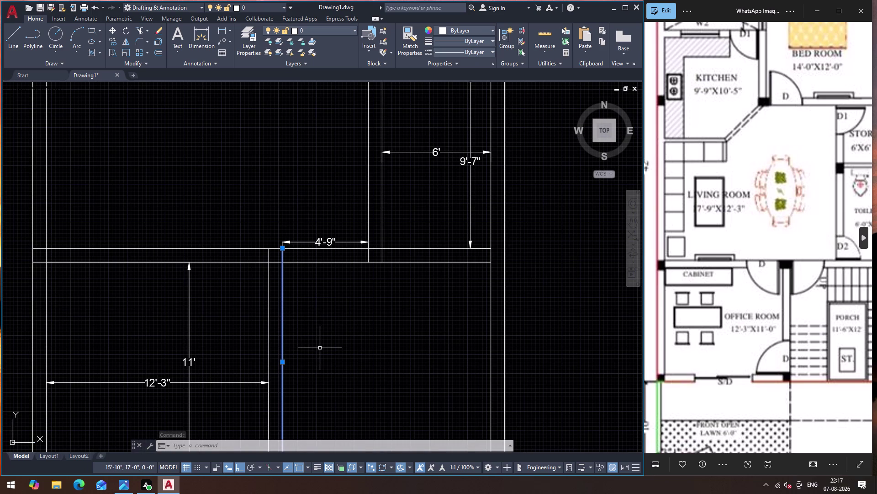
key(6)
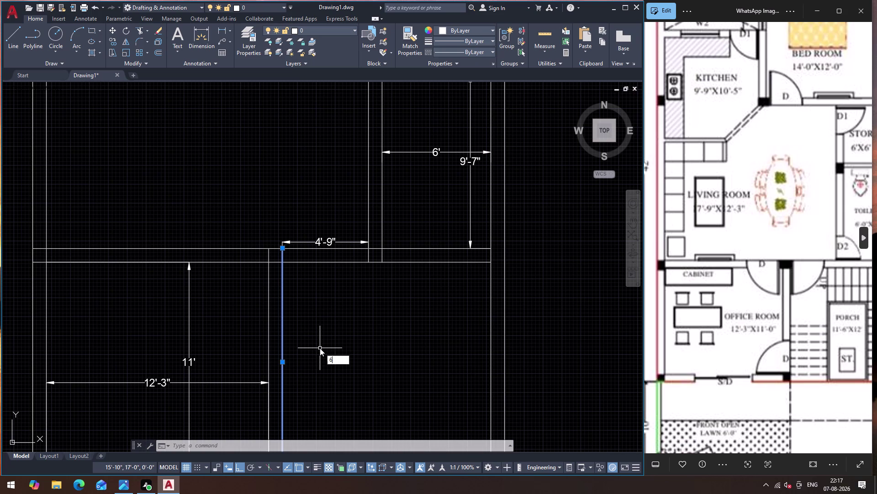
key(BackSpace)
key(4)
key(apostrophe)
key(6)
key(shift+quotedbl)
key(Return)
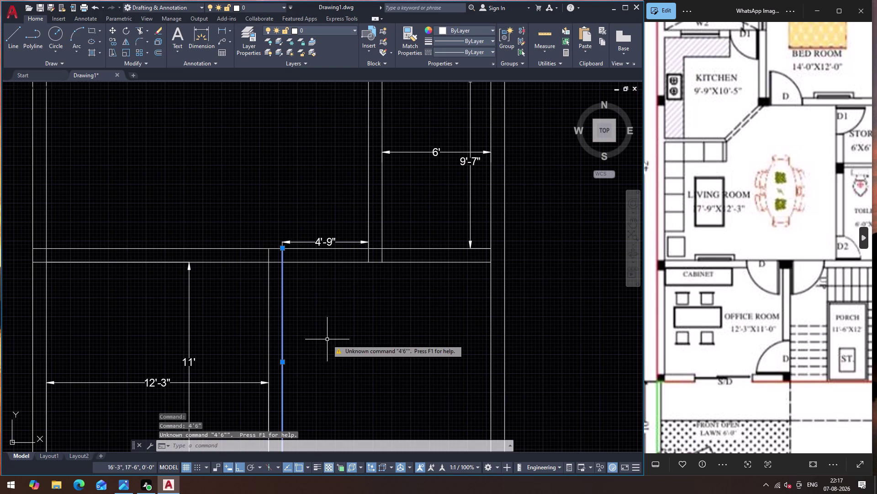
key(Escape)
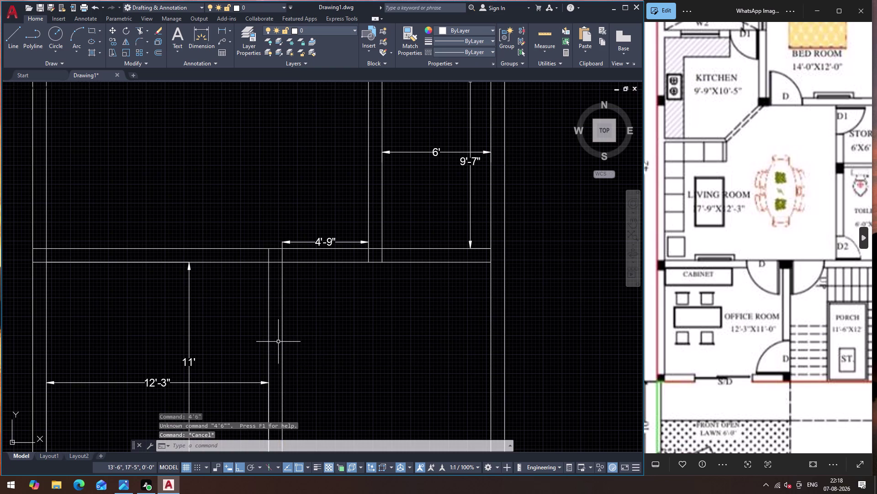
Start OFFSET and set a 4' offset distance.
click(280, 345)
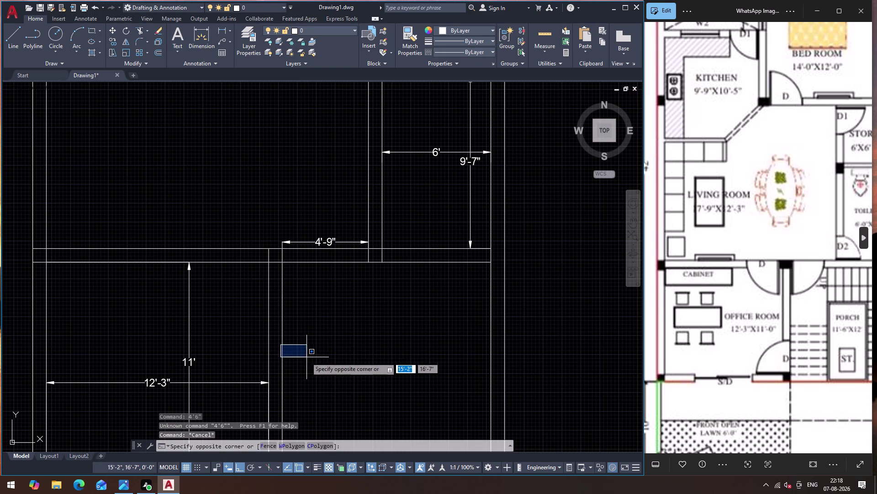
click(306, 357)
key(o)
key(Return)
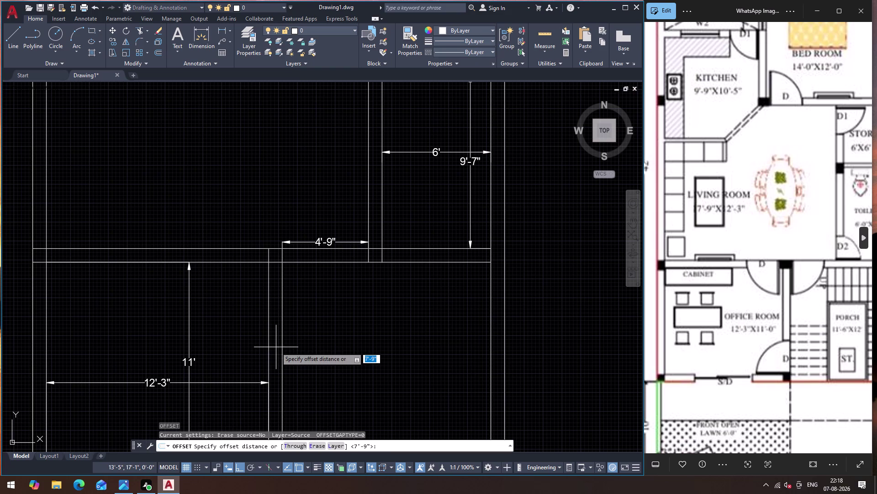
drag(283, 353, 408, 390)
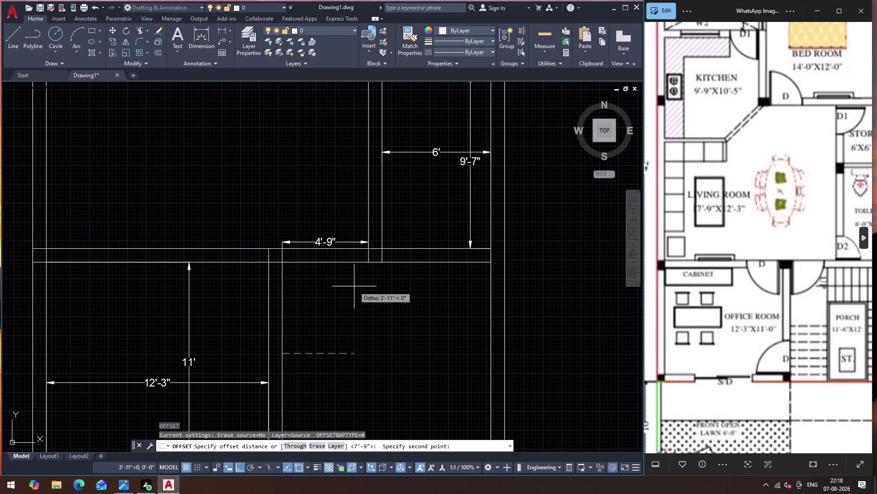
key(4)
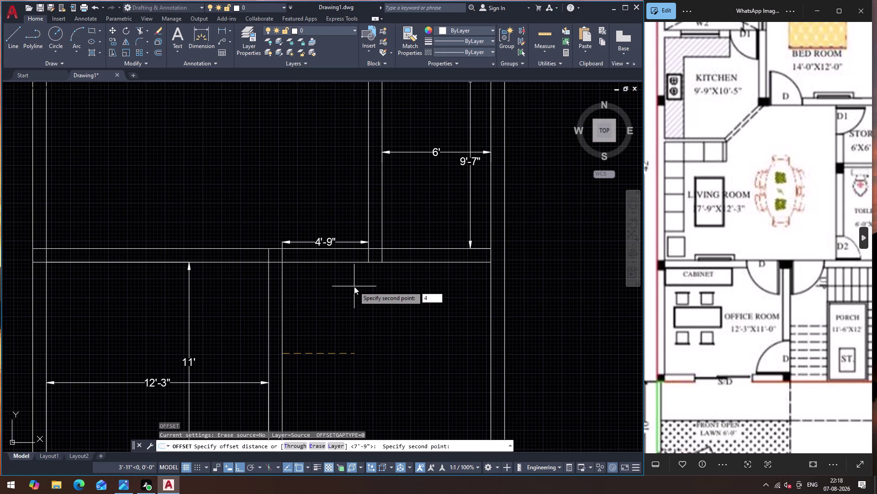
key(apostrophe)
key(Return)
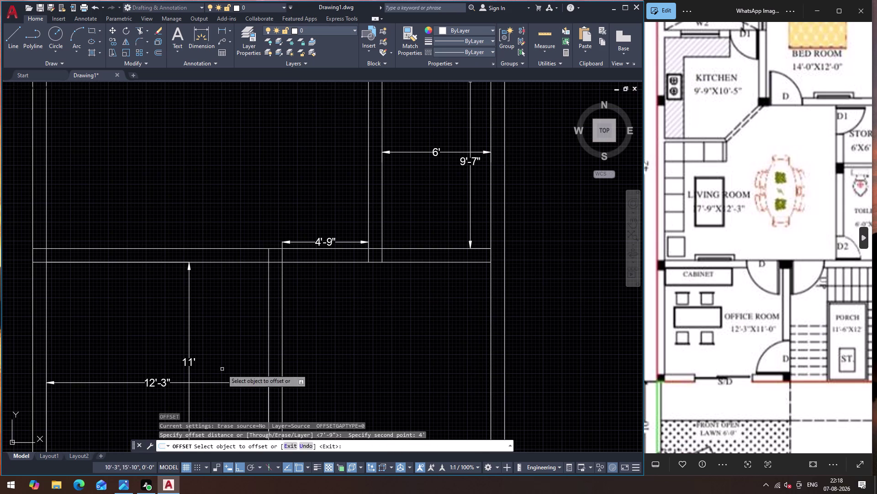
Offset the vertical wall line 4' to its right.
click(283, 343)
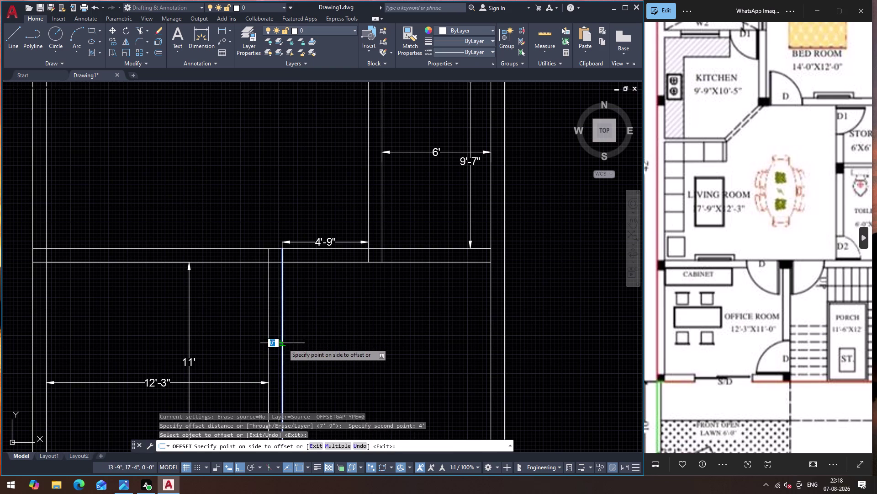
click(383, 358)
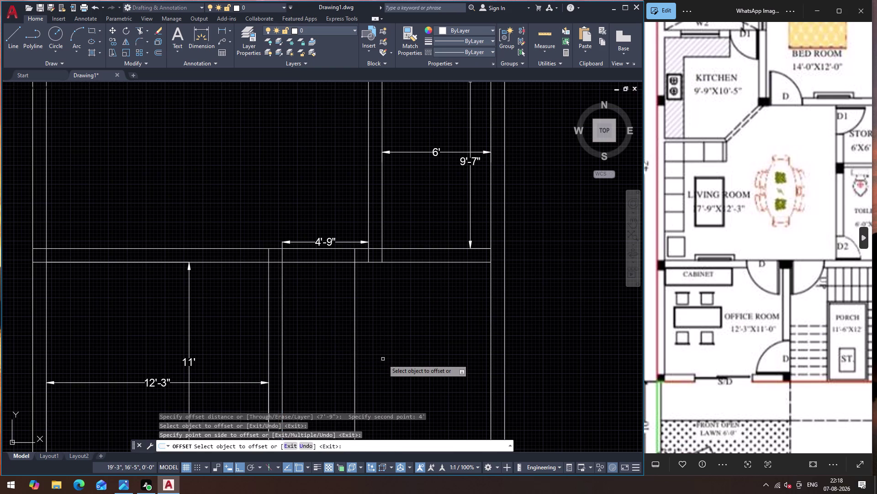
key(Escape)
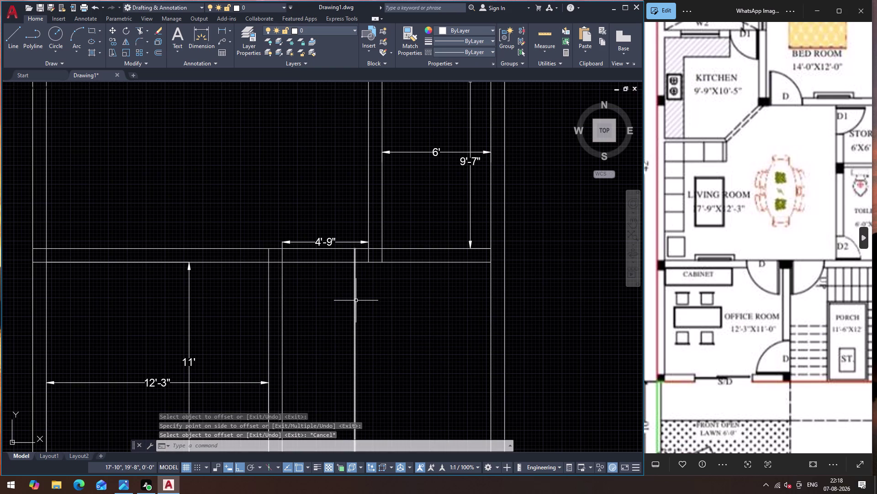
scroll(up, 3)
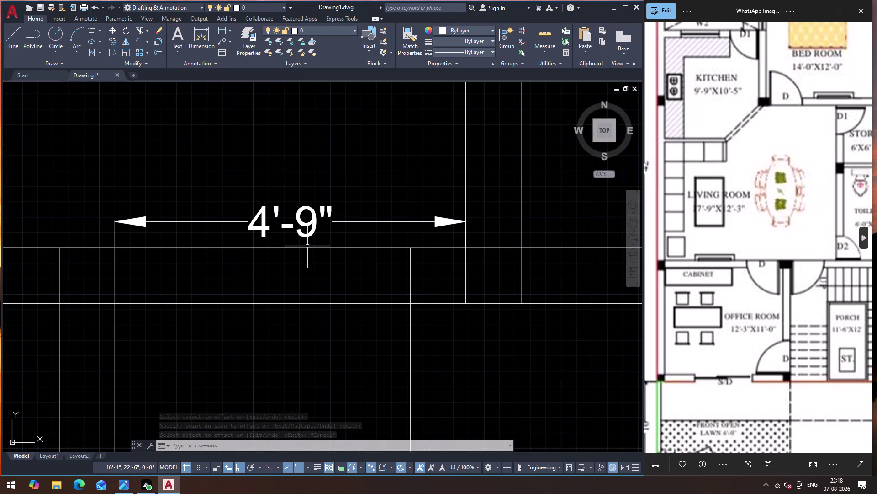
scroll(down, 3)
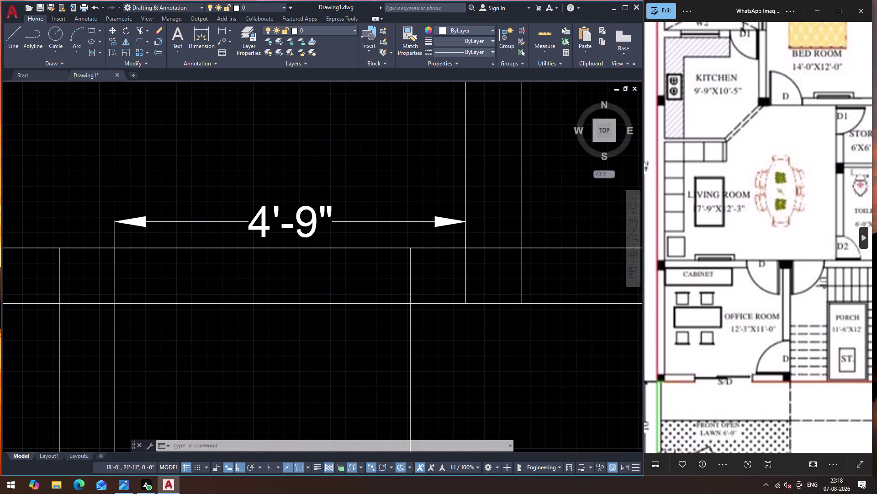
scroll(down, 3)
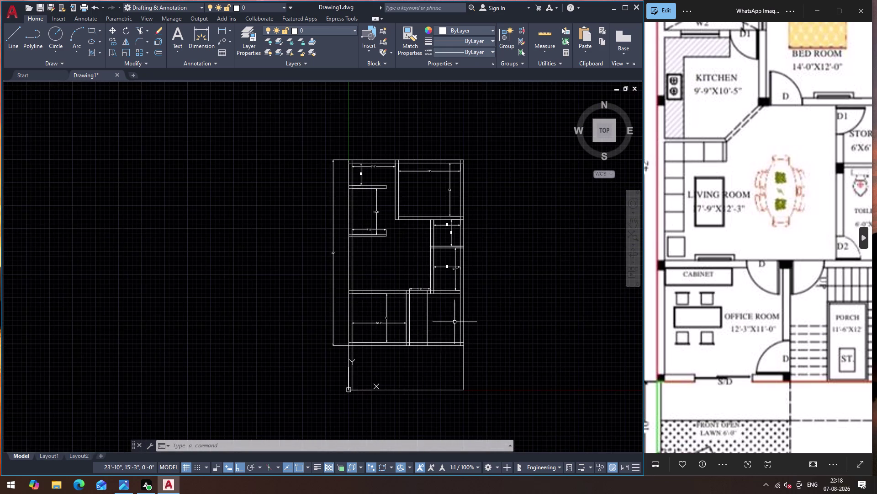
scroll(up, 3)
Offset the right vertical wall line 4' to the left.
key(Return)
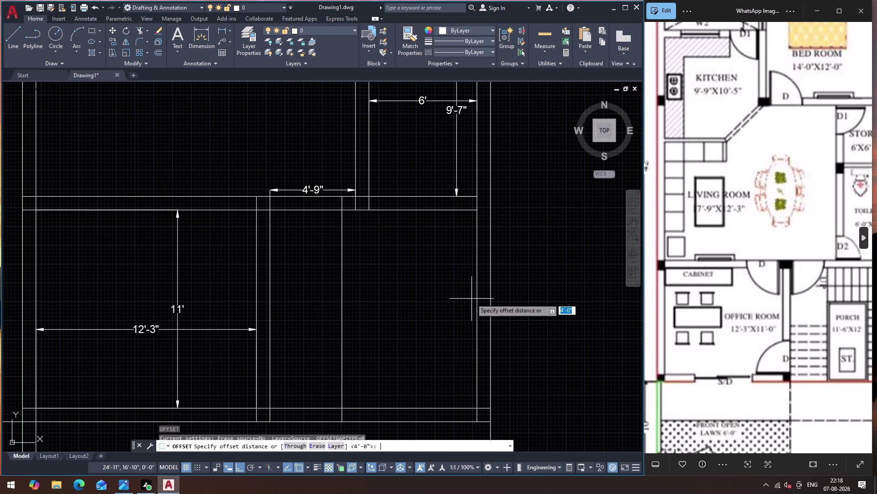
click(479, 301)
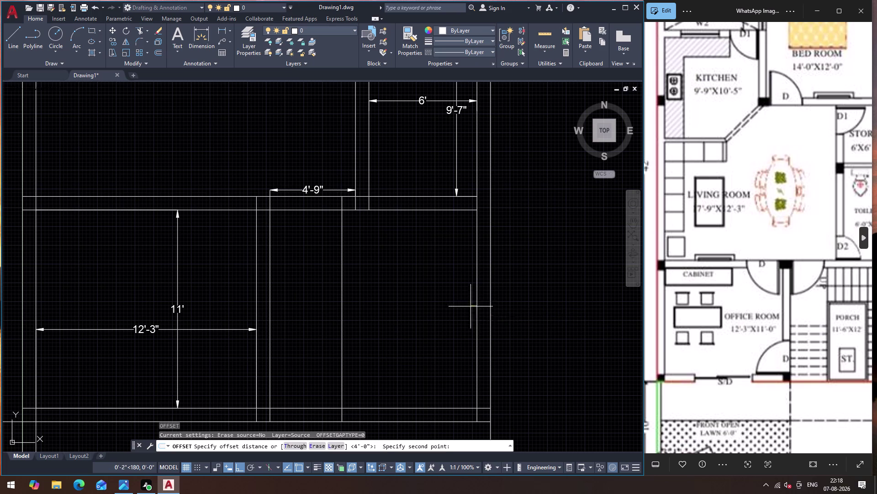
key(4)
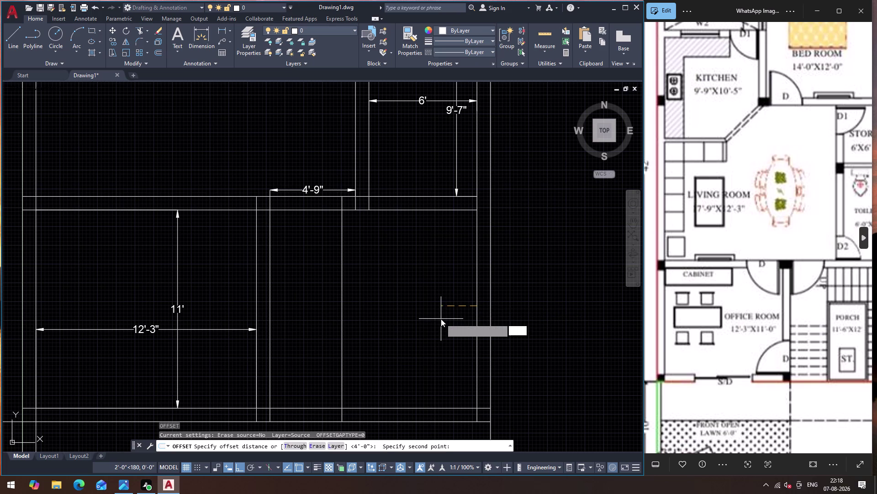
key(apostrophe)
key(Return)
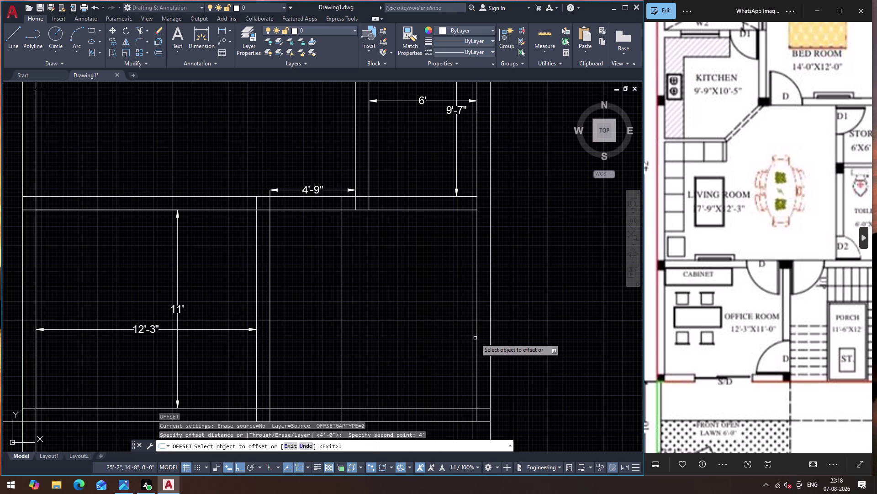
click(478, 340)
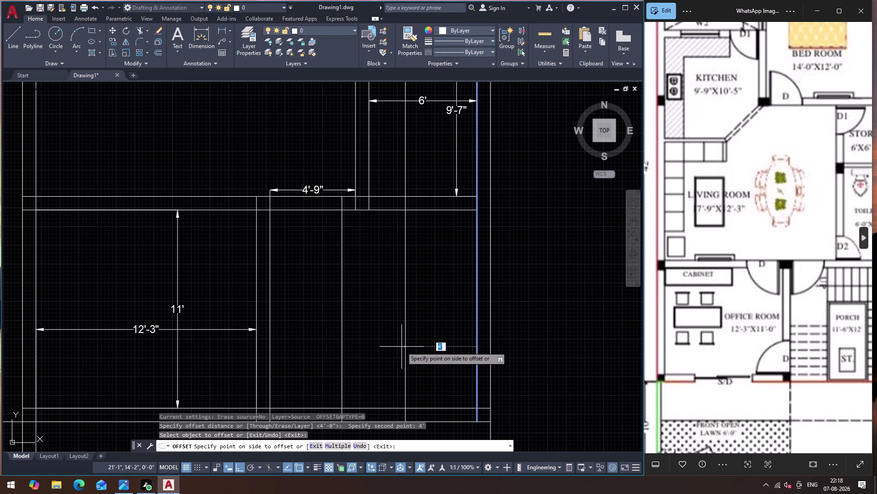
click(402, 346)
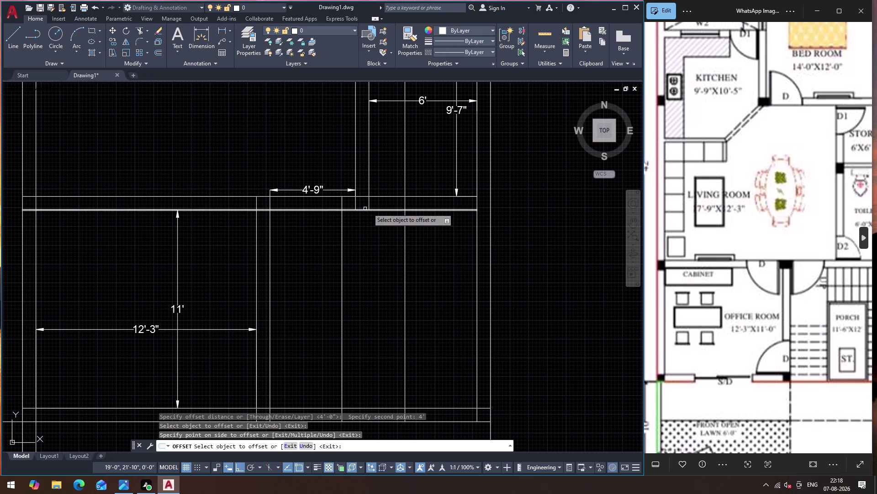
Offset the horizontal wall line 4' downward.
click(373, 209)
click(370, 307)
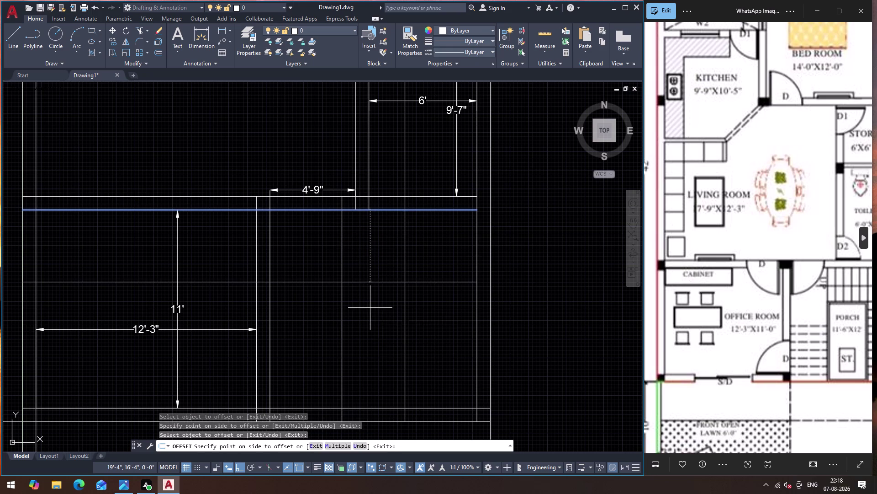
key(Escape)
text(T)
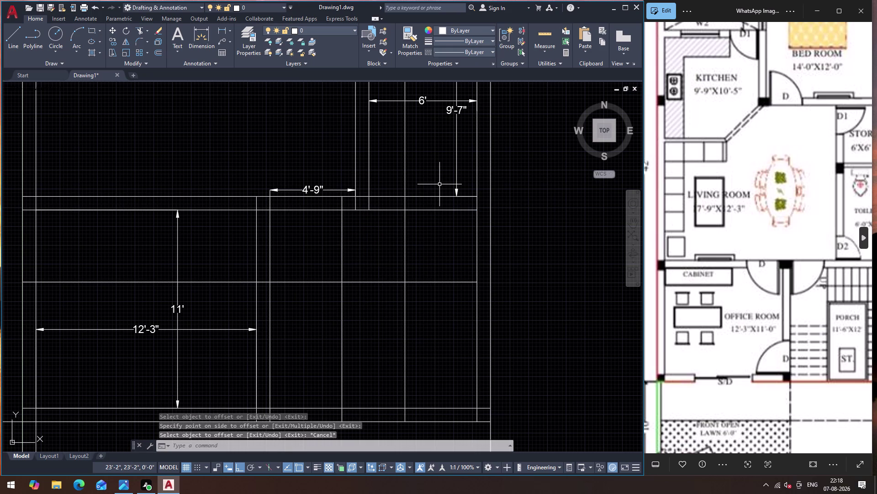
text(R)
key(Return)
Trim the new 4' partition lines back to the neighbouring walls.
click(418, 203)
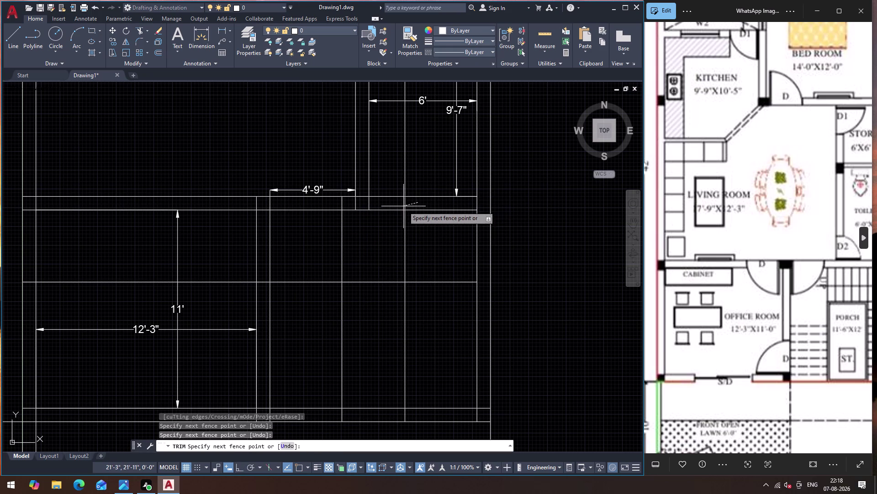
click(400, 203)
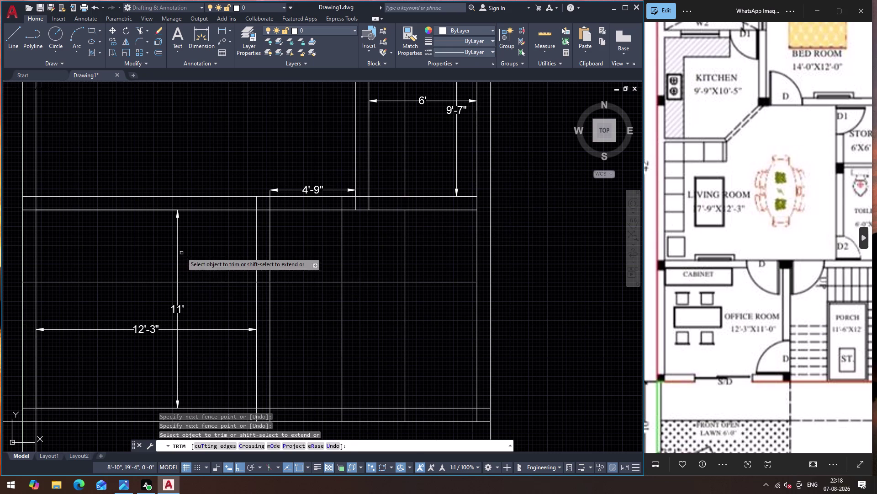
click(215, 257)
click(218, 295)
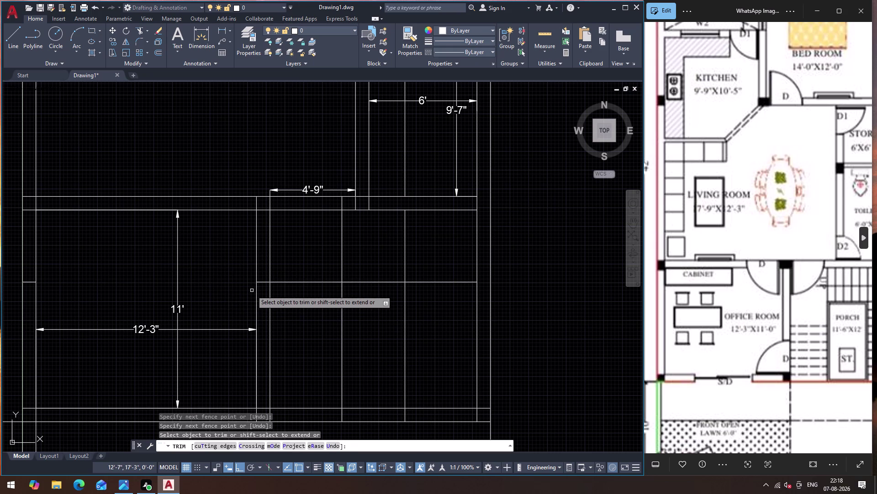
click(264, 288)
click(263, 275)
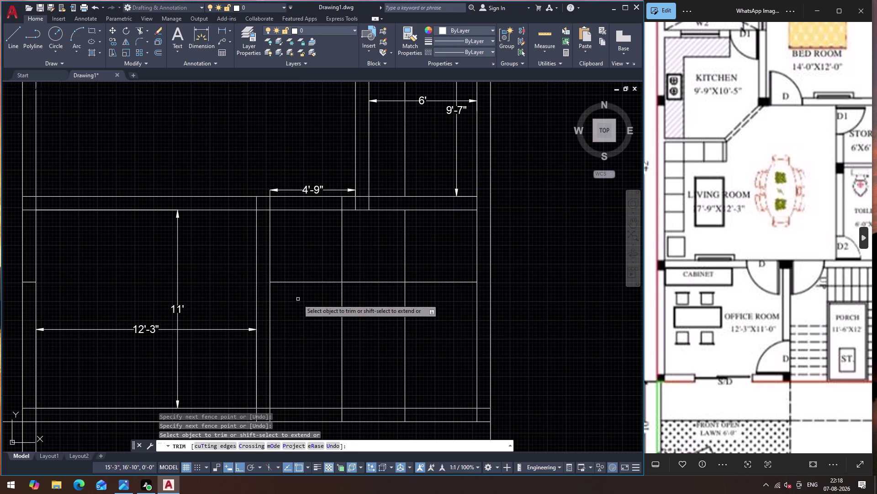
key(Escape)
Erase the stray vertical line above the walls and the 4'-9" dimension.
click(404, 166)
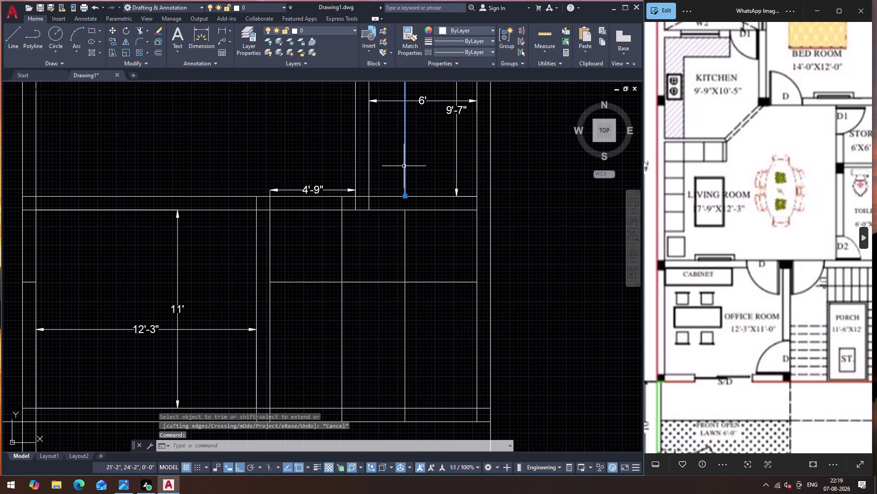
key(Delete)
scroll(down, 3)
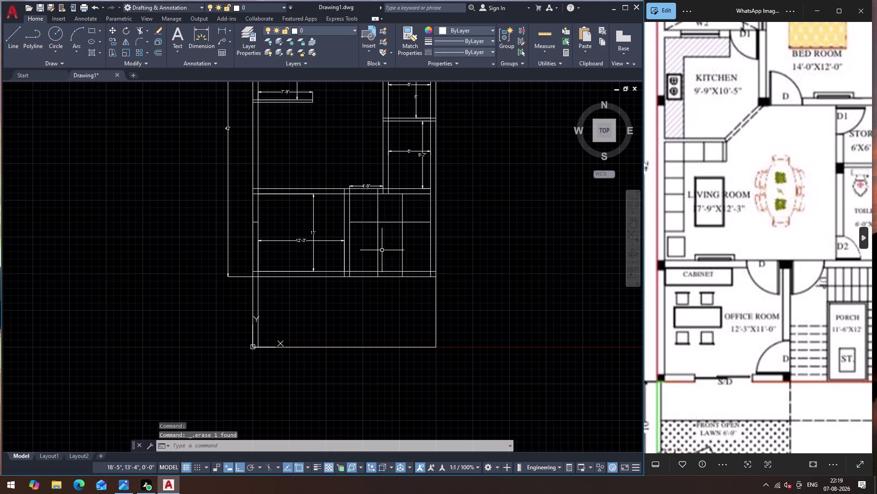
scroll(up, 3)
scroll(down, 3)
scroll(up, 3)
scroll(down, 3)
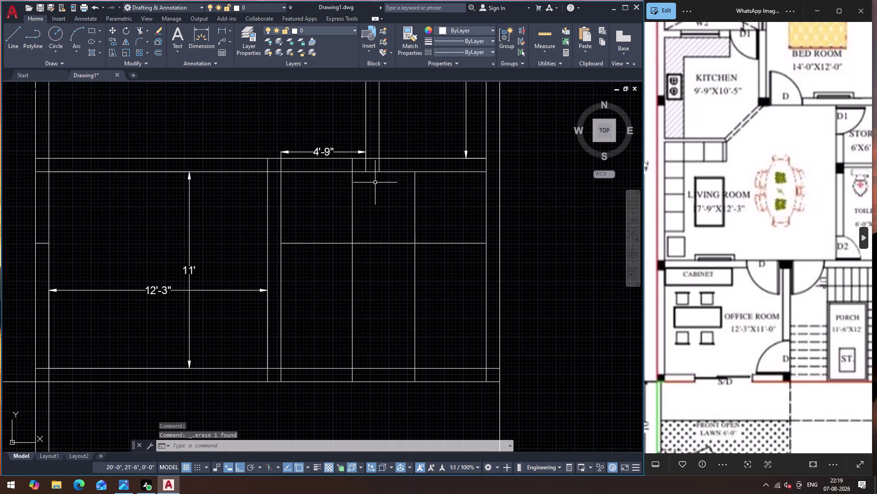
scroll(up, 3)
scroll(down, 3)
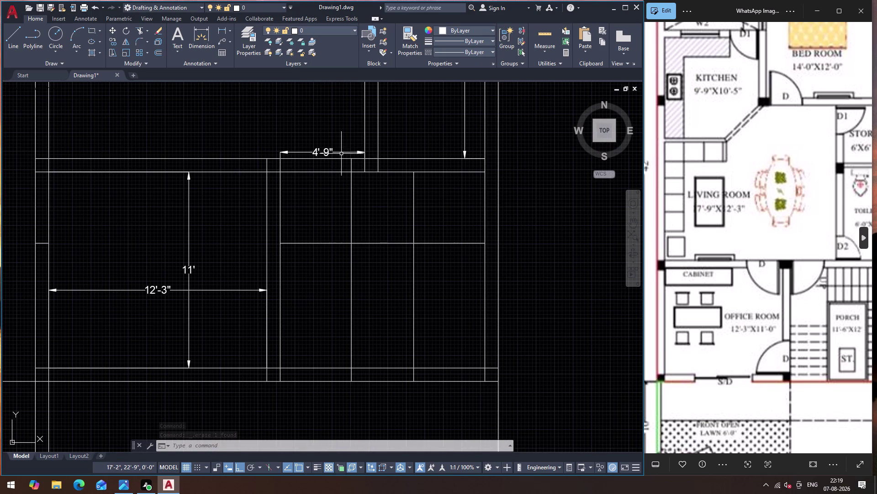
click(341, 153)
key(Delete)
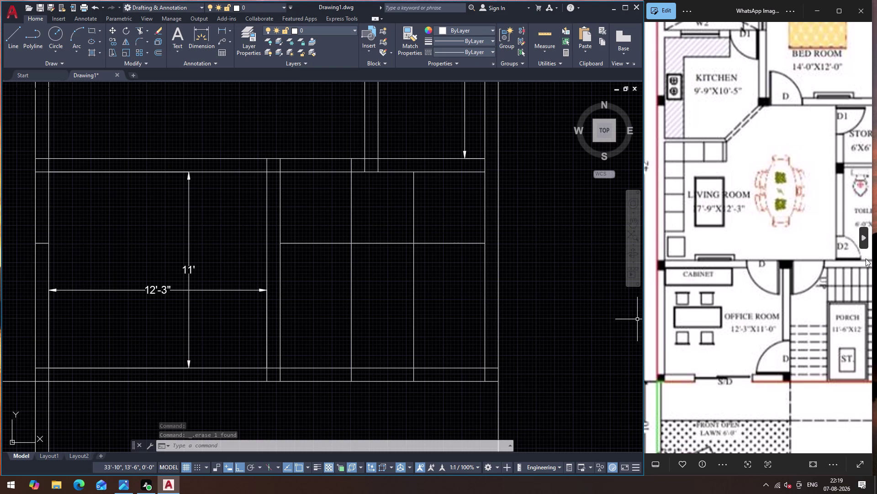
scroll(up, 3)
scroll(down, 3)
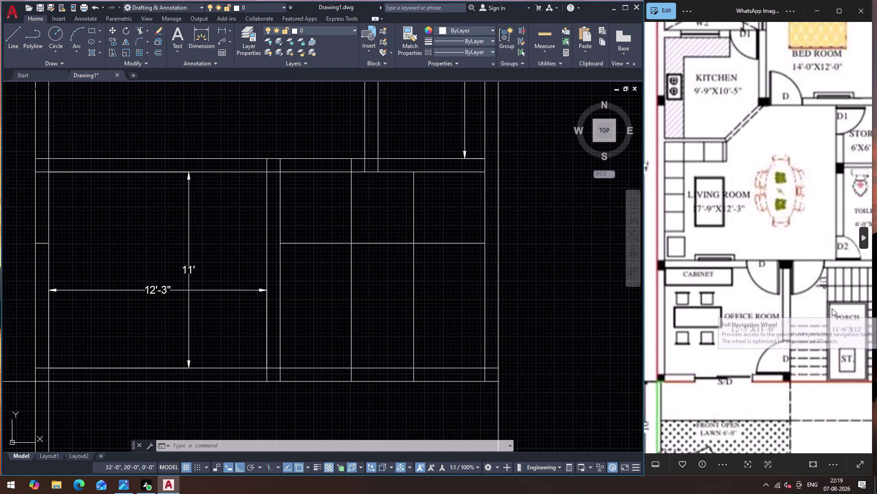
scroll(down, 3)
scroll(up, 3)
scroll(down, 3)
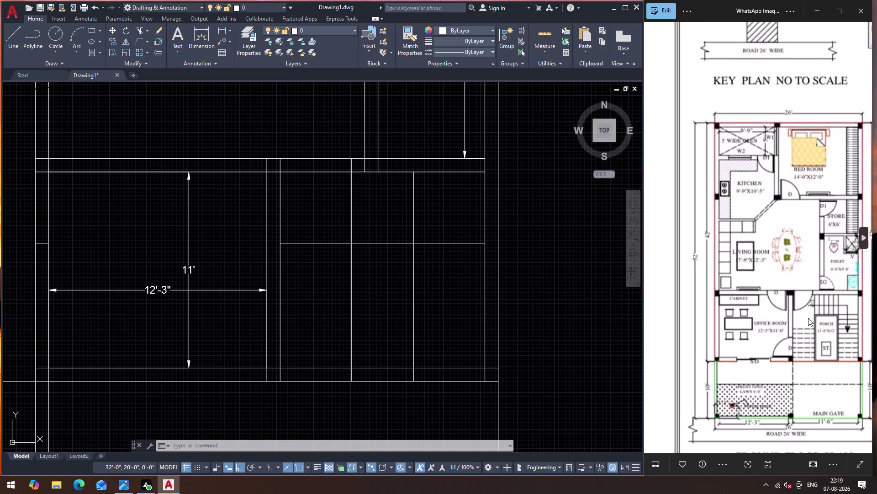
scroll(down, 3)
scroll(up, 3)
scroll(up, 3)
scroll(up, 3)
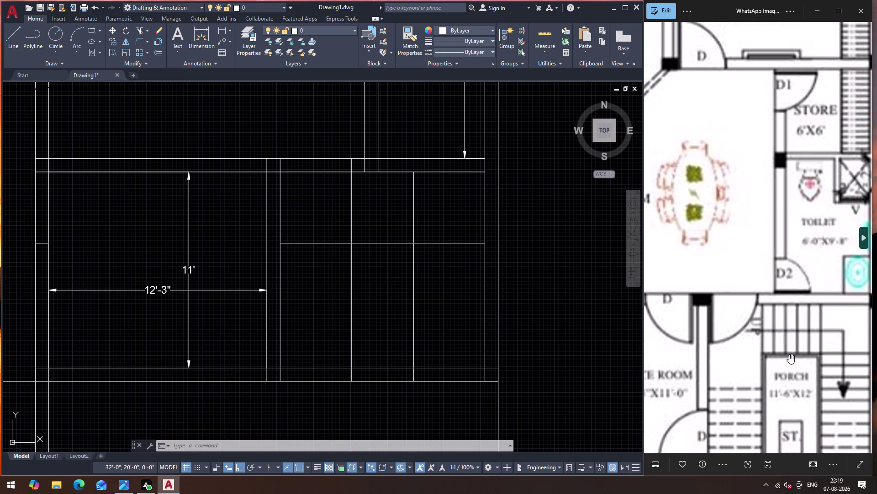
scroll(up, 3)
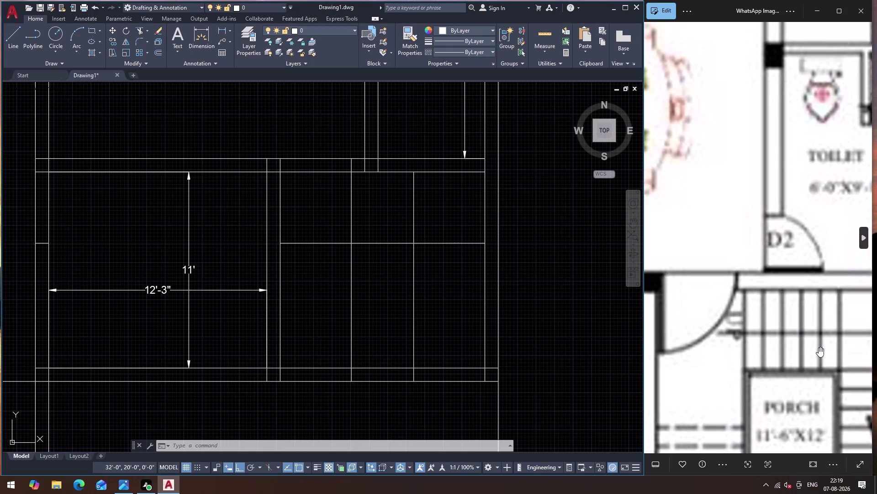
click(352, 207)
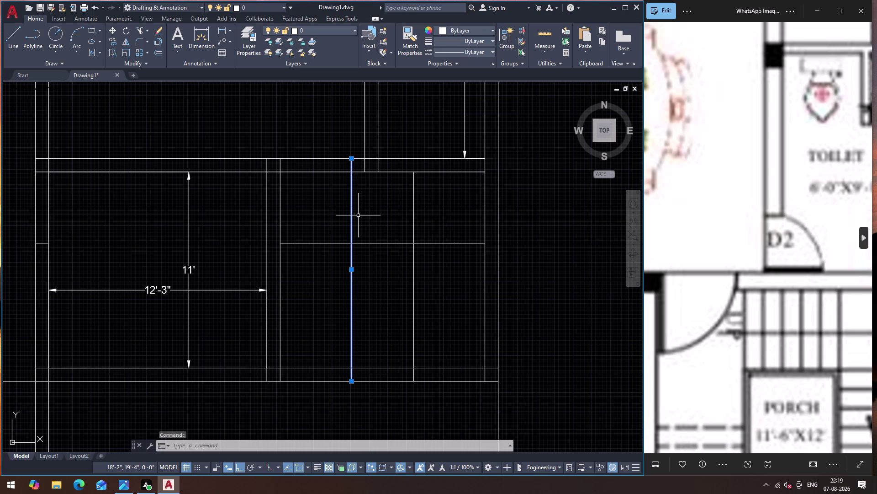
Undo the mistaken breaks and the erase, restoring the 4'-9" dimension.
text(BR)
click(388, 253)
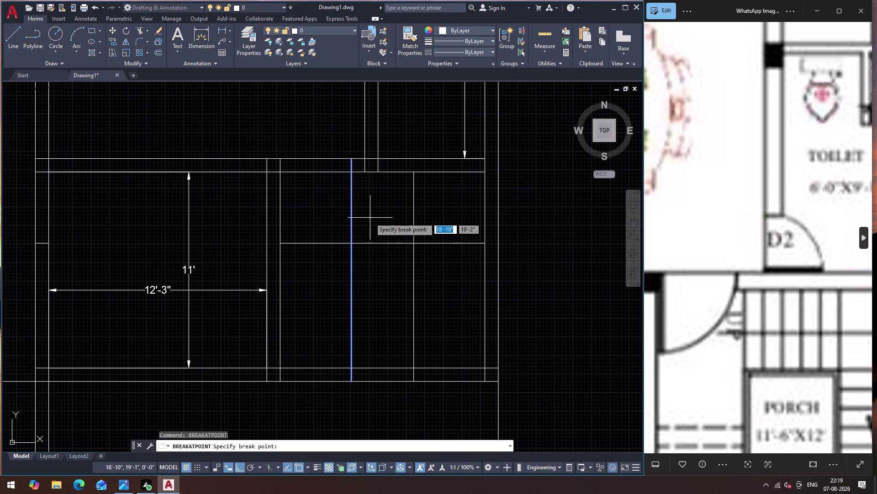
click(351, 187)
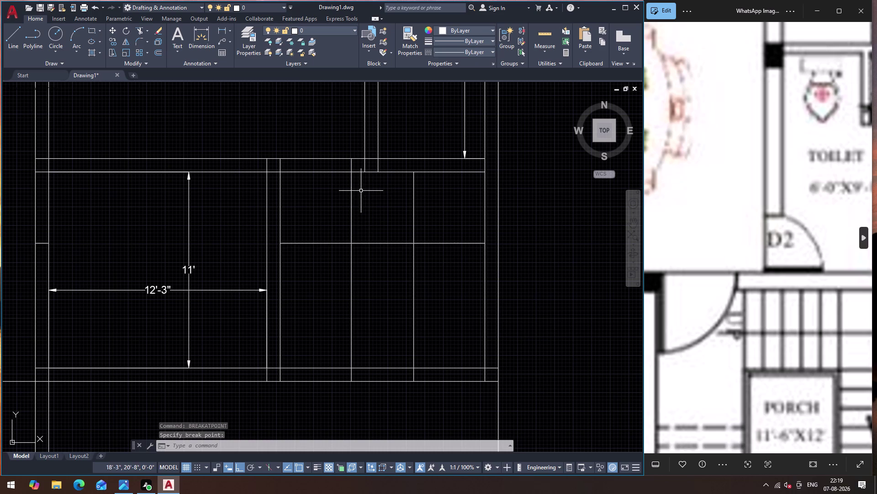
key(Return)
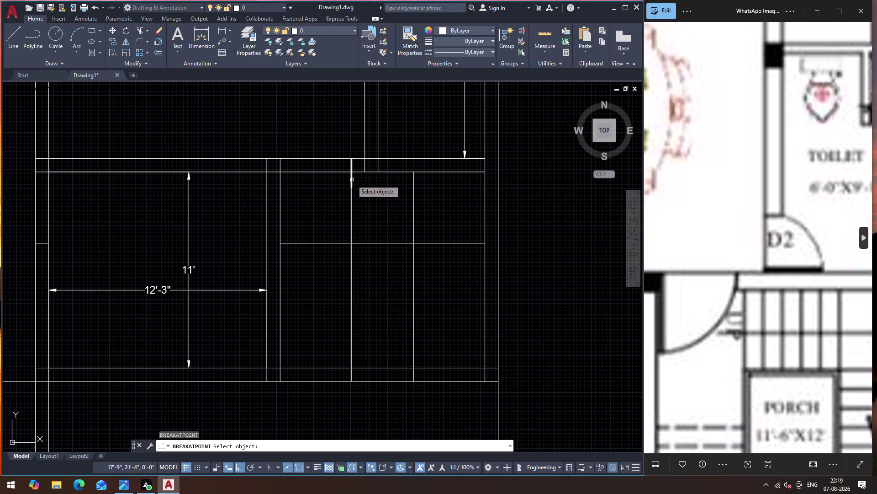
key(Escape)
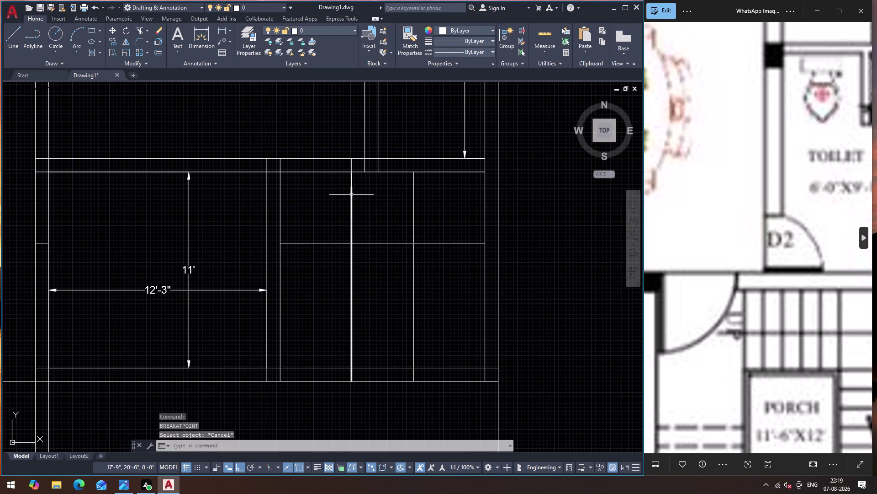
key(ctrl+z)
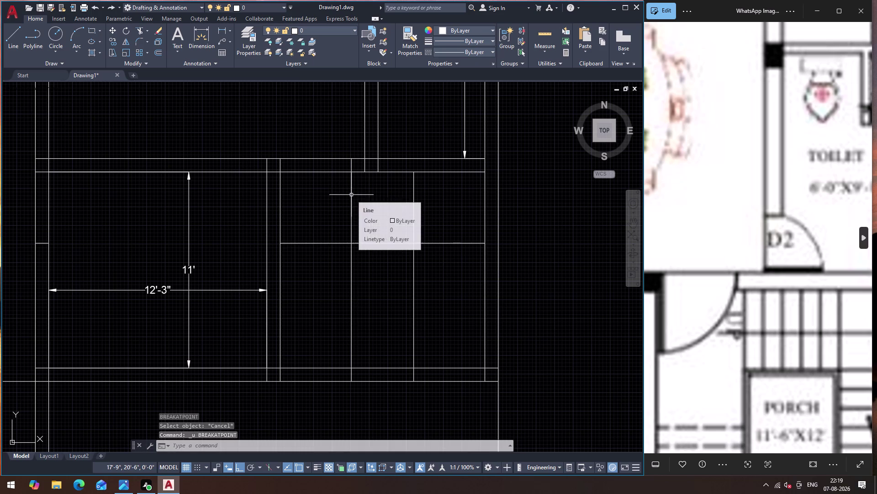
key(ctrl+z)
key(ctrl+z)
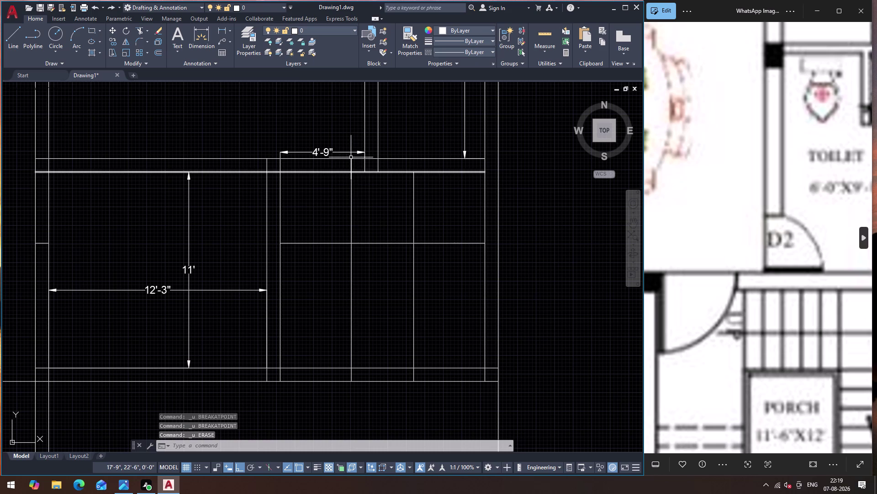
Break the stair-room vertical line where it meets the horizontal line.
click(352, 193)
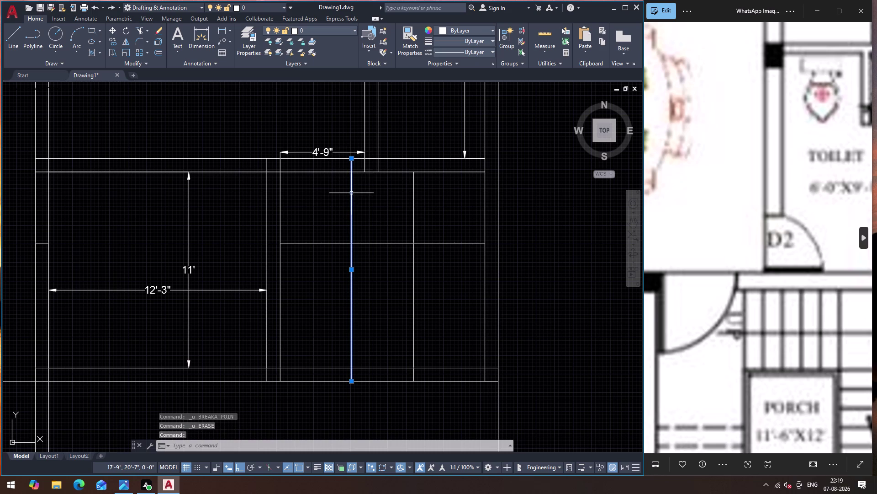
text(BR)
click(394, 230)
click(353, 175)
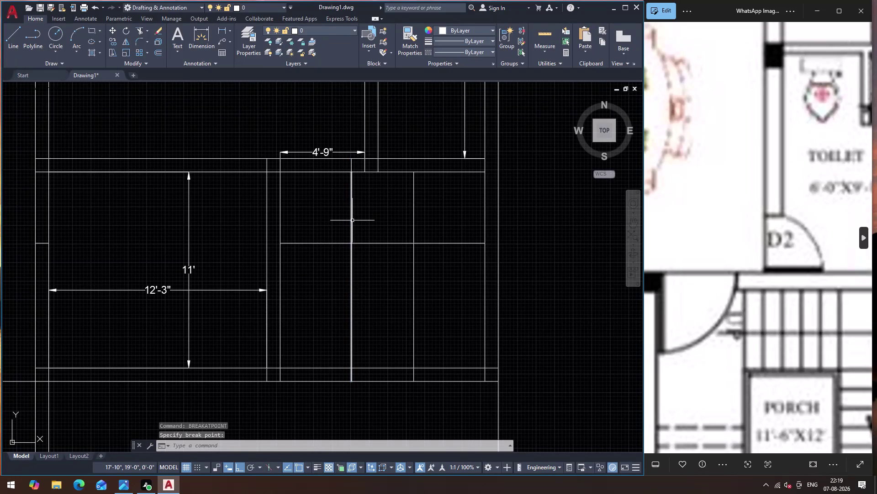
text(BR)
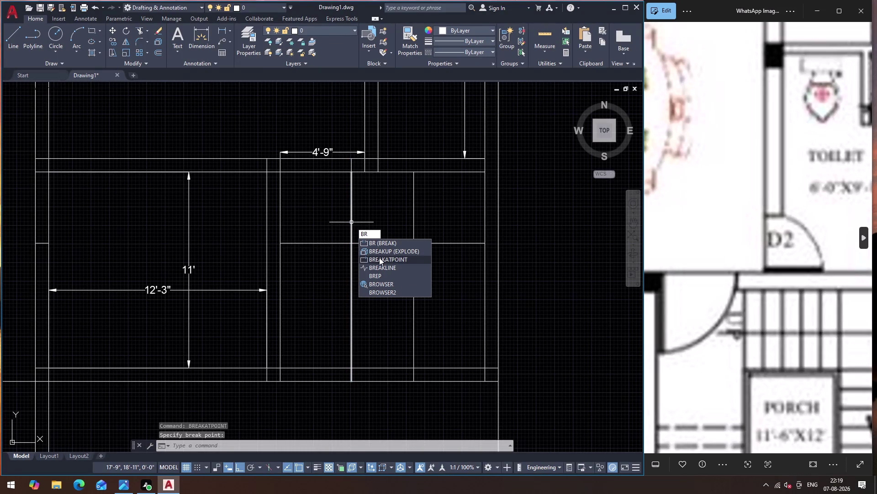
click(390, 259)
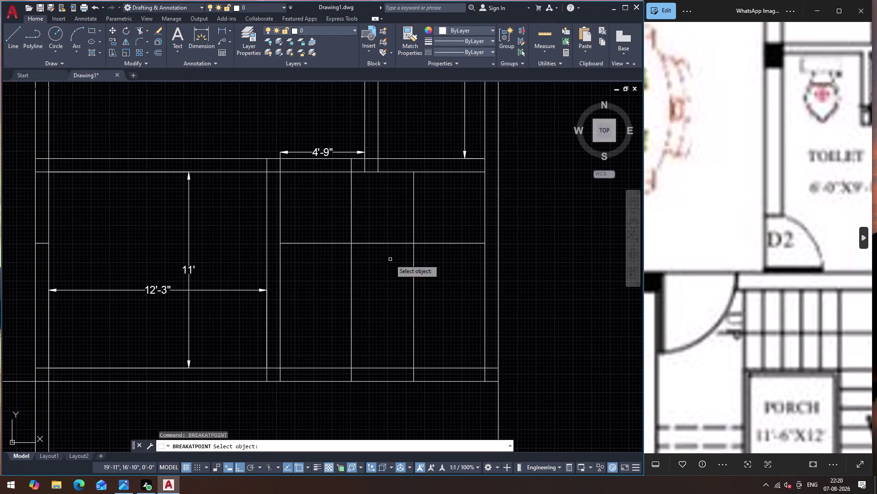
click(351, 226)
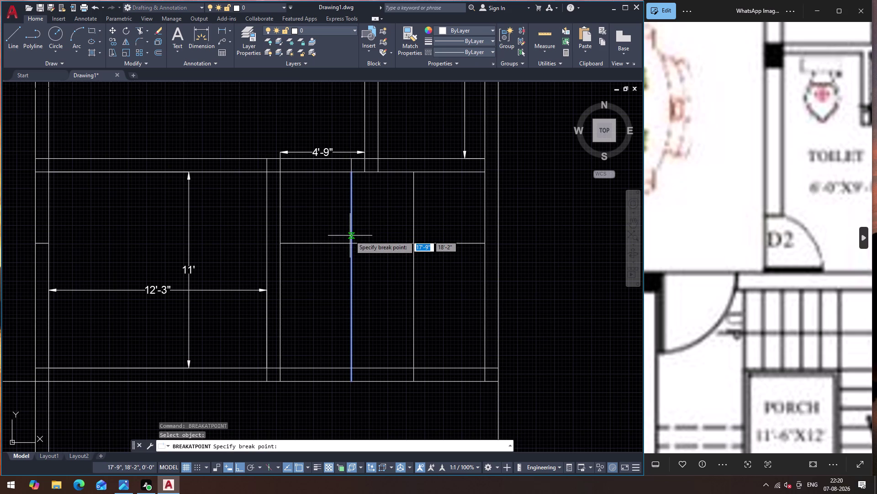
click(351, 240)
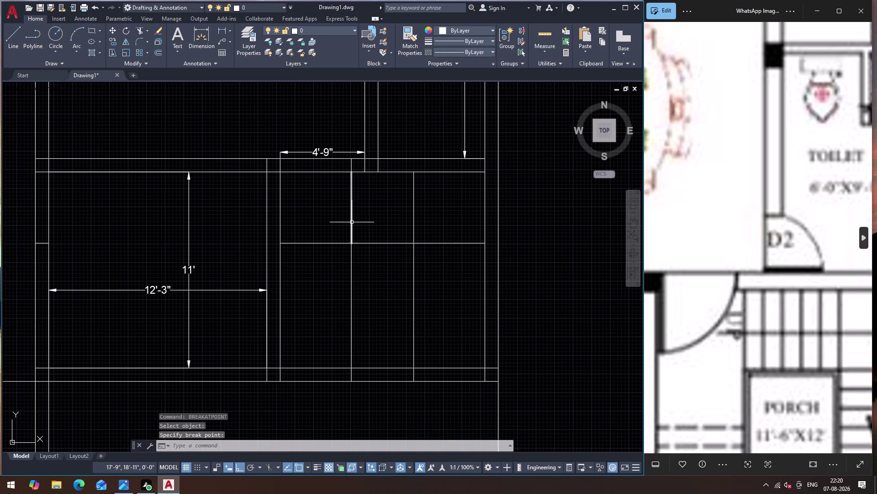
click(351, 222)
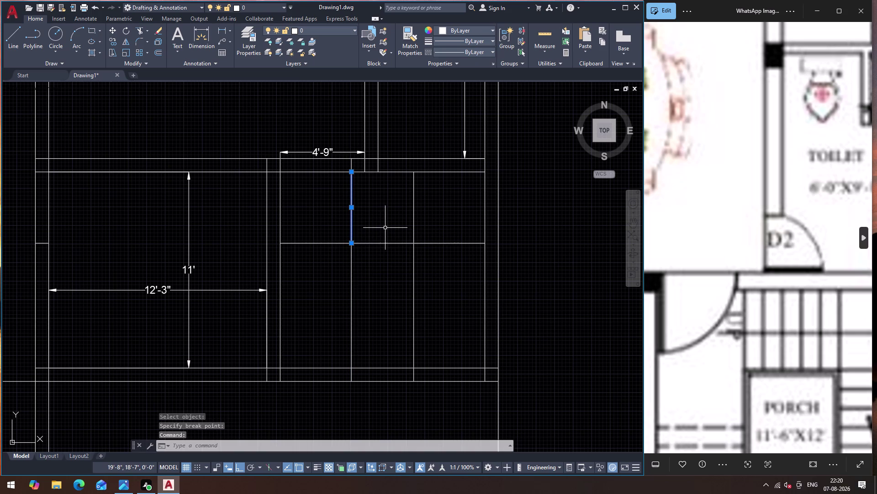
text(CO)
key(Return)
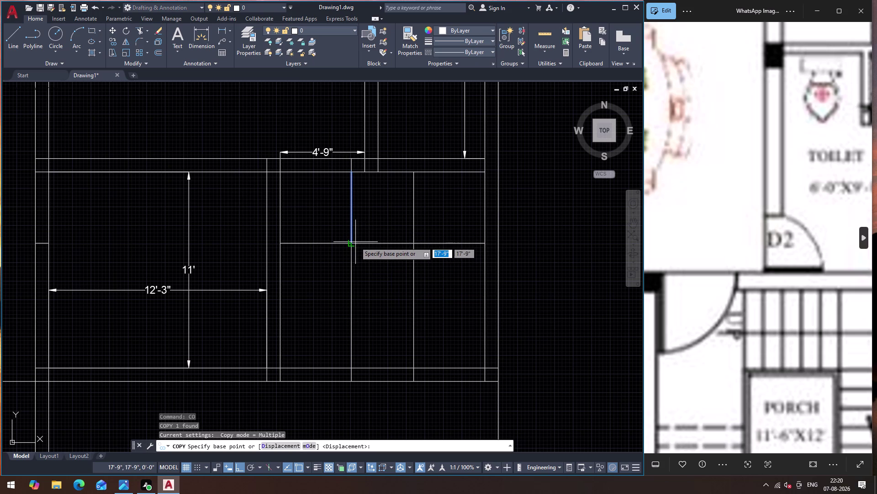
Copy the short vertical line as a 6-item array fitted to the right wall line.
click(356, 242)
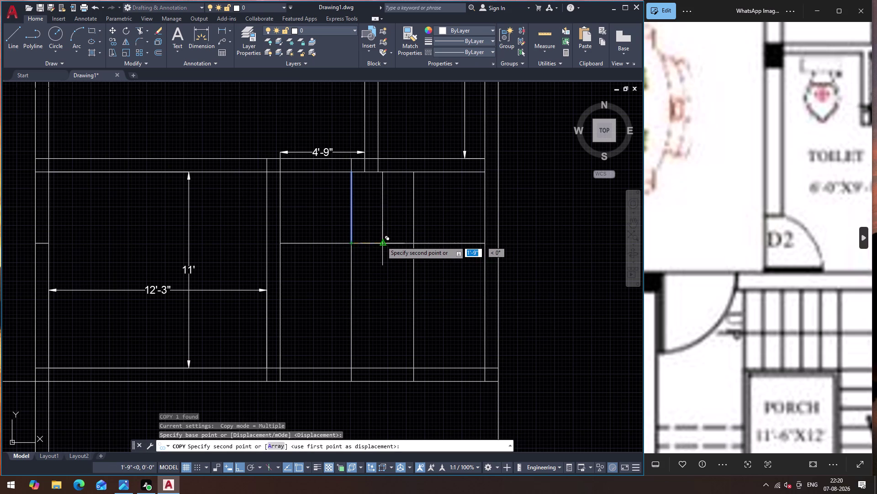
click(278, 443)
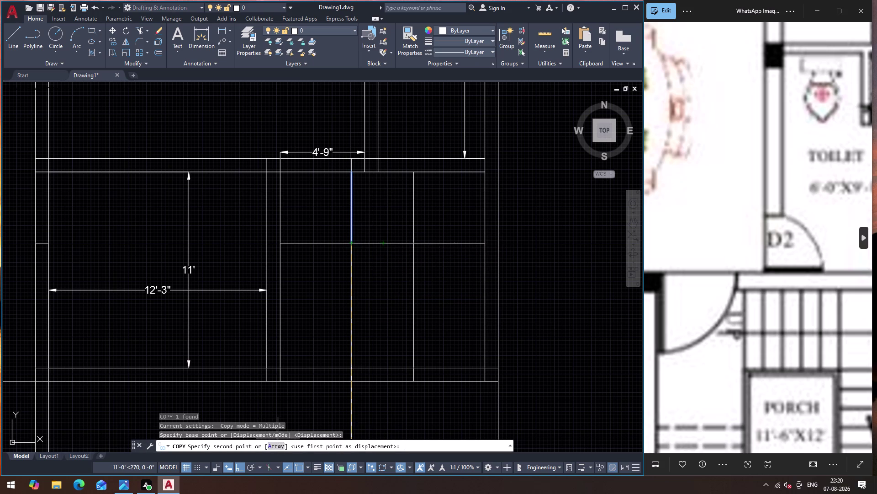
key(6)
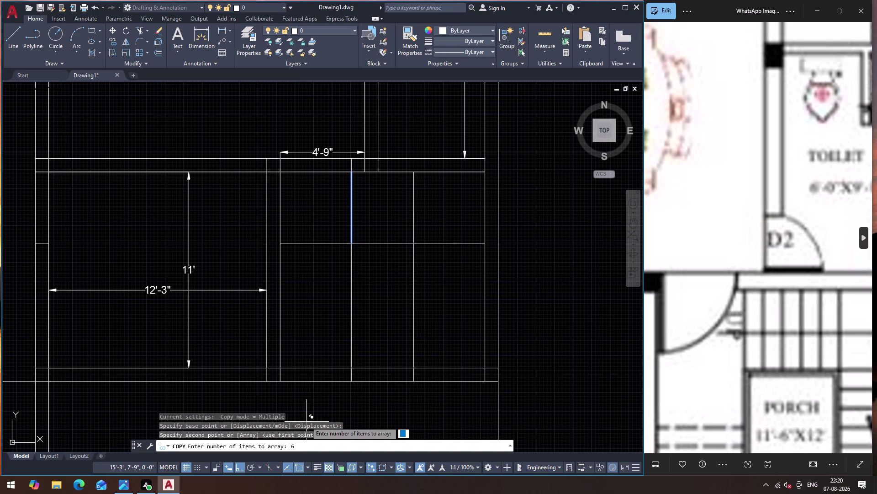
key(Return)
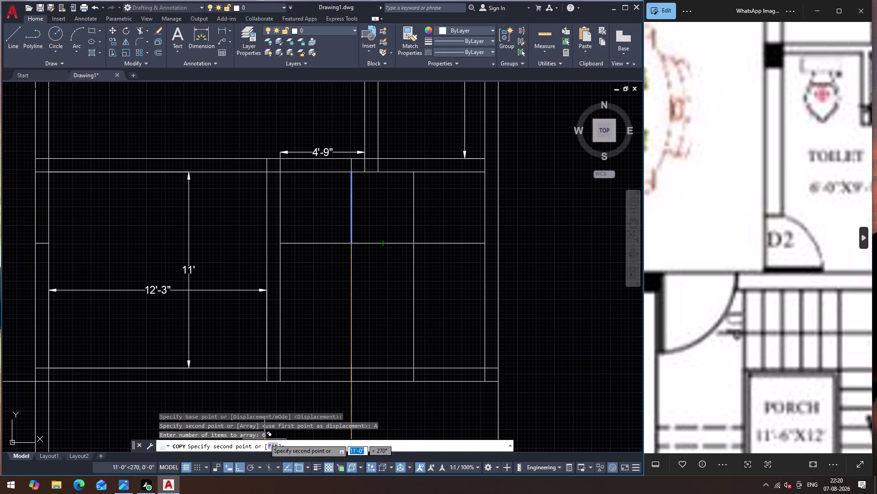
click(270, 447)
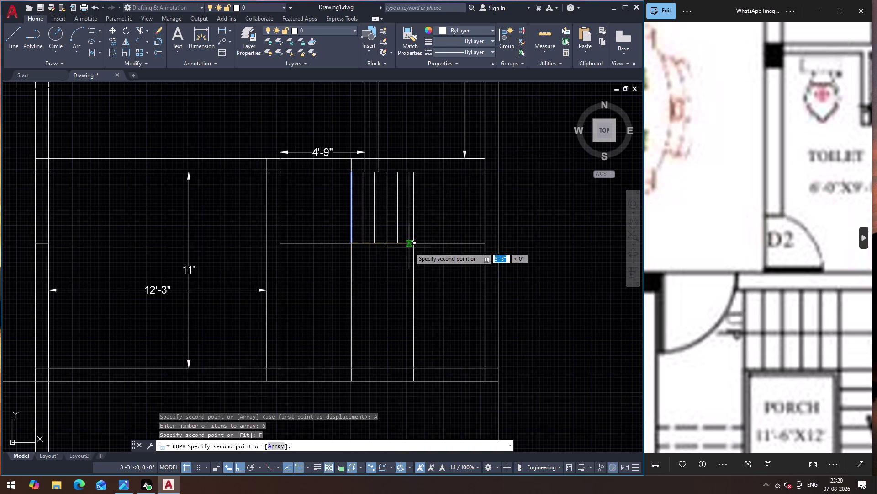
click(411, 246)
key(Escape)
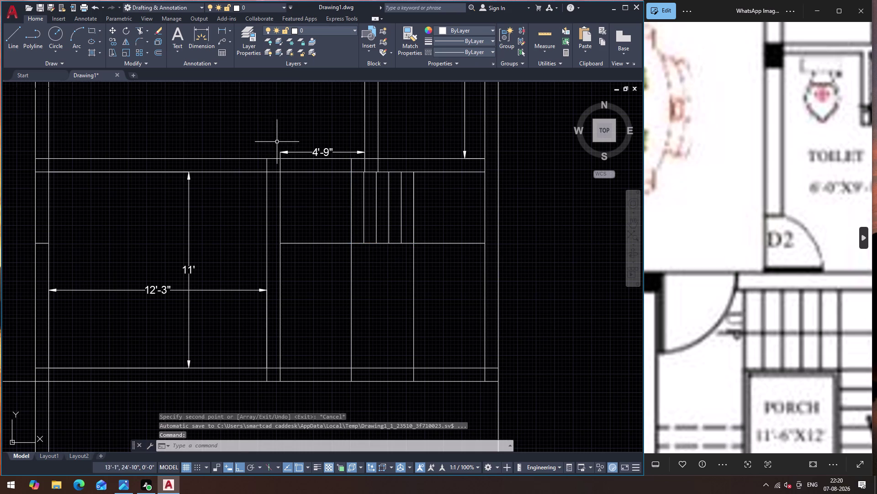
click(223, 30)
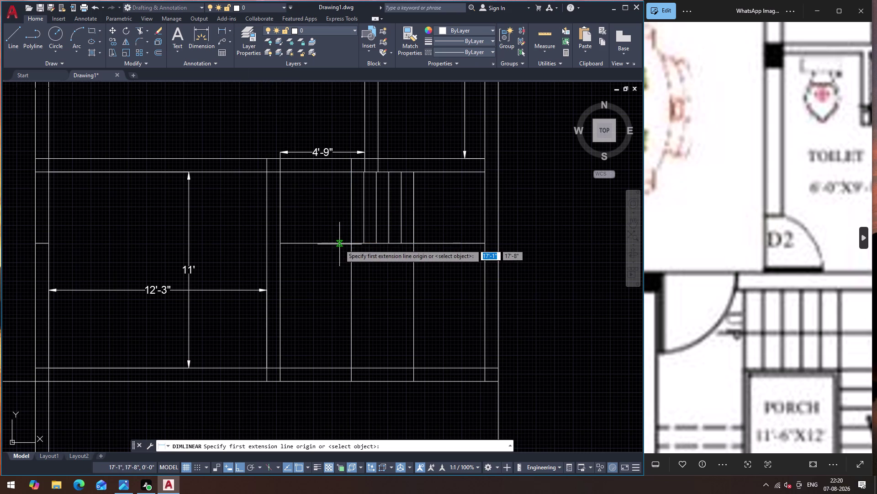
Place an 8" linear dimension below two neighbouring tread lines.
click(364, 244)
click(378, 243)
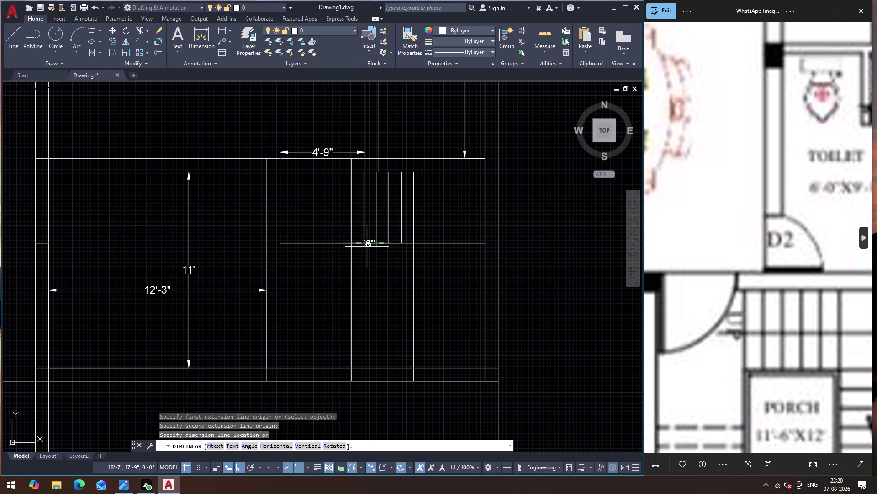
scroll(up, 3)
scroll(down, 3)
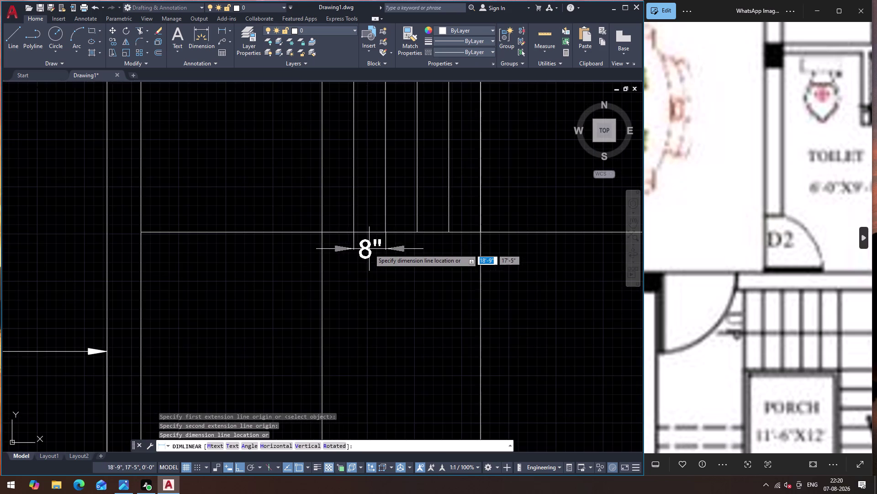
click(369, 206)
scroll(down, 3)
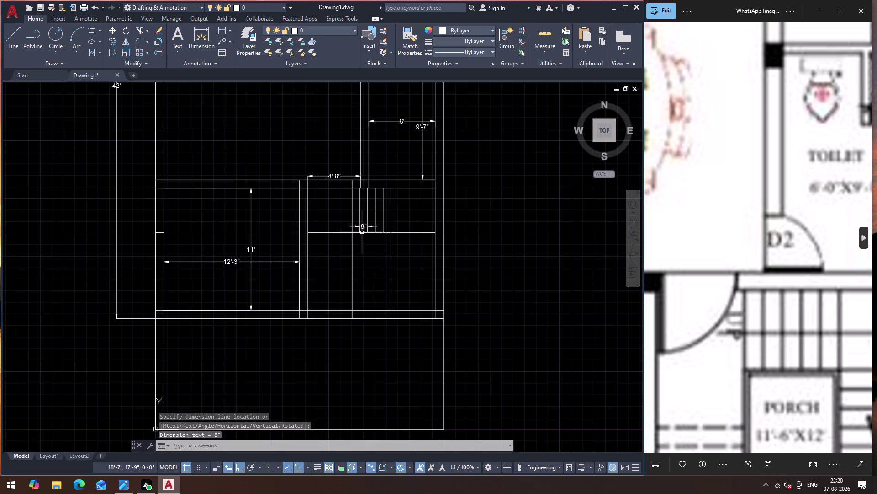
key(Escape)
scroll(up, 3)
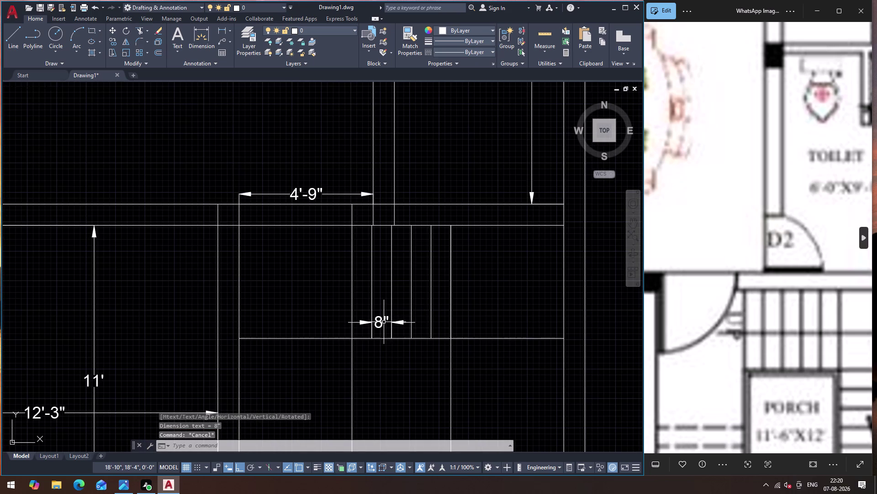
scroll(down, 3)
scroll(up, 3)
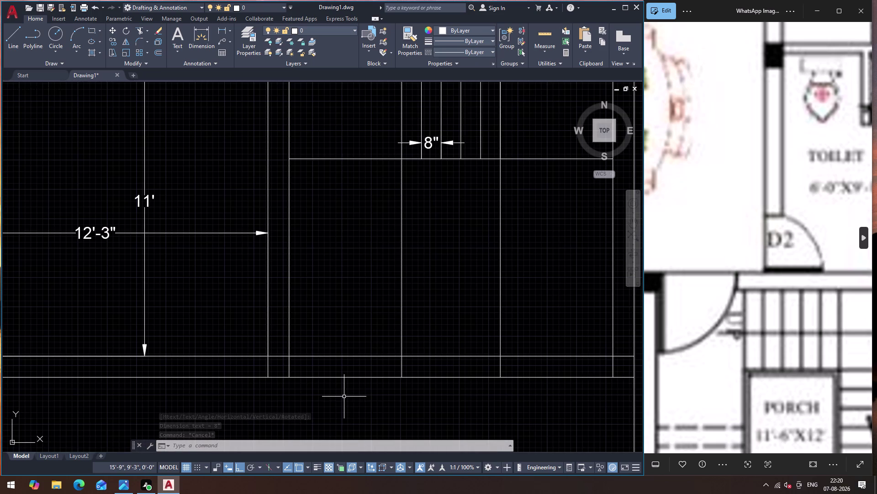
scroll(down, 3)
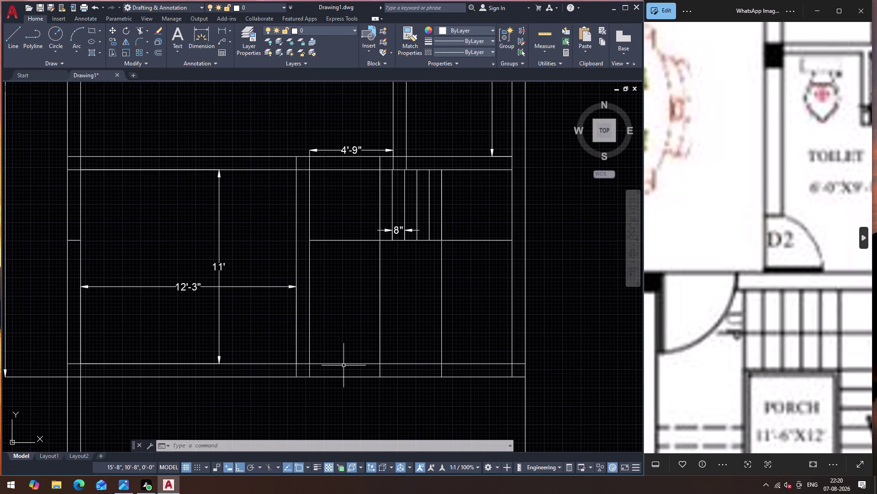
key(l)
key(Return)
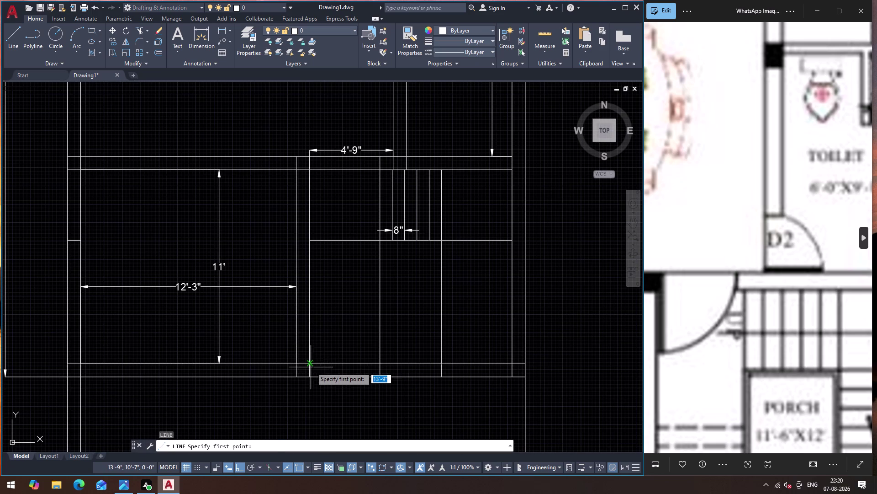
click(312, 365)
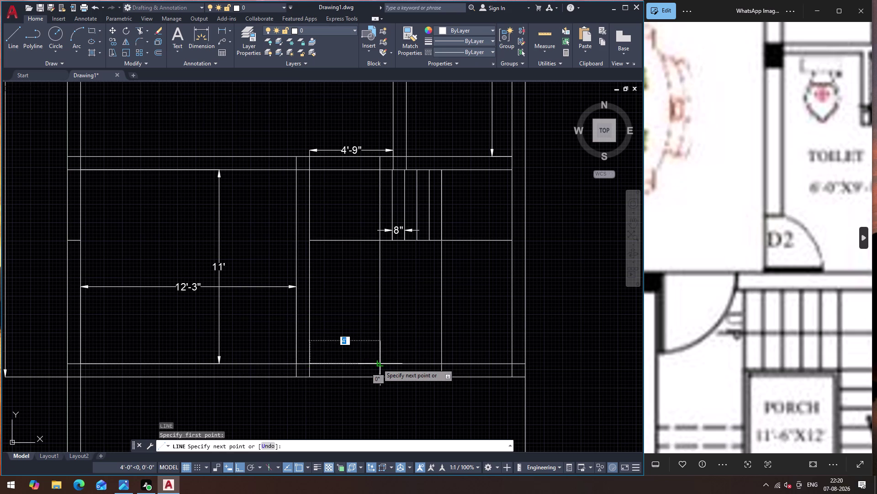
click(378, 363)
key(Escape)
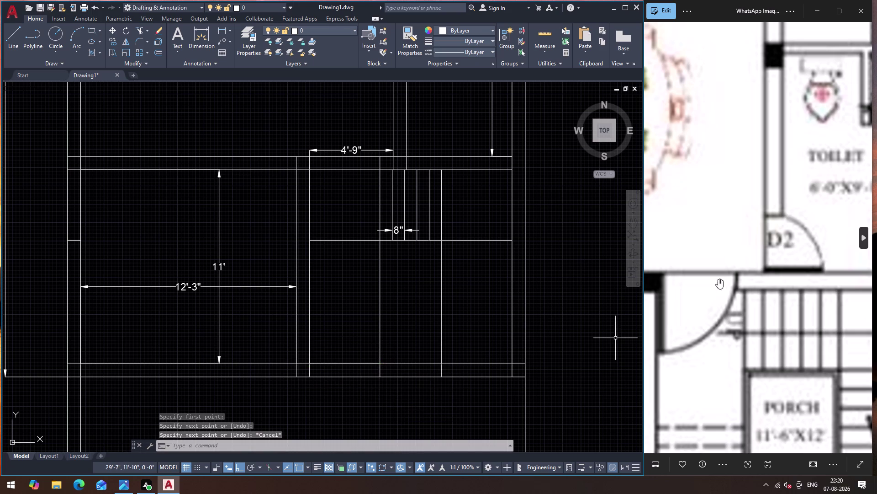
scroll(down, 3)
scroll(down, 3)
scroll(down, 3)
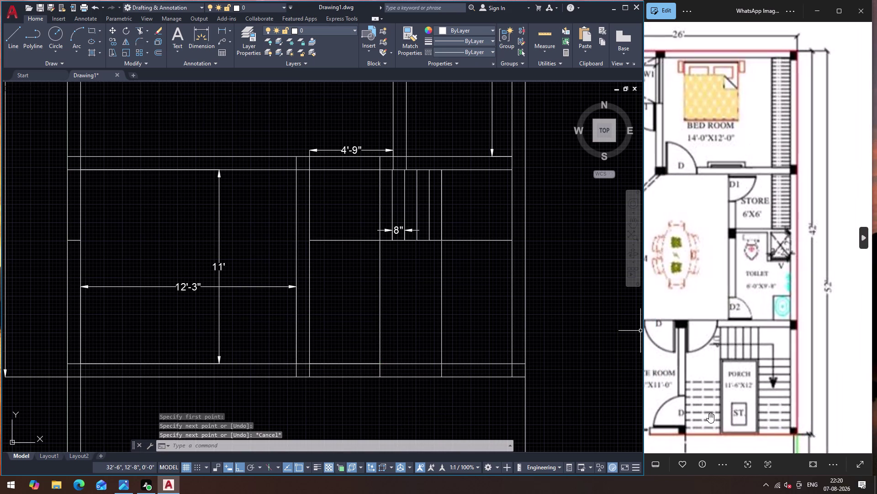
scroll(up, 3)
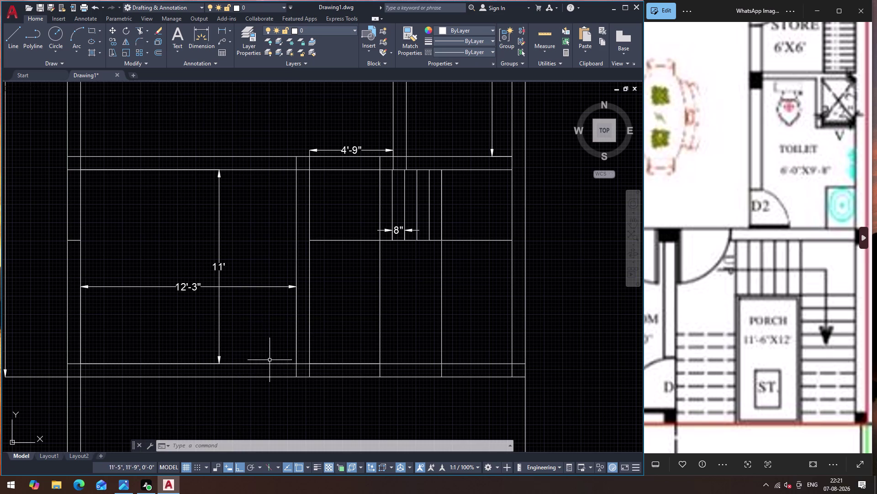
click(343, 365)
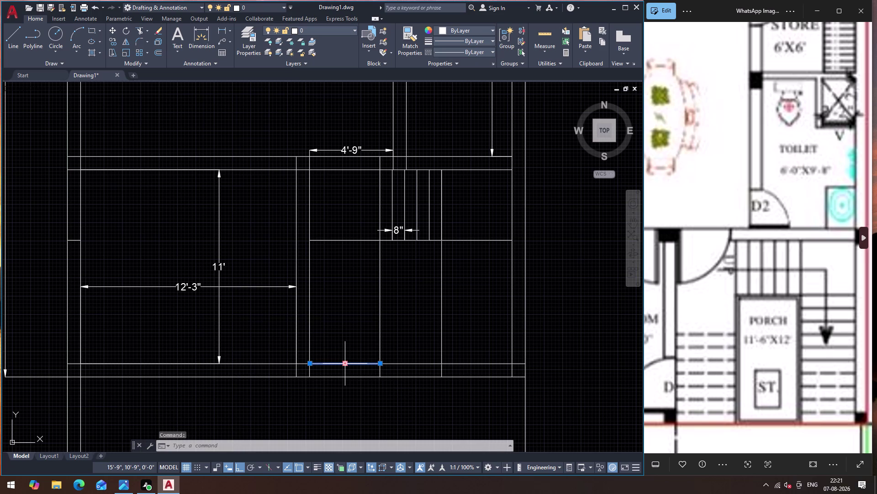
Copy the stair bay's bottom line 8" upward.
key(o)
key(Return)
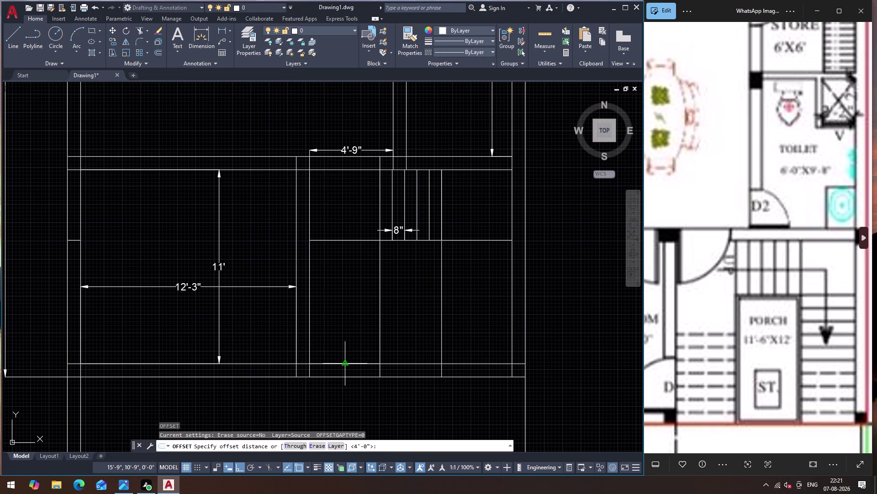
key(Escape)
click(342, 364)
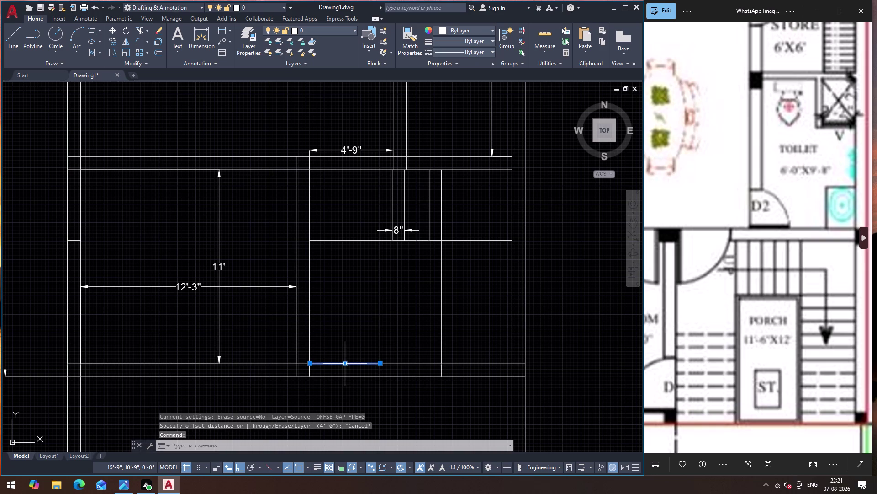
text(CO)
key(Return)
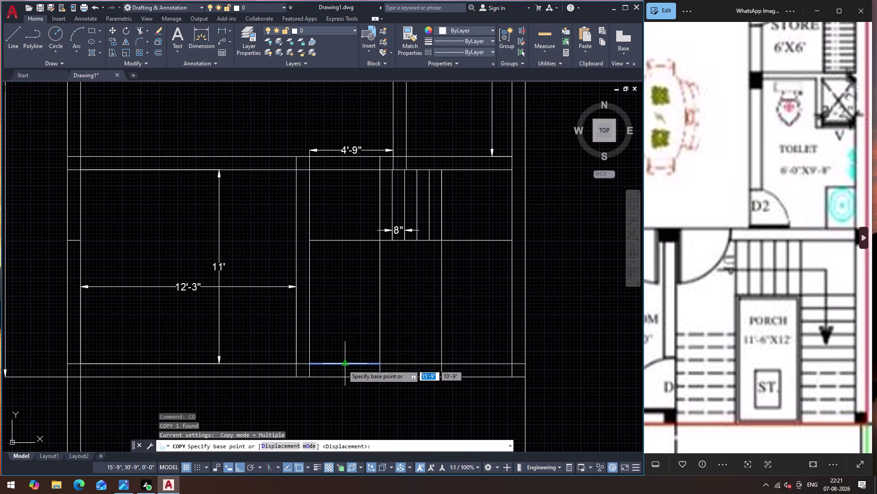
click(343, 364)
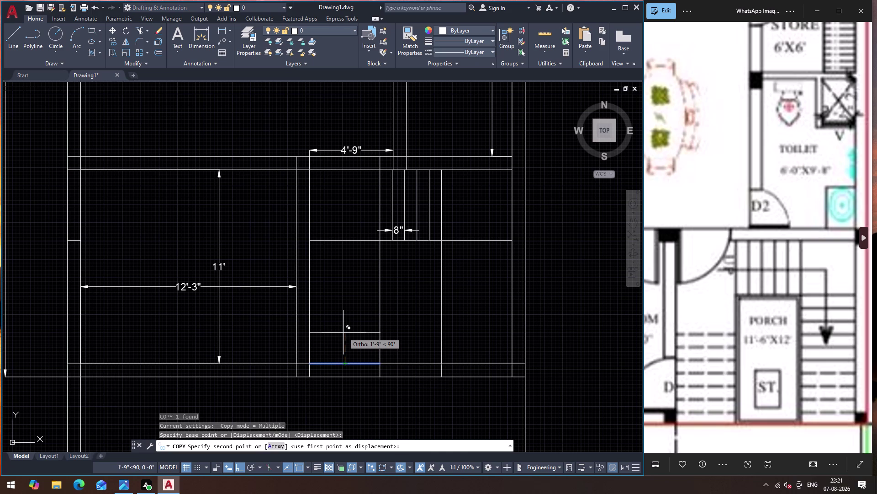
key(8)
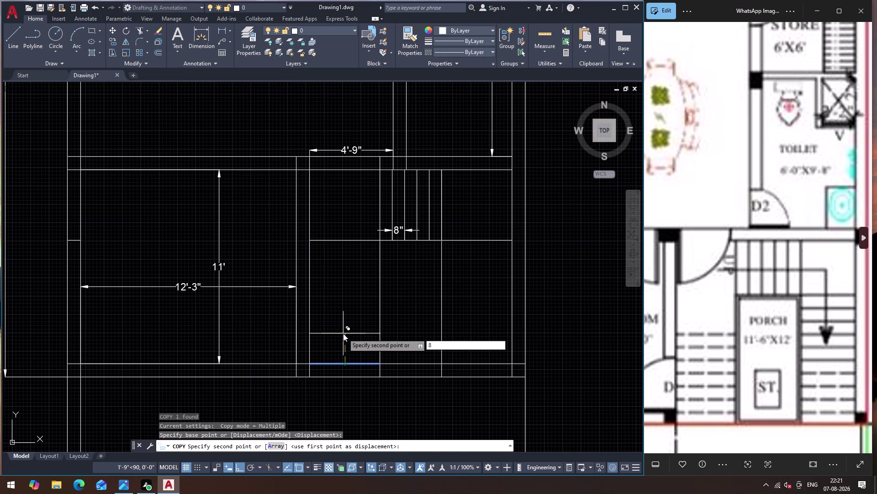
key(shift+quotedbl)
key(Return)
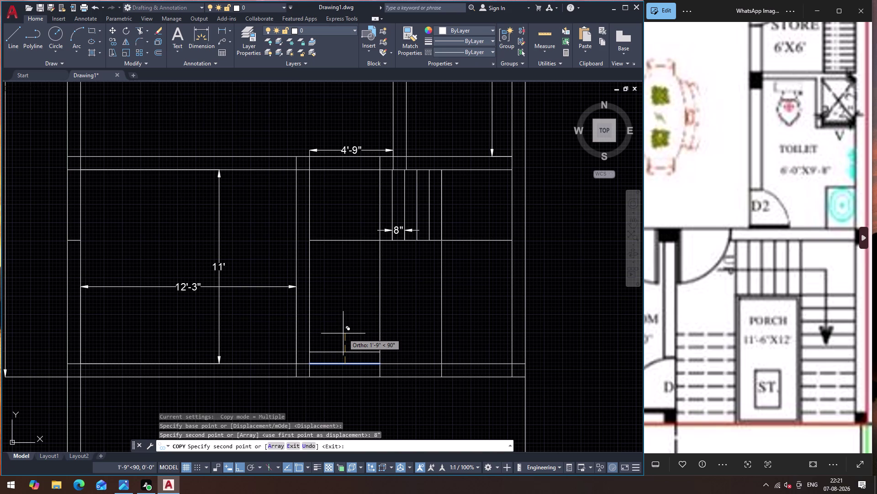
Erase the misplaced extra copies and reselect the bay's bottom line.
click(343, 333)
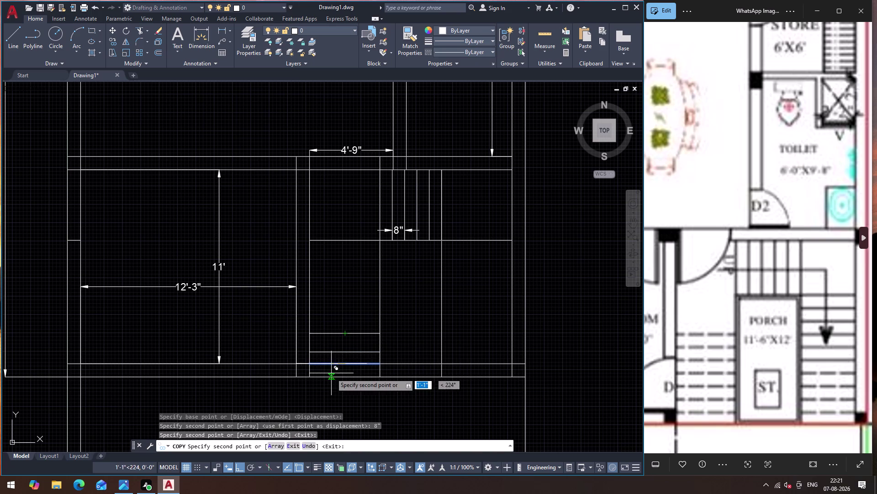
key(Escape)
click(345, 333)
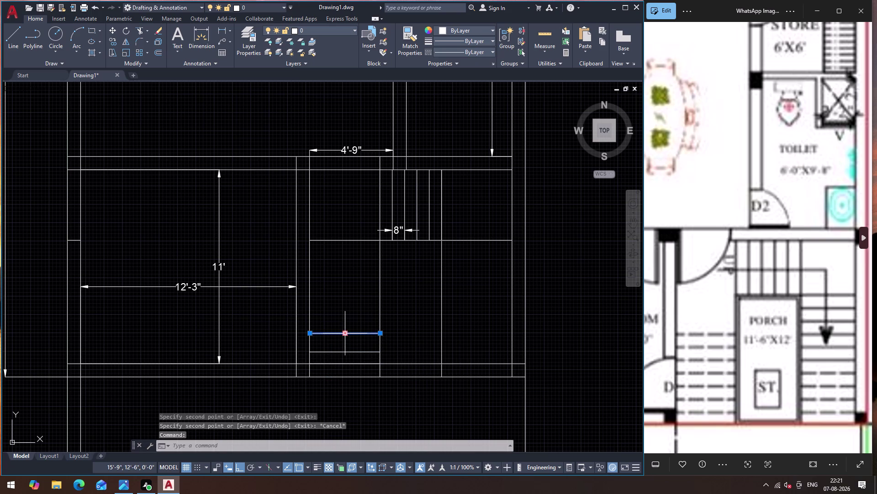
key(Delete)
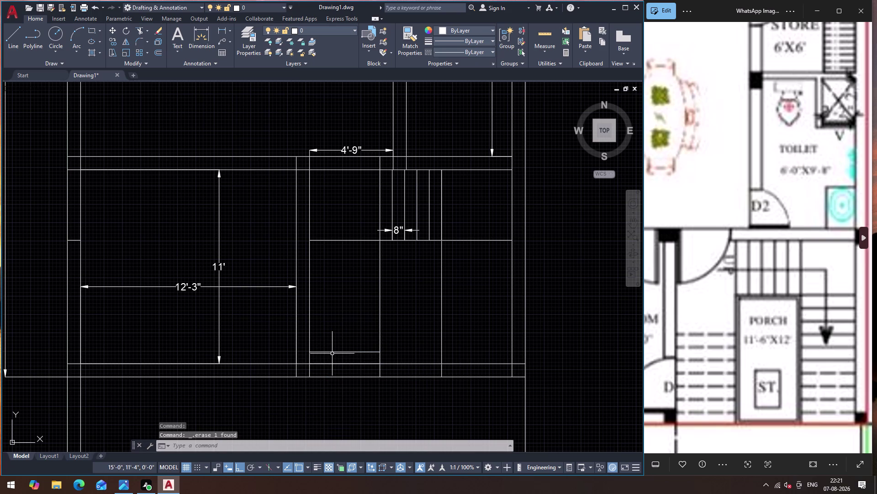
click(341, 351)
key(Delete)
click(336, 363)
text(C)
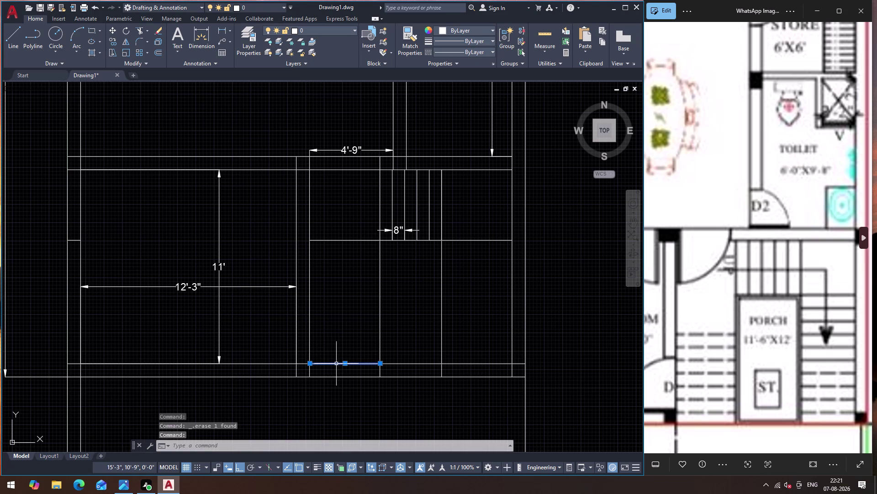
Copy the bottom line as a 7-item array at 8" spacing up the left bay.
text(O)
key(Return)
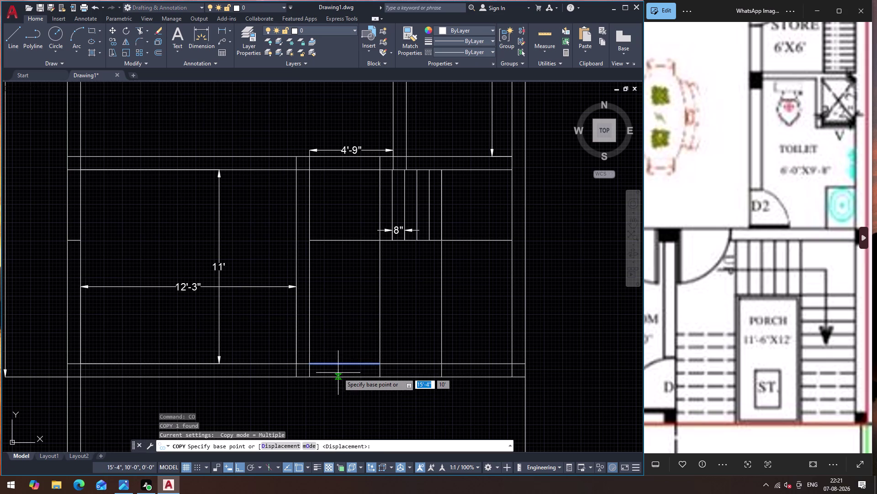
click(381, 361)
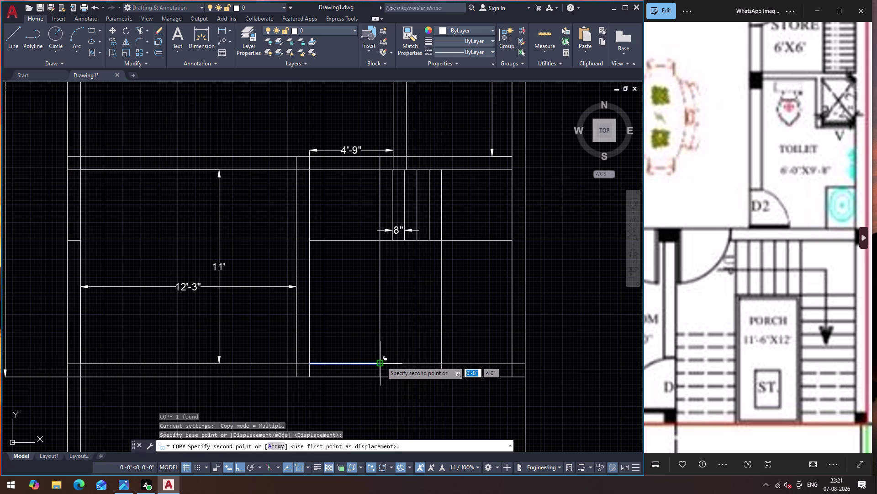
click(278, 445)
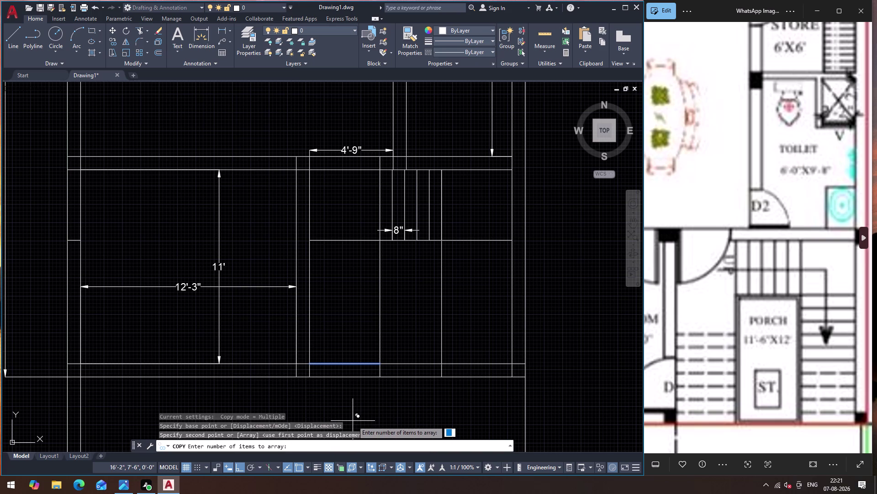
key(7)
key(Return)
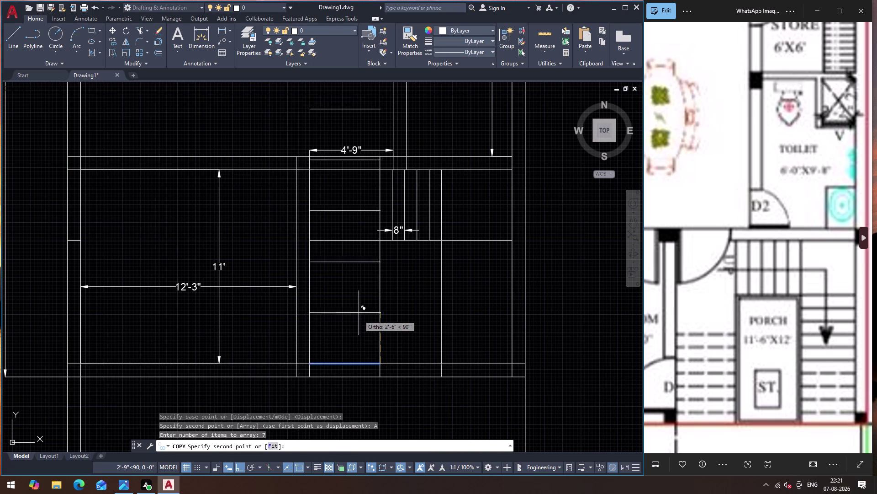
key(8)
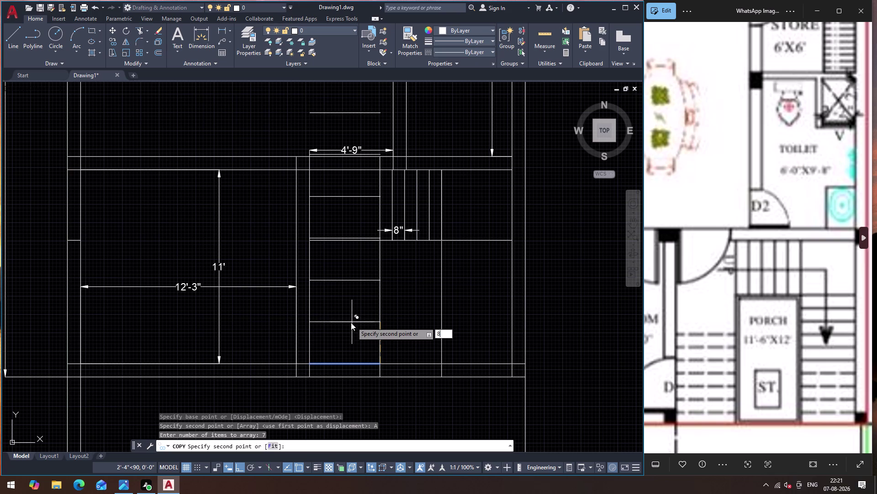
key(shift+quotedbl)
key(Return)
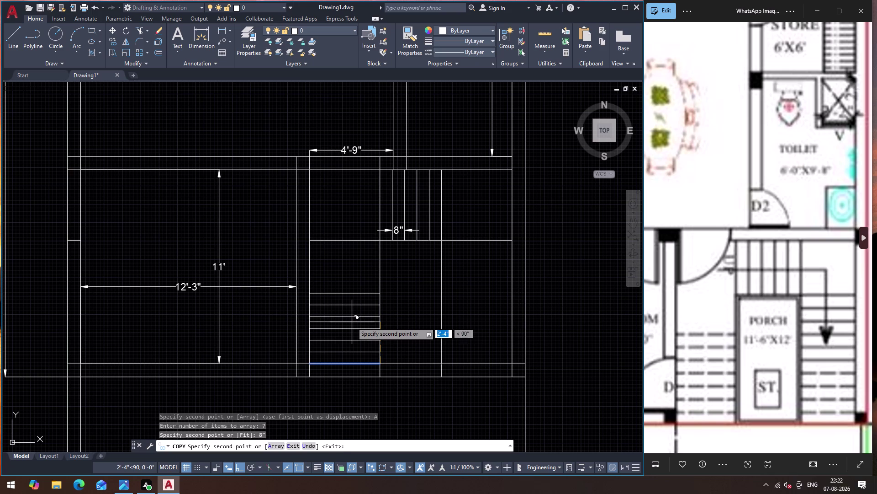
key(Escape)
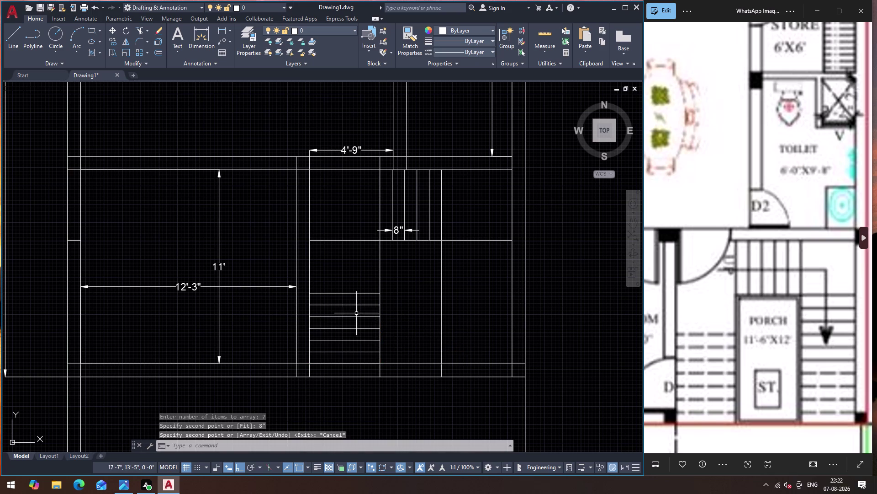
Draw a horizontal line across the top of the right-hand stair bay.
scroll(up, 3)
scroll(down, 3)
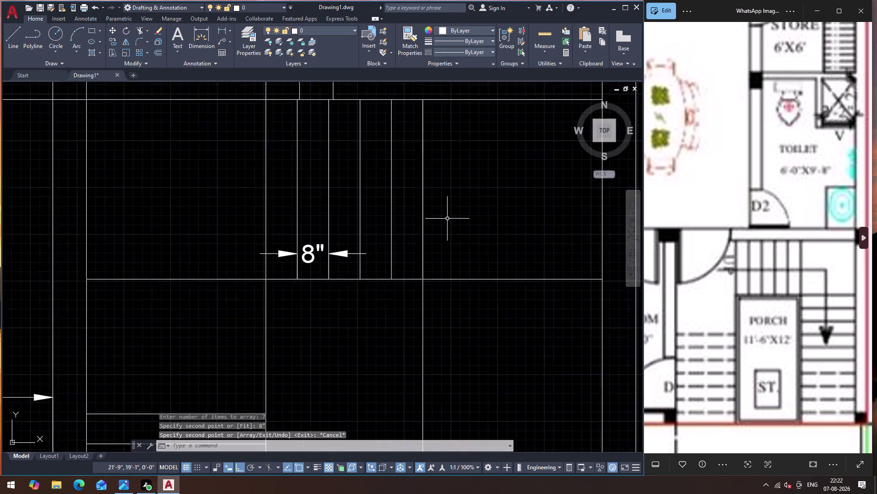
scroll(down, 3)
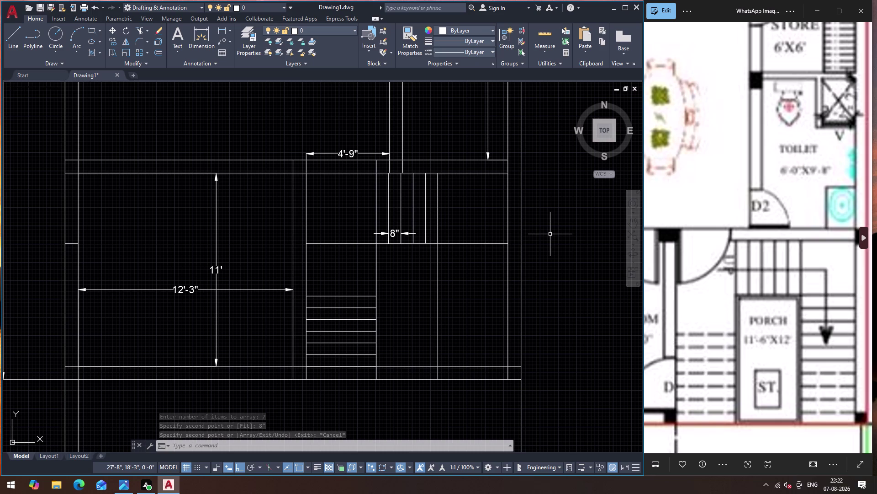
scroll(up, 3)
scroll(down, 3)
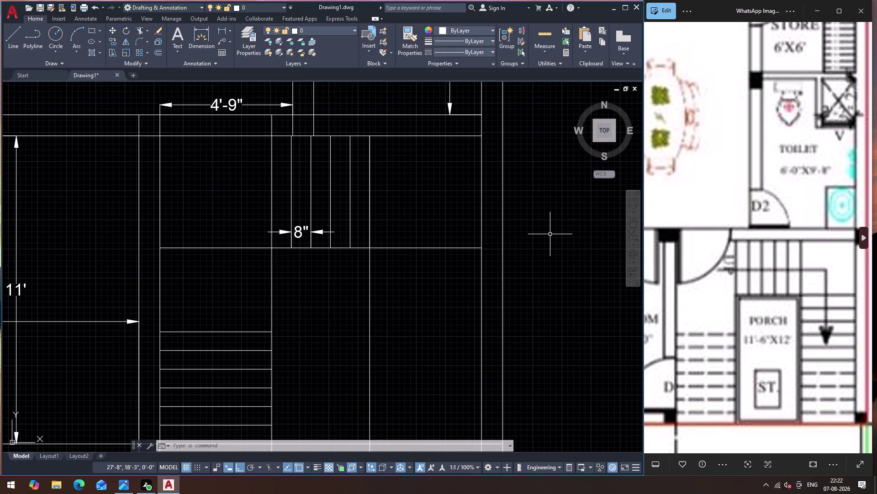
key(l)
key(Return)
click(370, 246)
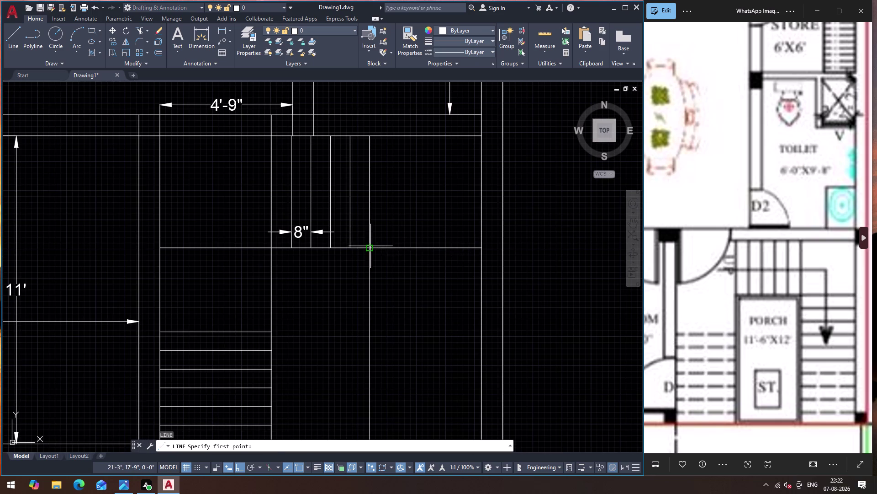
click(481, 248)
key(Escape)
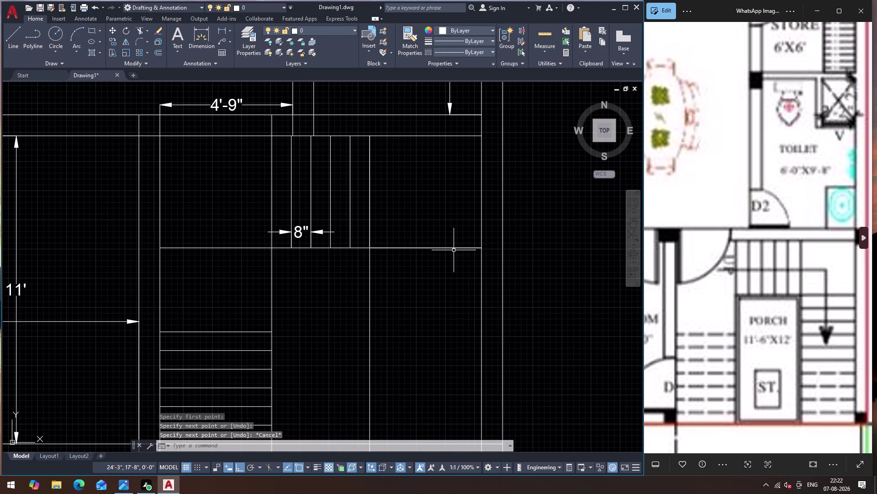
click(453, 248)
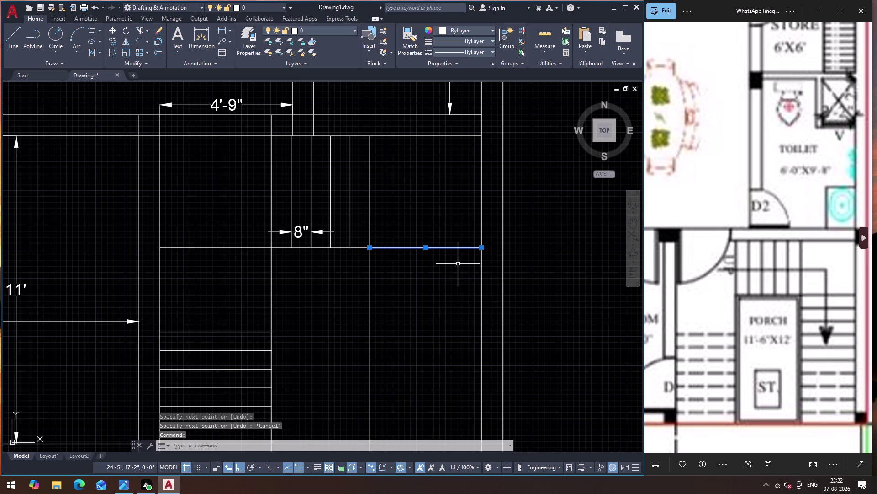
key(o)
key(Return)
Offset the top line by 8" to create the first treads below it.
click(454, 249)
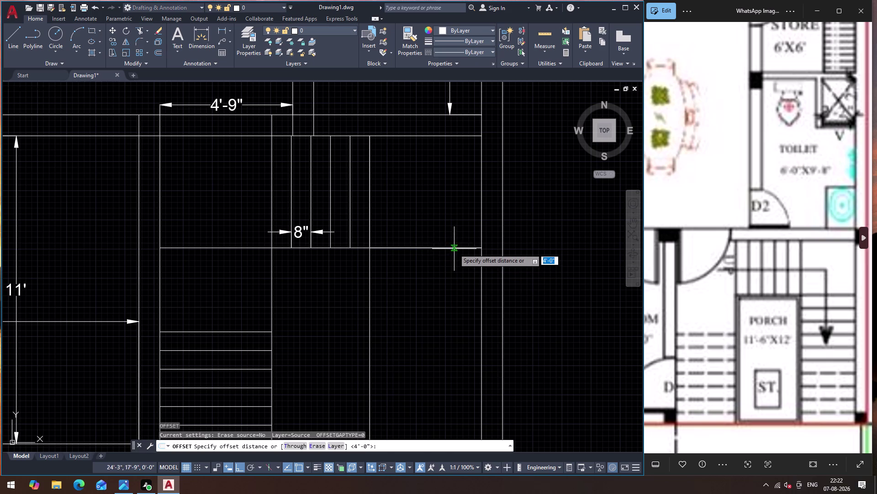
key(8)
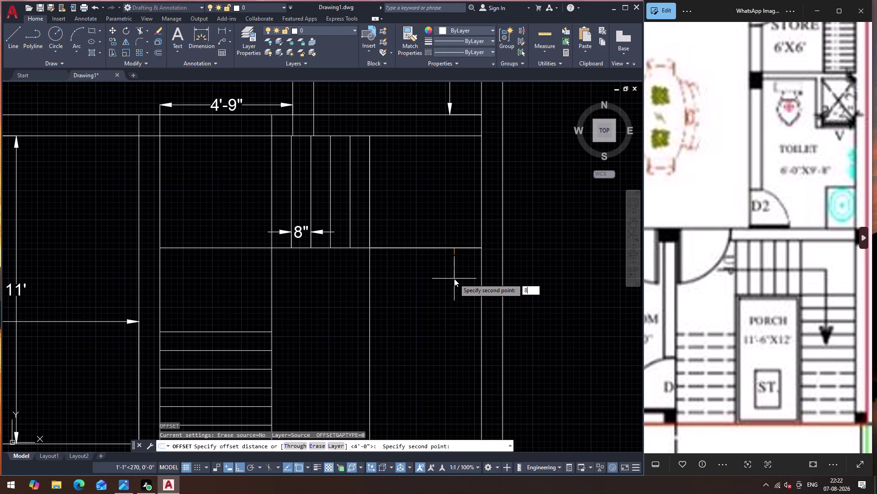
key(shift+quotedbl)
key(Return)
click(454, 279)
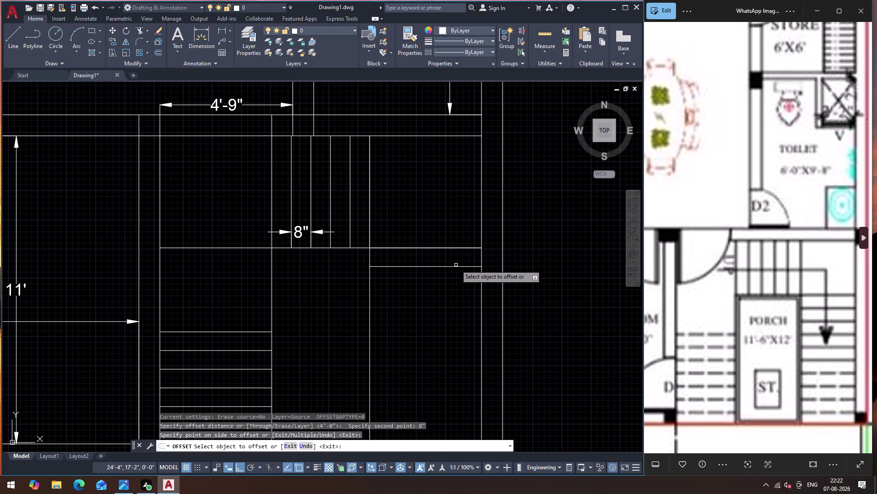
click(457, 267)
click(473, 322)
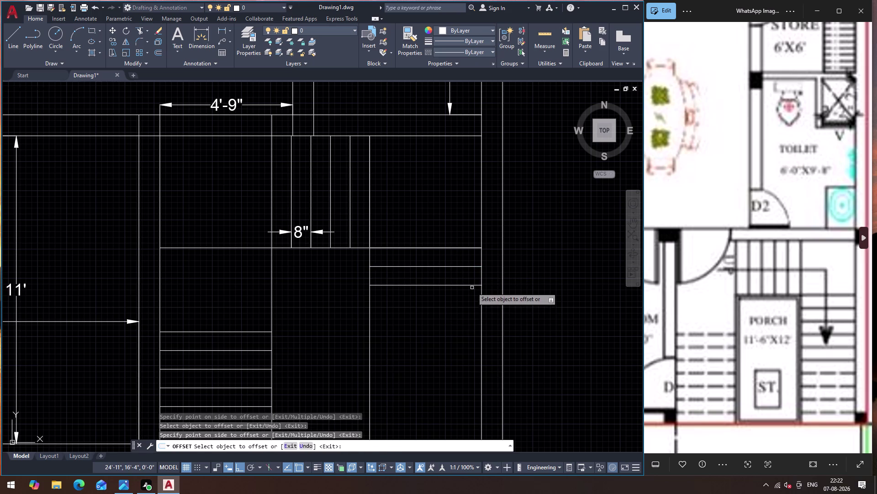
click(472, 285)
click(476, 368)
click(462, 303)
click(465, 351)
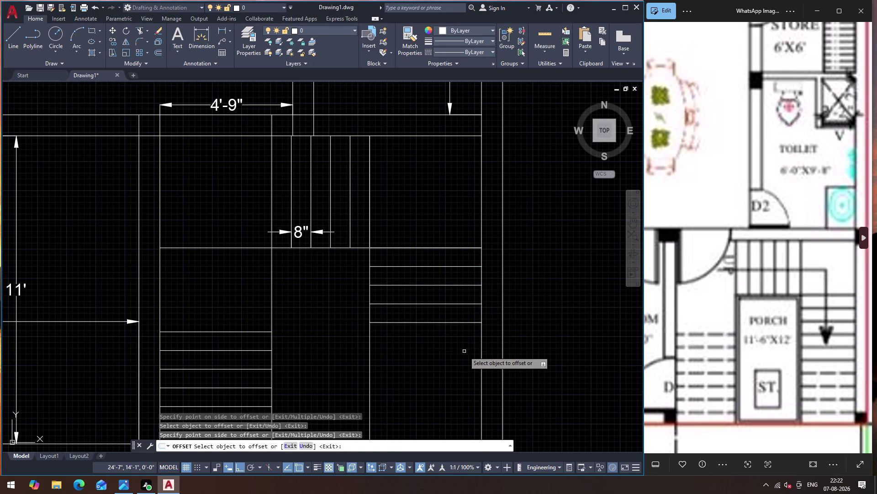
Continue offsetting 8" tread lines further down the right-hand bay.
click(448, 321)
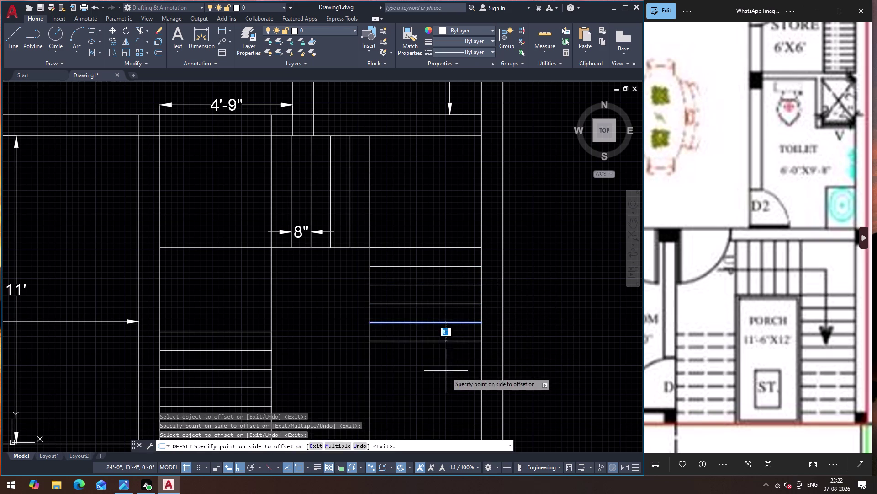
click(448, 375)
click(447, 341)
click(449, 381)
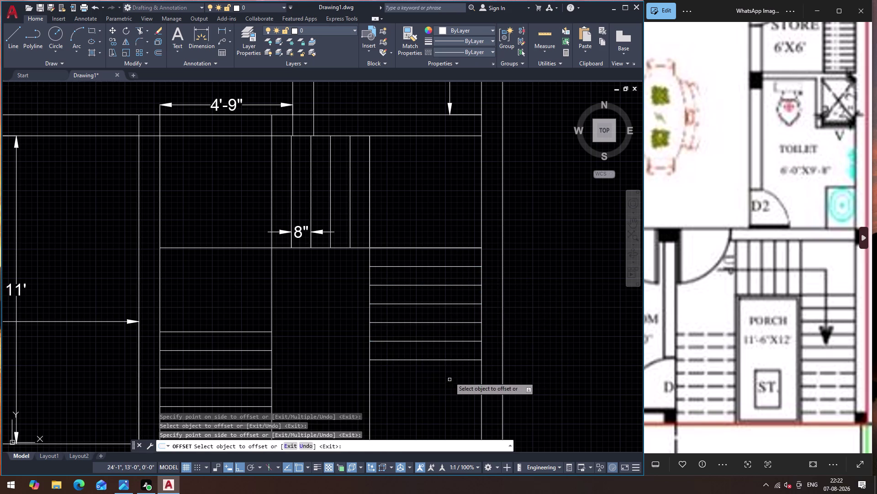
click(448, 361)
click(447, 399)
scroll(down, 3)
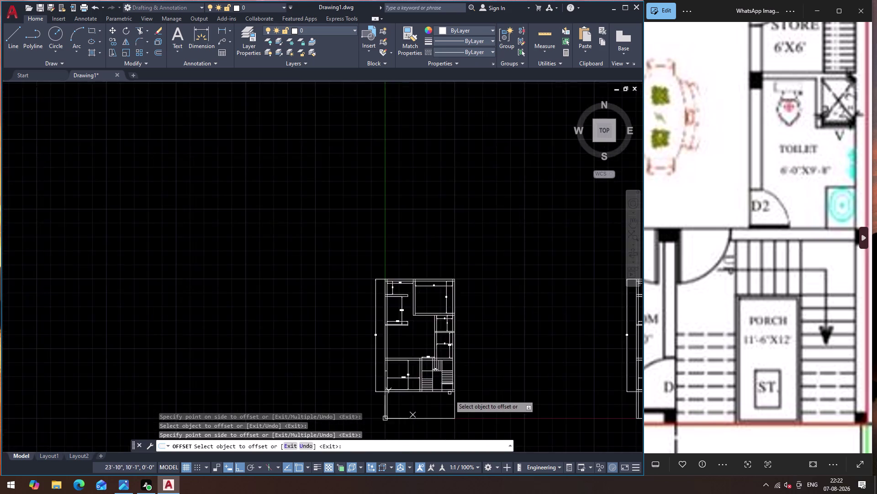
scroll(up, 3)
scroll(up, 3)
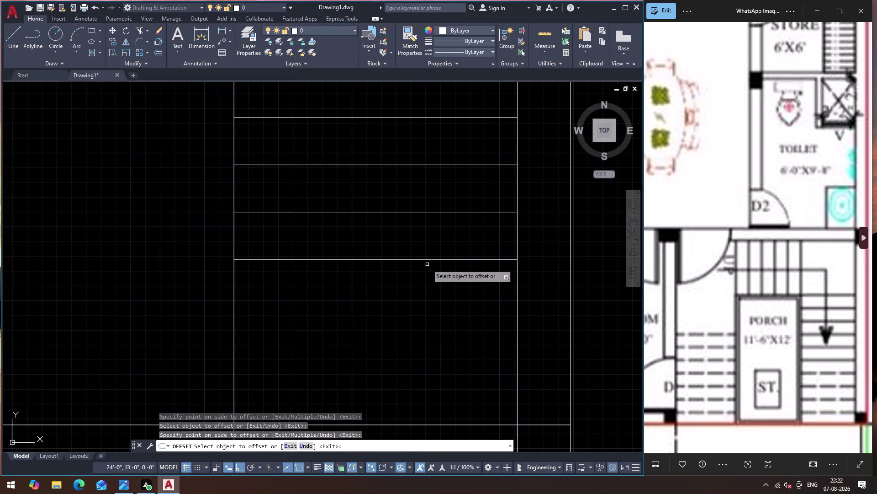
Add the last tread lines at the bottom of the flight.
click(433, 258)
drag(433, 312, 437, 323)
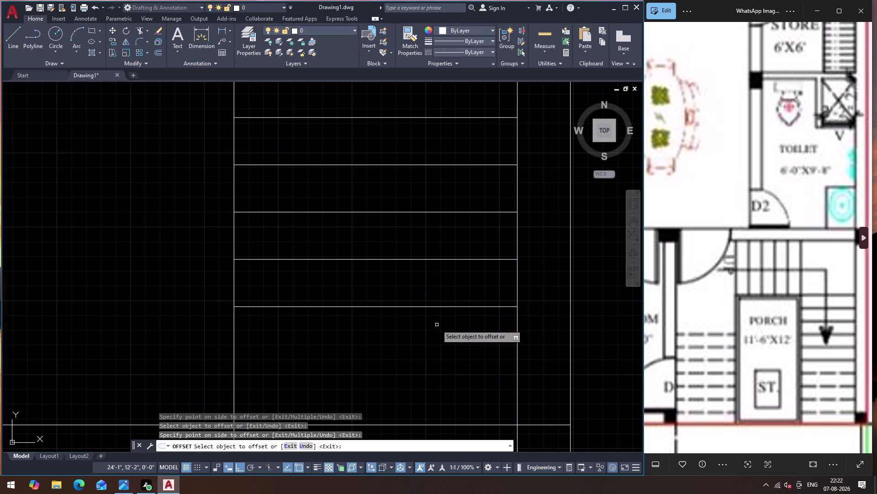
drag(438, 307, 440, 313)
click(439, 409)
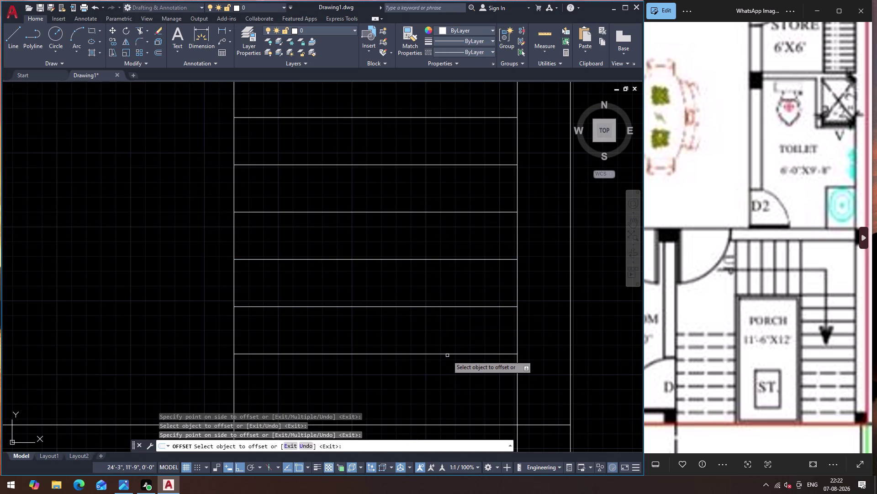
drag(447, 354, 448, 364)
click(455, 408)
scroll(down, 3)
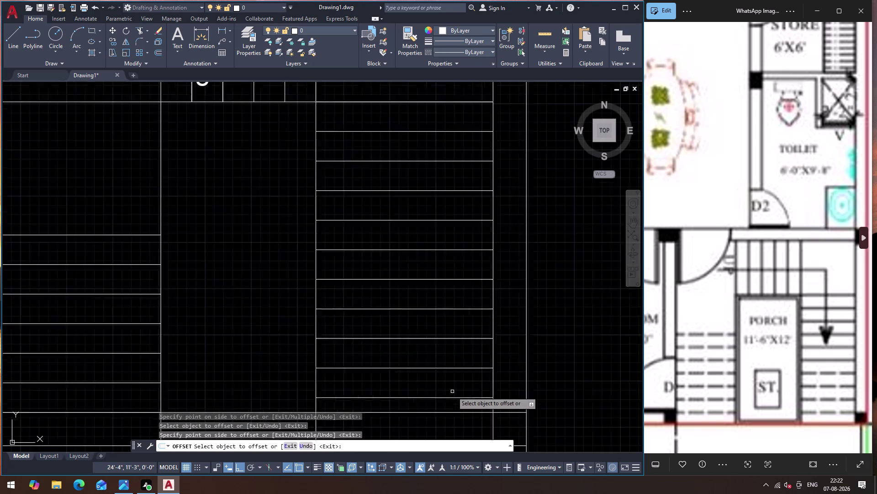
scroll(down, 3)
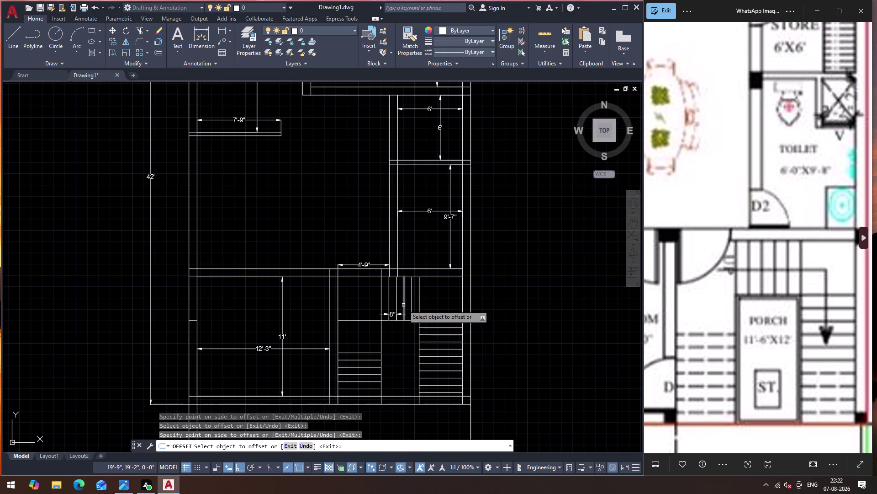
End the offset command and zoom out to view the whole plan.
key(Escape)
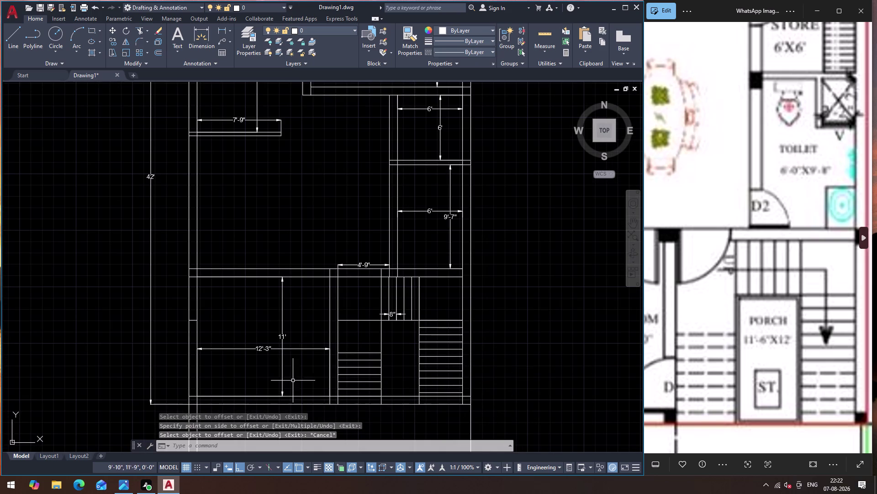
key(Escape)
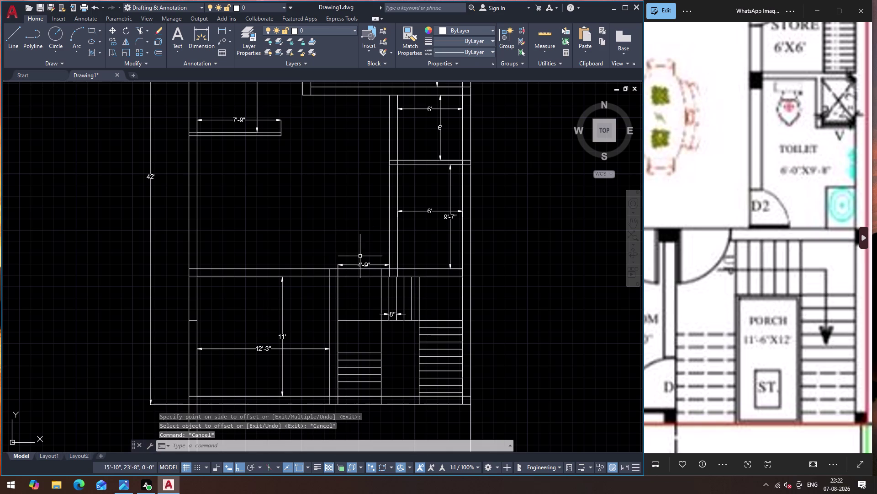
scroll(down, 3)
scroll(up, 3)
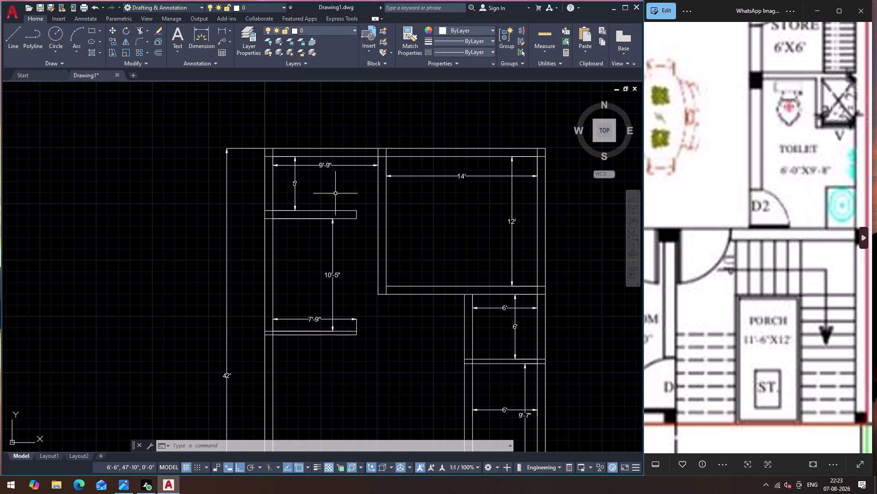
scroll(down, 3)
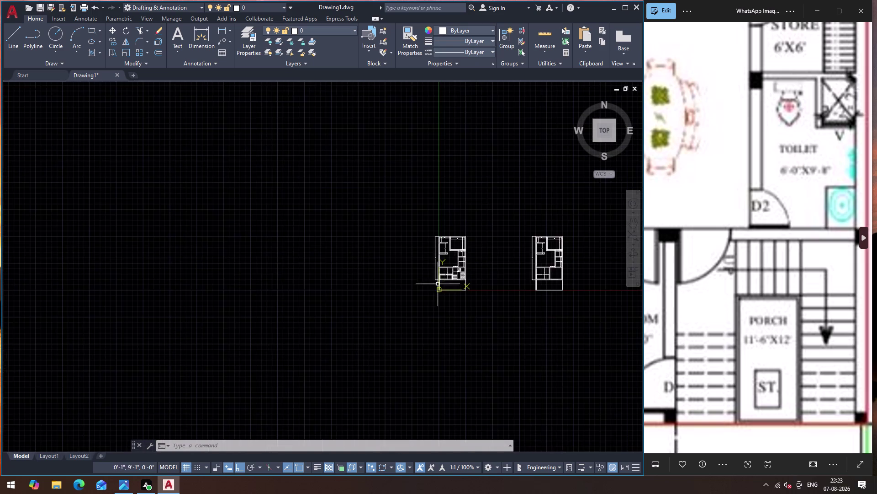
scroll(up, 3)
scroll(up, 3)
scroll(down, 3)
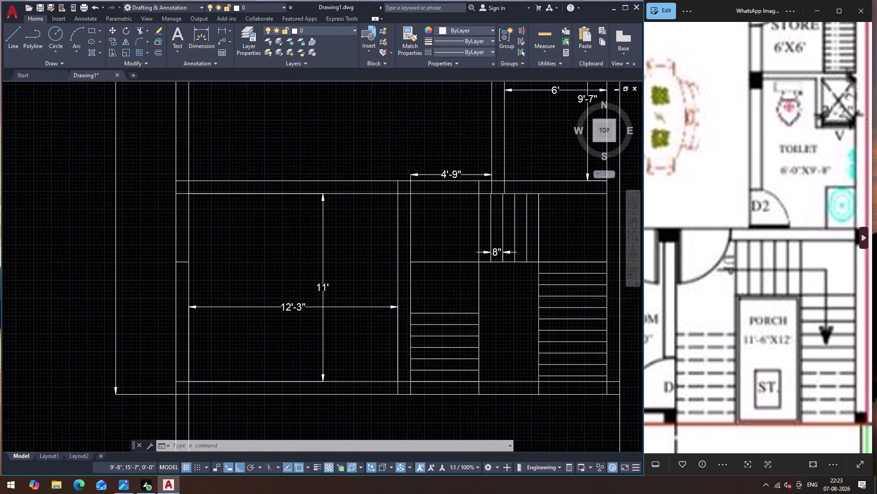
scroll(down, 3)
scroll(up, 3)
scroll(down, 3)
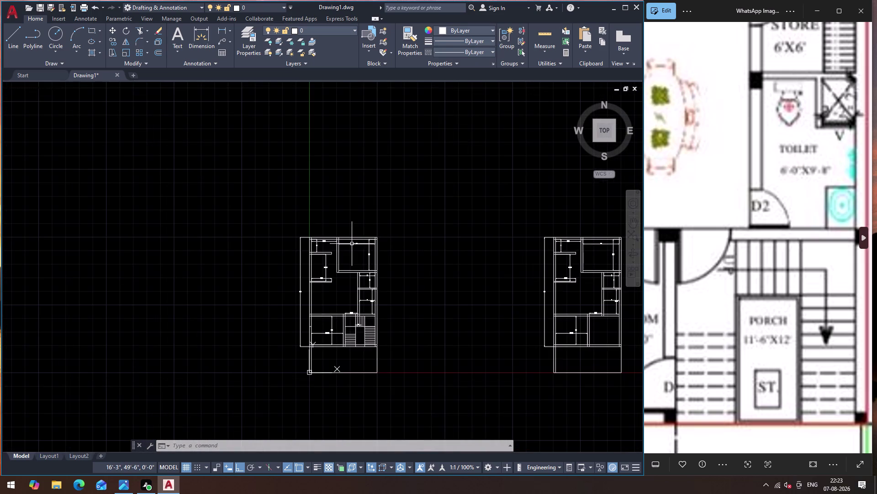
Open DesignCenter showing the House Designer.dwg block library.
key(ctrl+2)
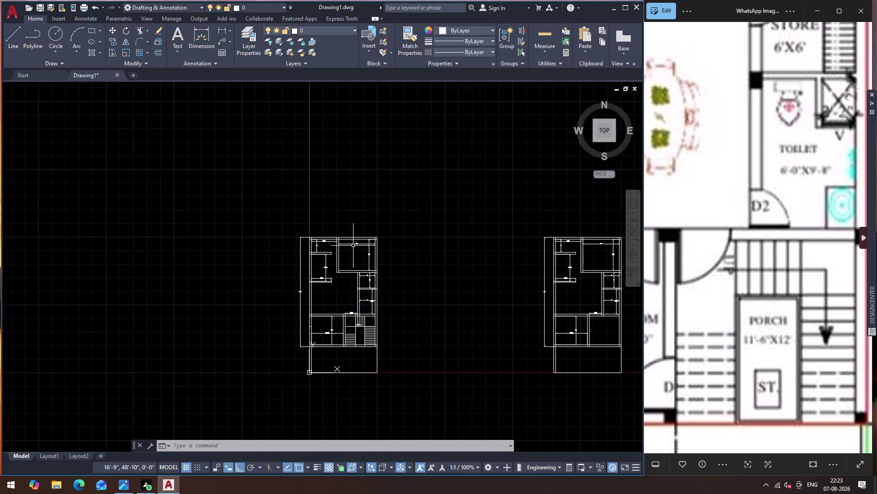
key(Escape)
key(ctrl+2)
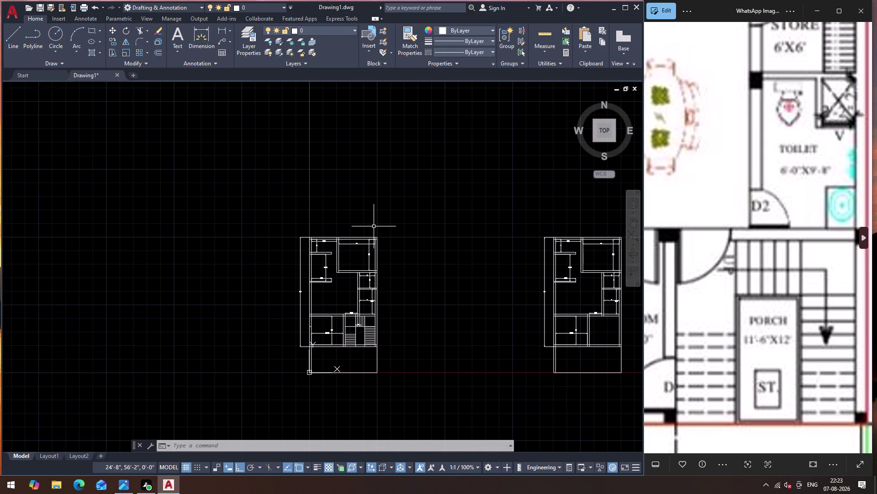
key(ctrl+2)
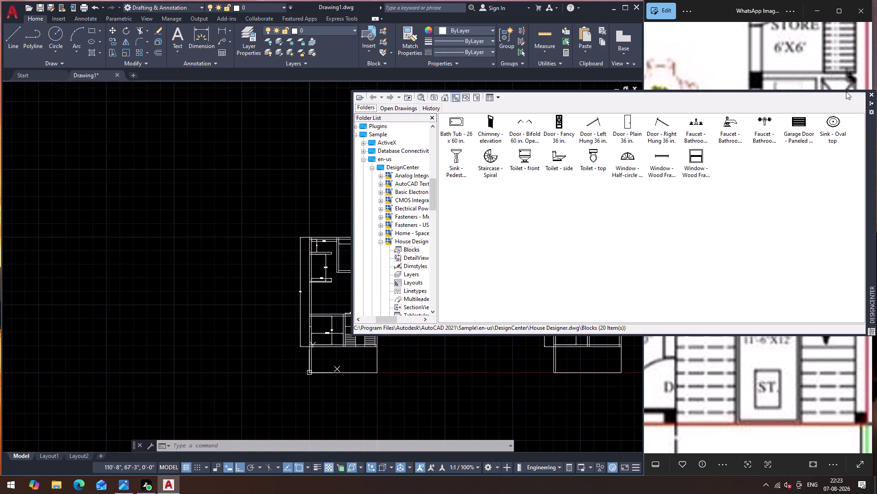
Place the Toilet - top block, then the Kitchens Sink-single block below it.
drag(845, 93, 657, 123)
drag(592, 158, 189, 229)
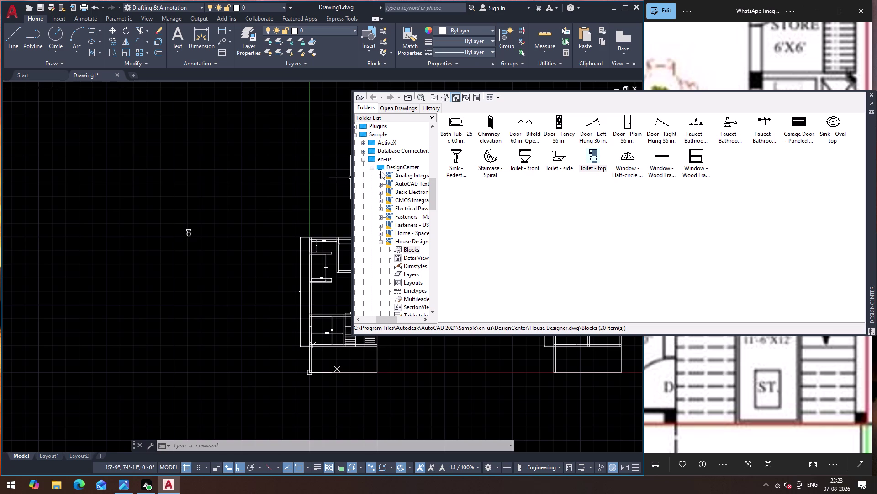
click(382, 240)
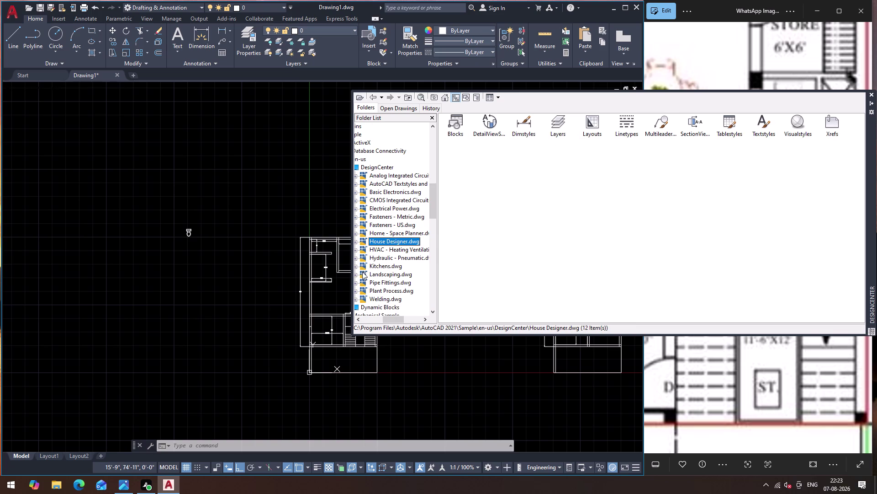
click(357, 265)
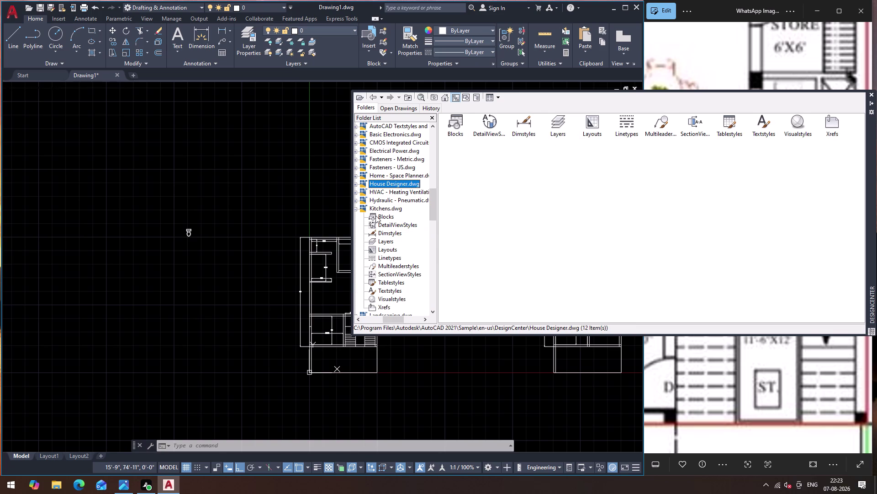
click(376, 215)
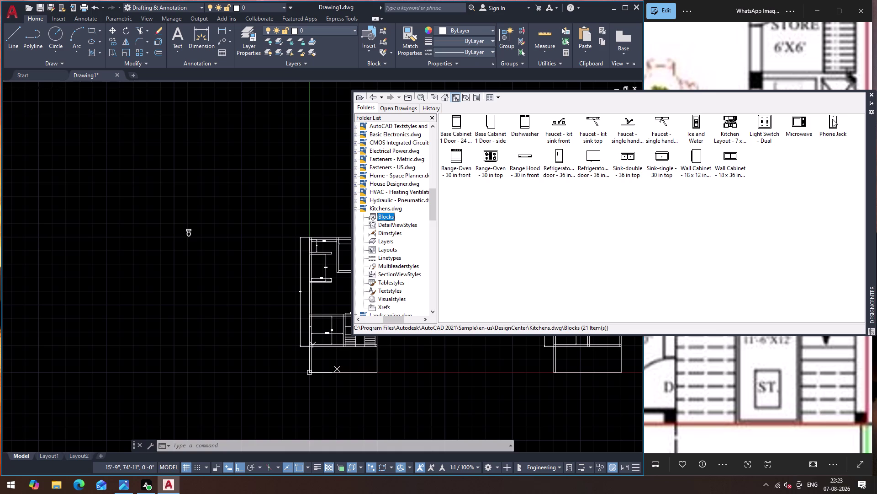
drag(659, 158, 368, 213)
drag(368, 213, 184, 245)
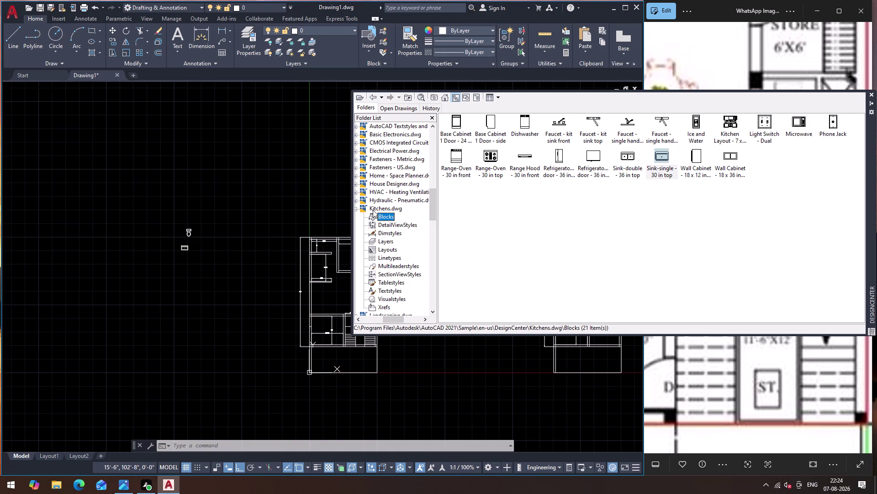
Browse DesignCenter to the Home - Space Planner furniture blocks.
click(353, 208)
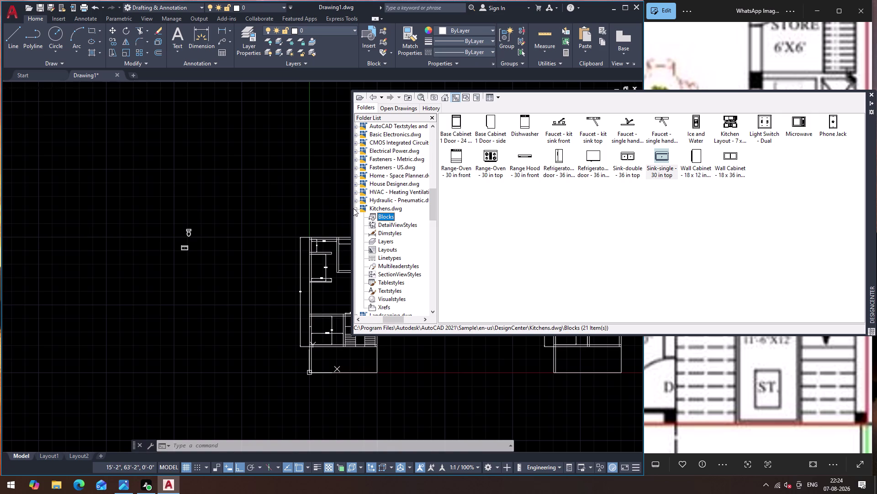
click(357, 210)
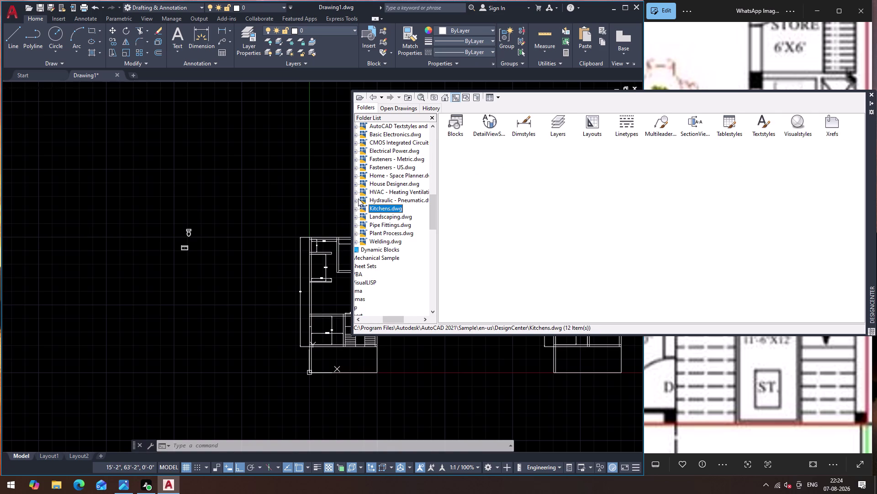
click(356, 200)
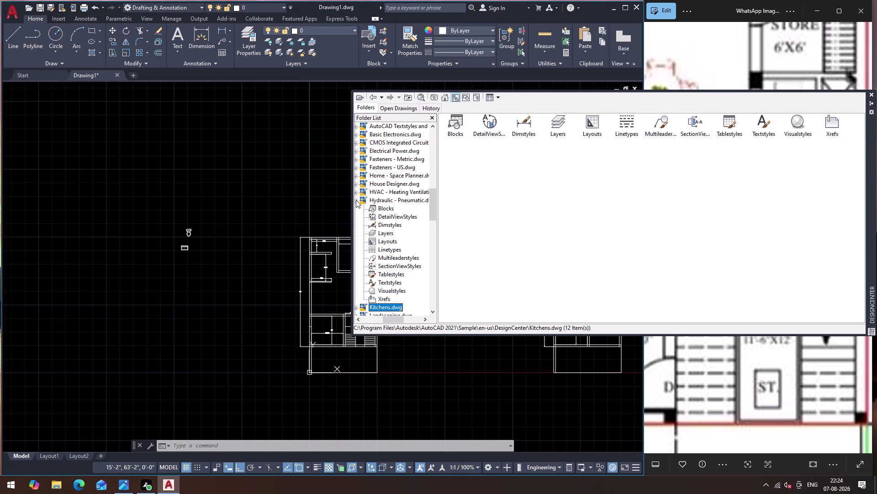
click(356, 200)
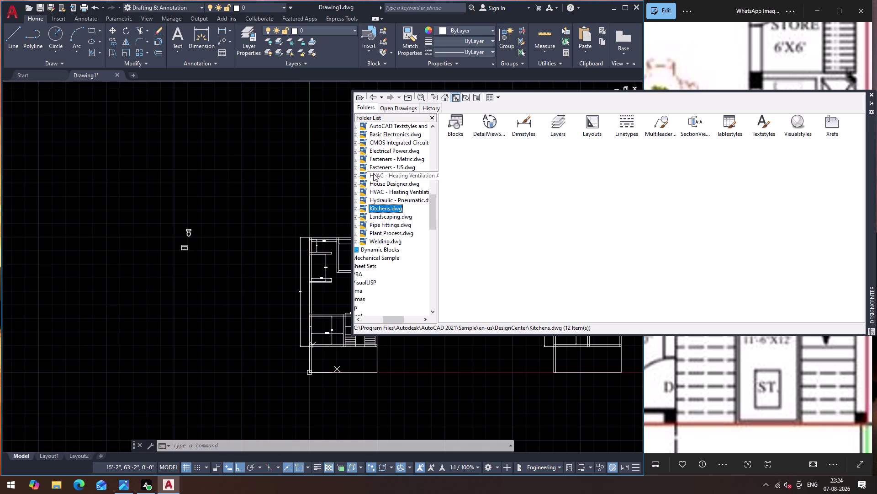
click(357, 177)
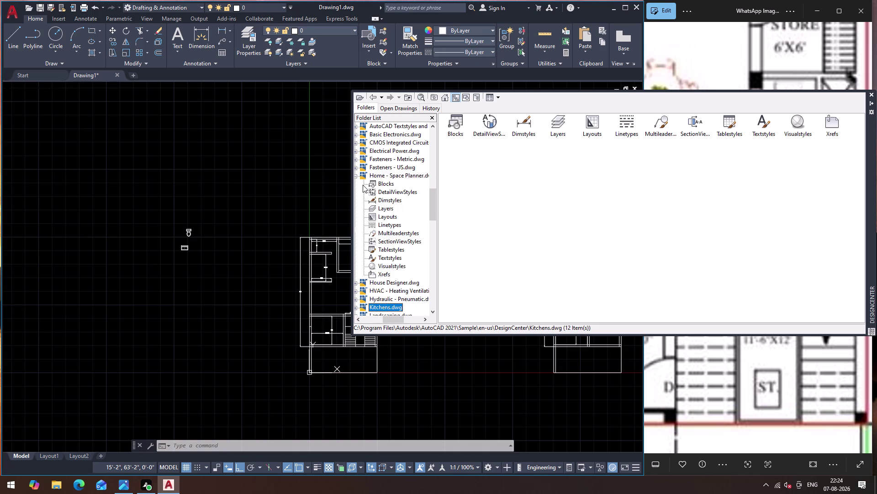
click(365, 183)
click(378, 183)
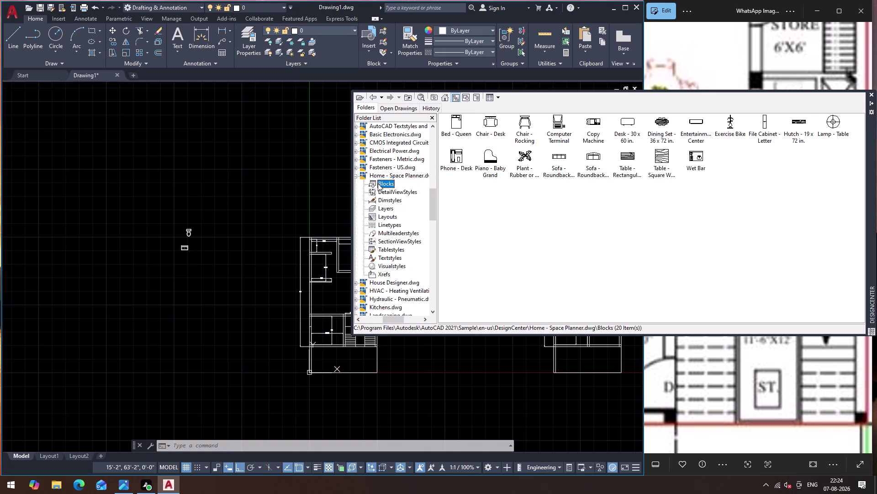
Place the rocking chair, queen bed and desk chair blocks beside the plan.
drag(525, 124, 513, 132)
drag(513, 132, 207, 262)
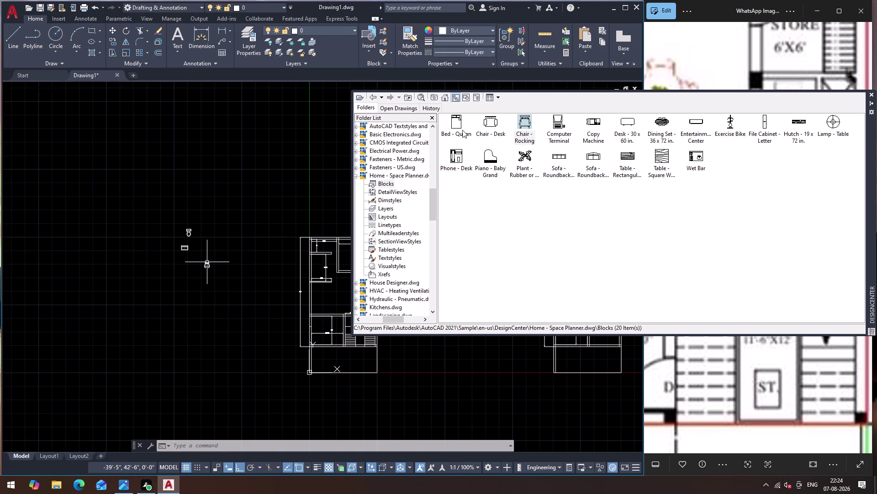
drag(461, 127, 225, 227)
drag(528, 121, 266, 236)
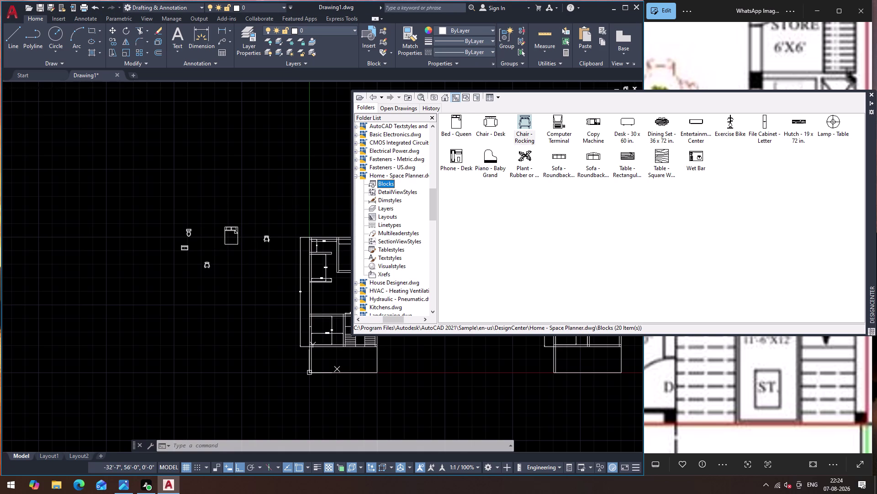
drag(267, 236, 275, 216)
drag(488, 124, 248, 255)
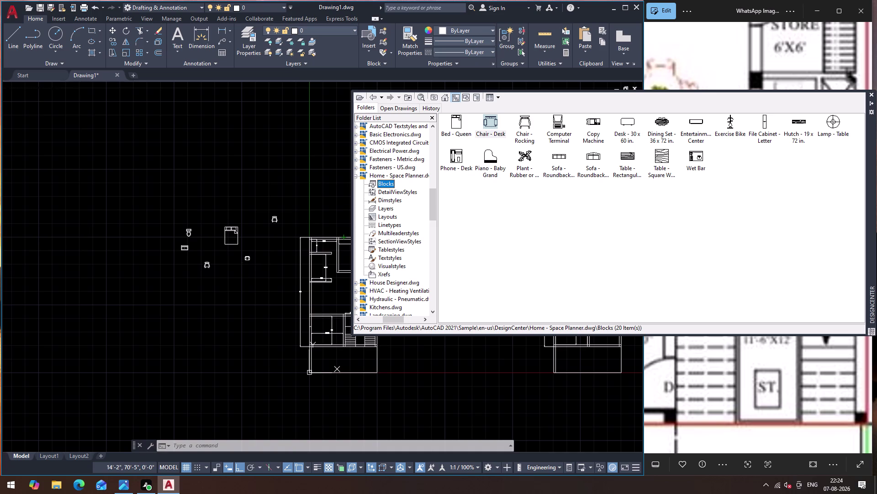
drag(247, 255, 254, 252)
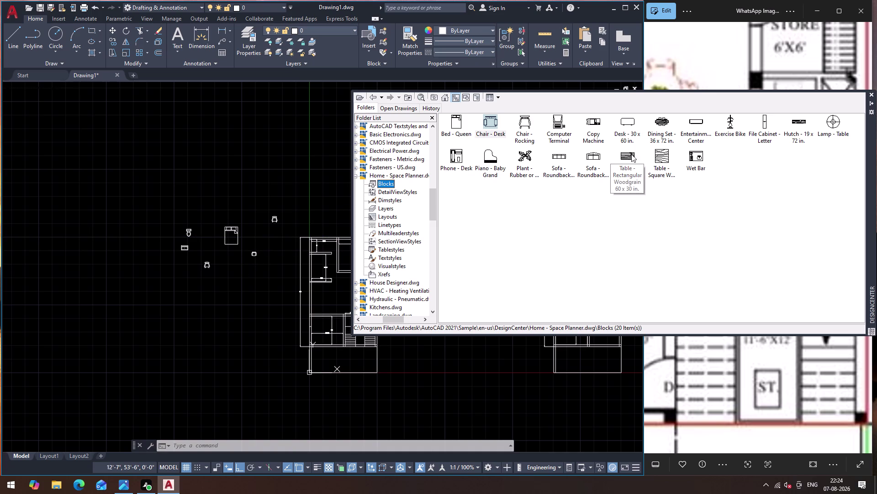
Add the Table - Rectangular Woodgrain and Dining Set blocks, then close DesignCenter.
drag(625, 154, 169, 286)
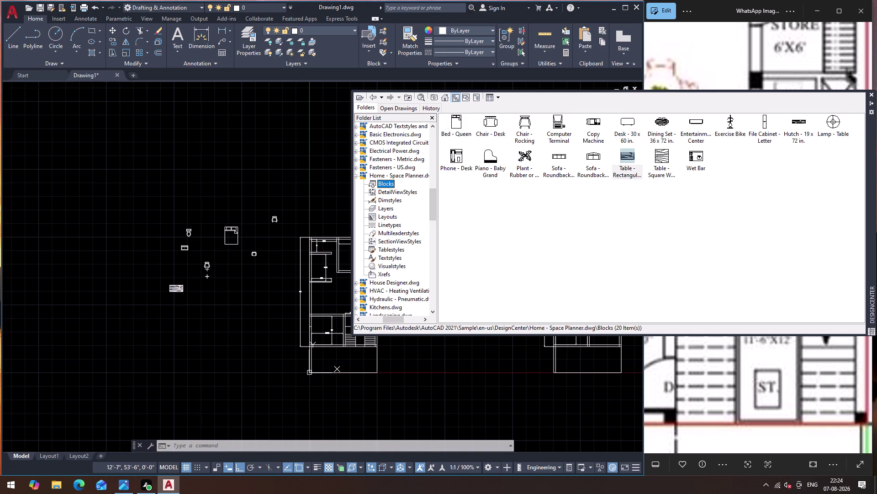
drag(169, 286, 210, 289)
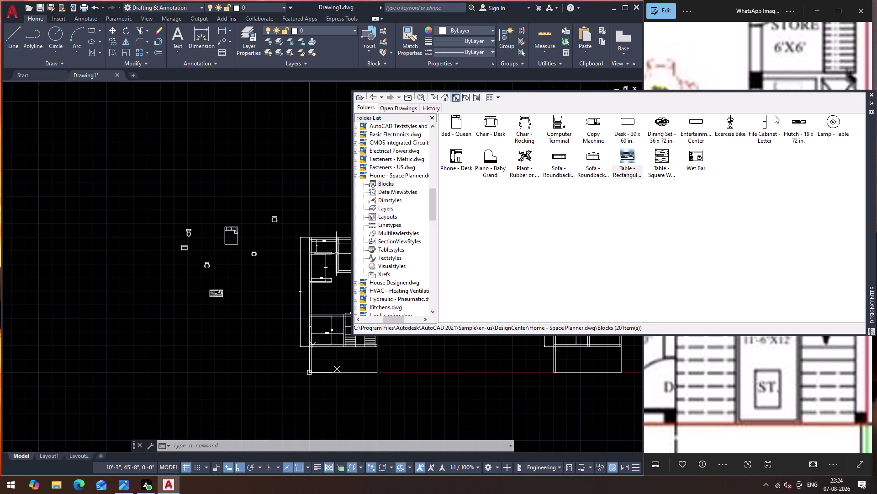
drag(662, 126, 242, 281)
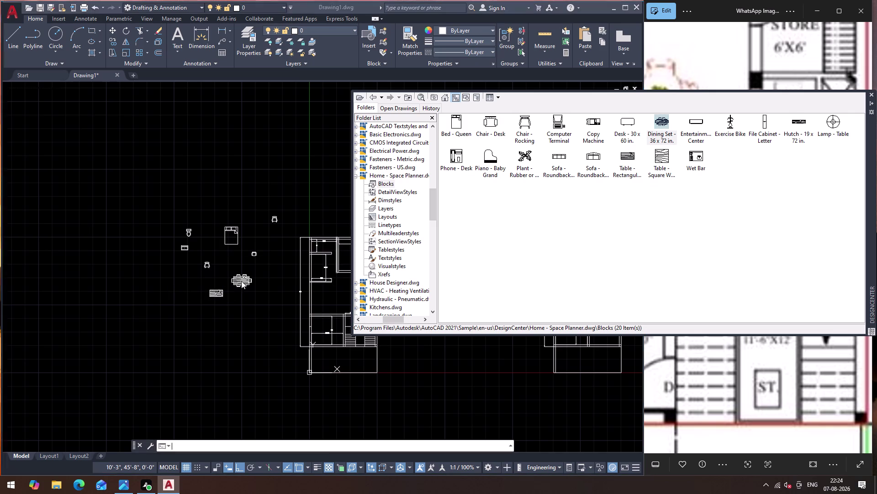
click(871, 95)
scroll(up, 3)
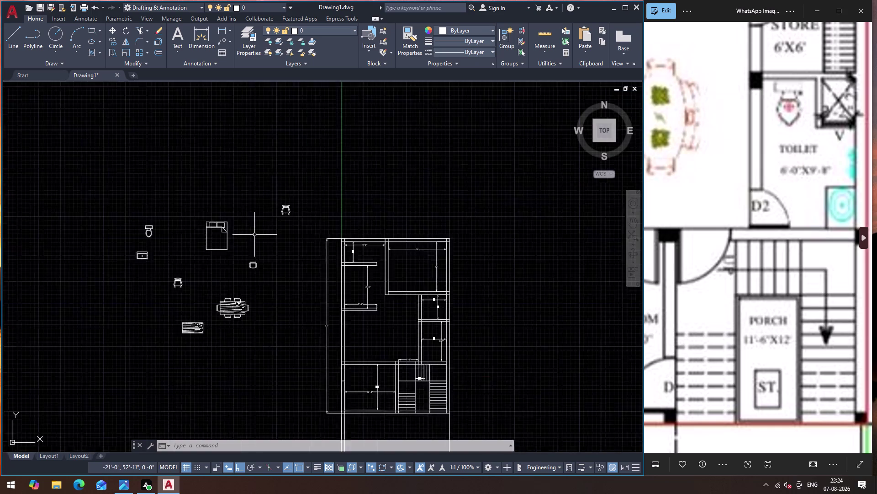
Rotate the dining set 90° with RO so it stands upright.
scroll(up, 3)
scroll(down, 3)
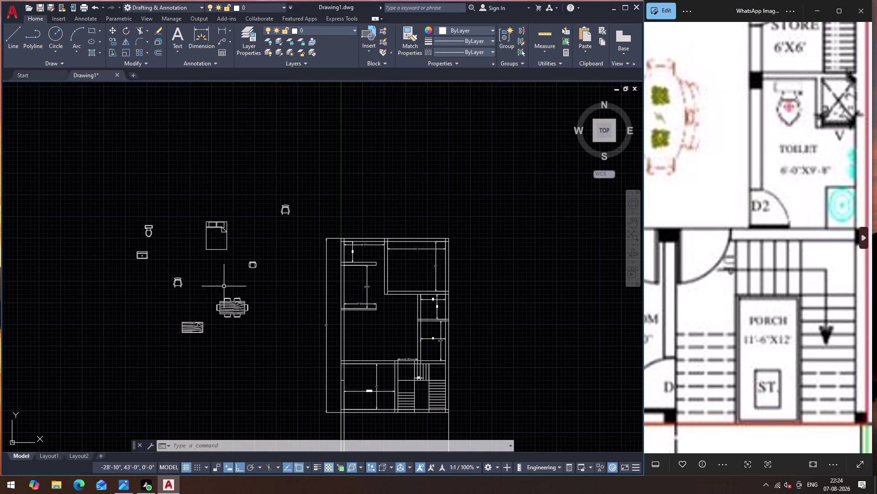
drag(232, 312, 399, 332)
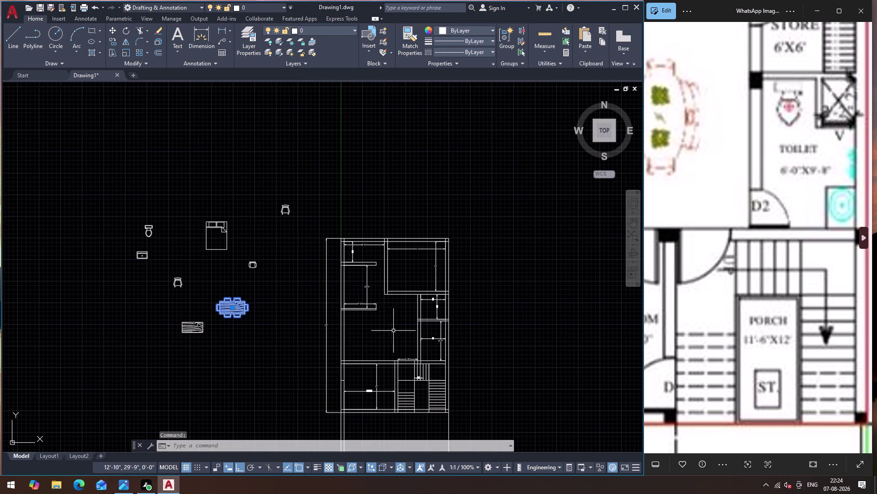
key(m)
key(Return)
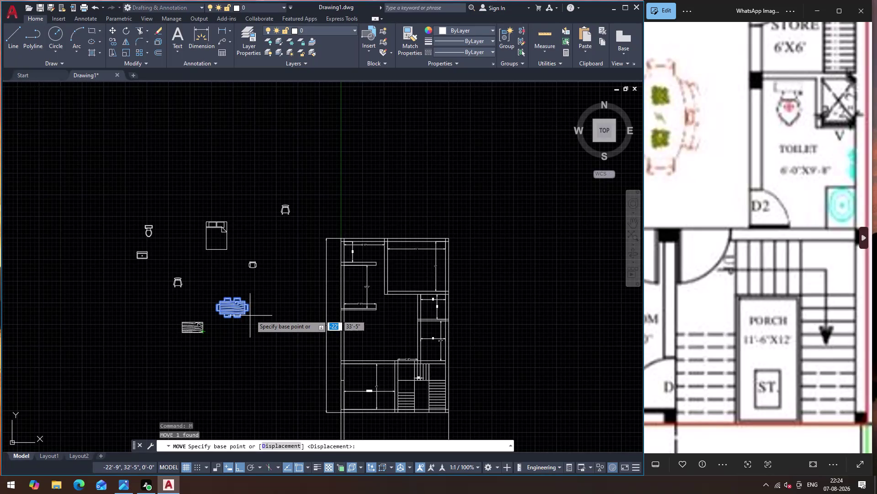
key(Escape)
click(245, 311)
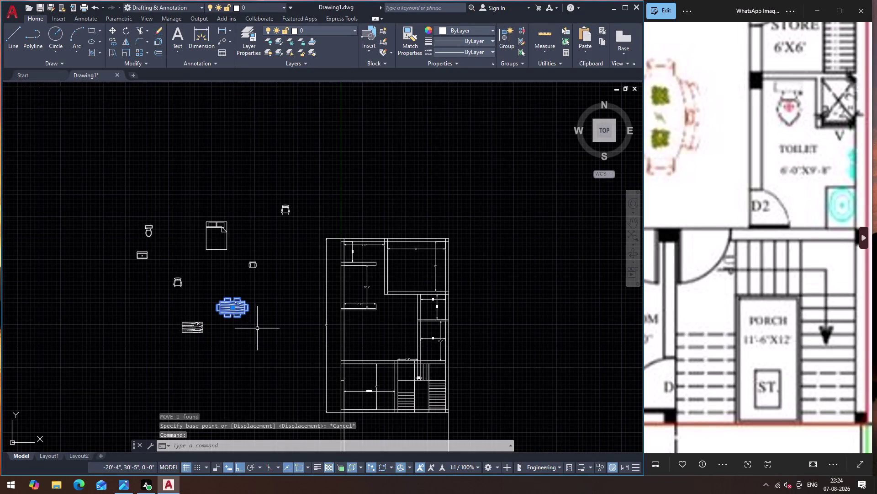
text(RO)
key(Return)
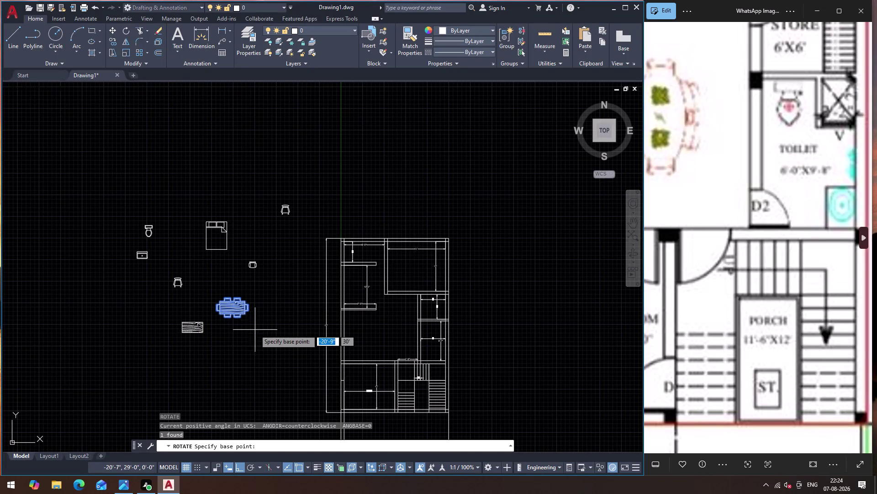
drag(250, 301, 252, 320)
click(260, 353)
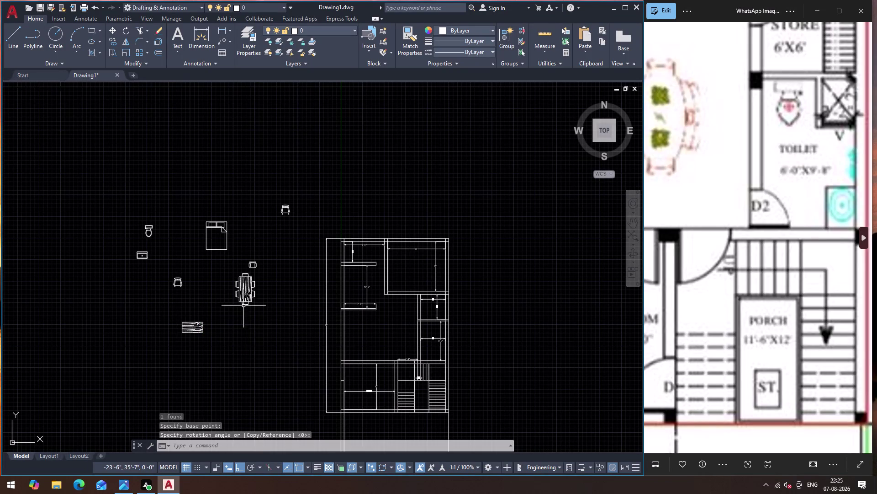
Move the dining set into the plan's central room with Ortho turned off.
click(250, 298)
key(m)
key(Return)
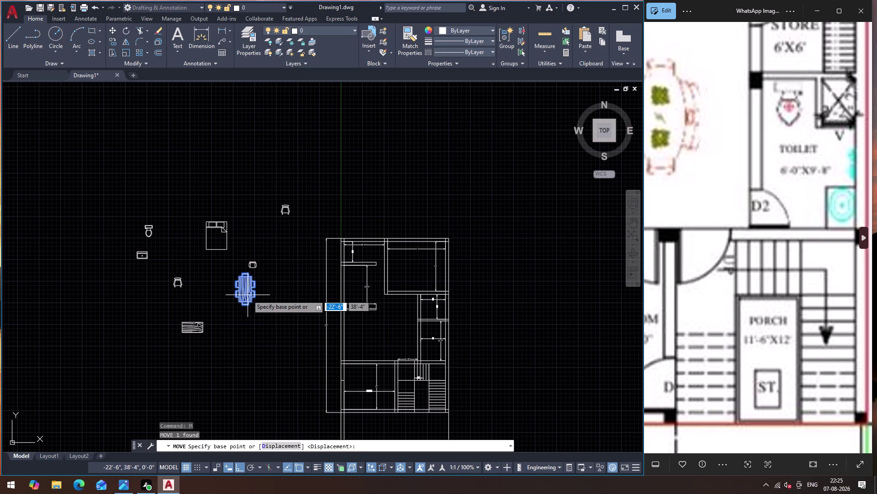
click(245, 306)
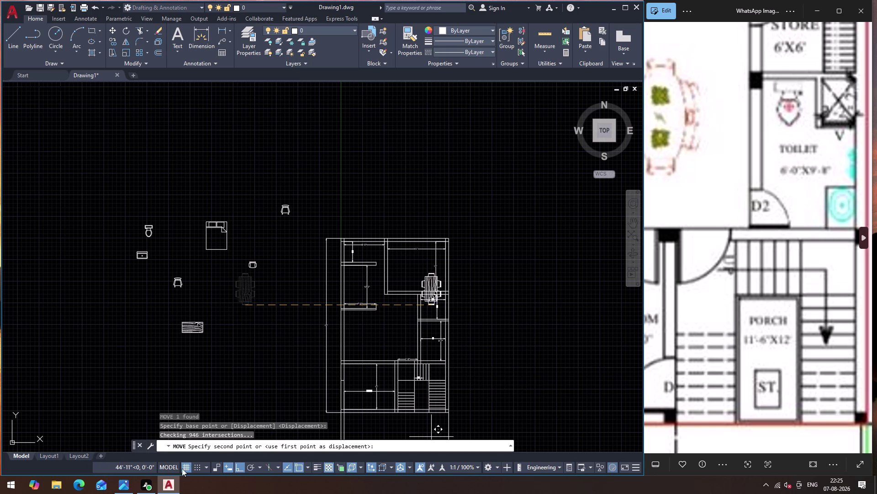
click(236, 465)
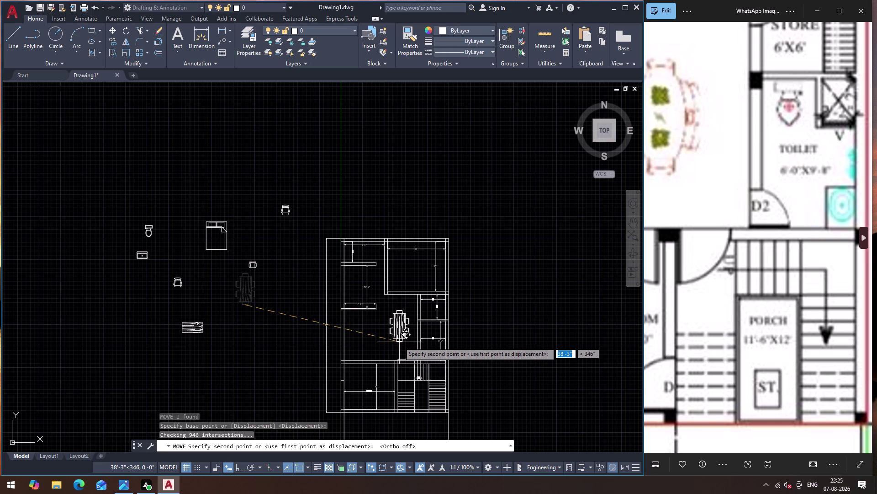
scroll(down, 3)
scroll(down, 3)
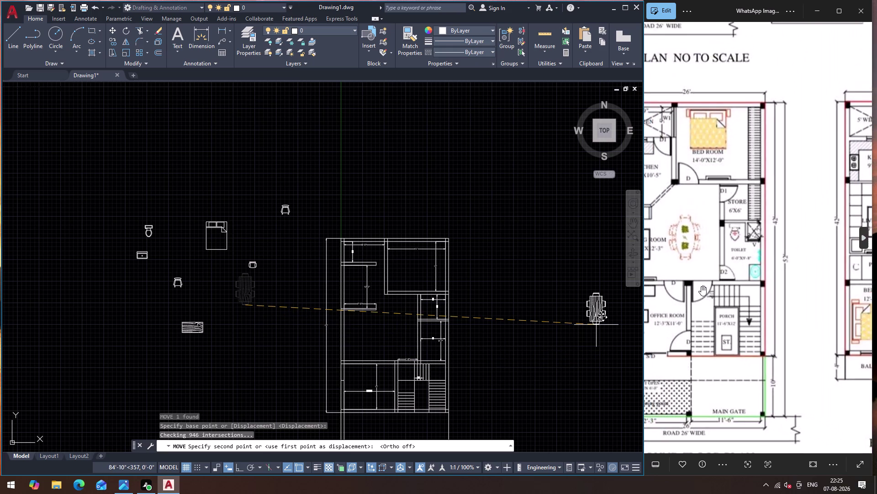
scroll(down, 3)
scroll(up, 3)
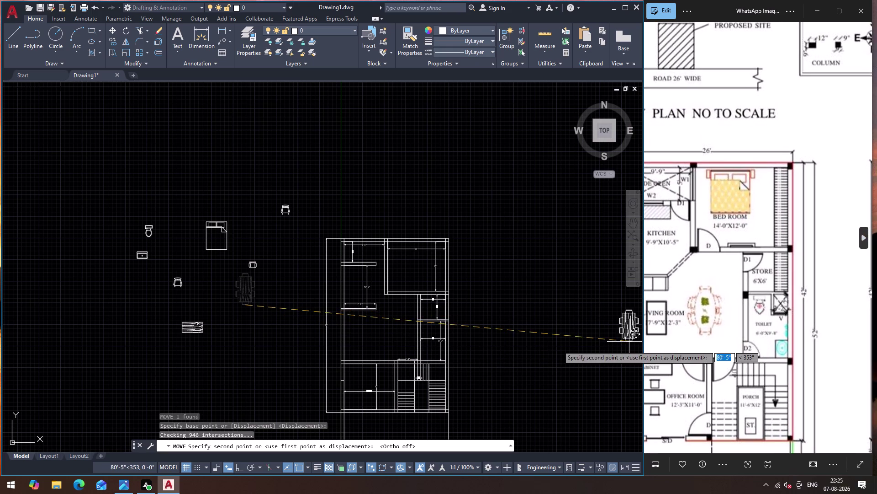
click(391, 347)
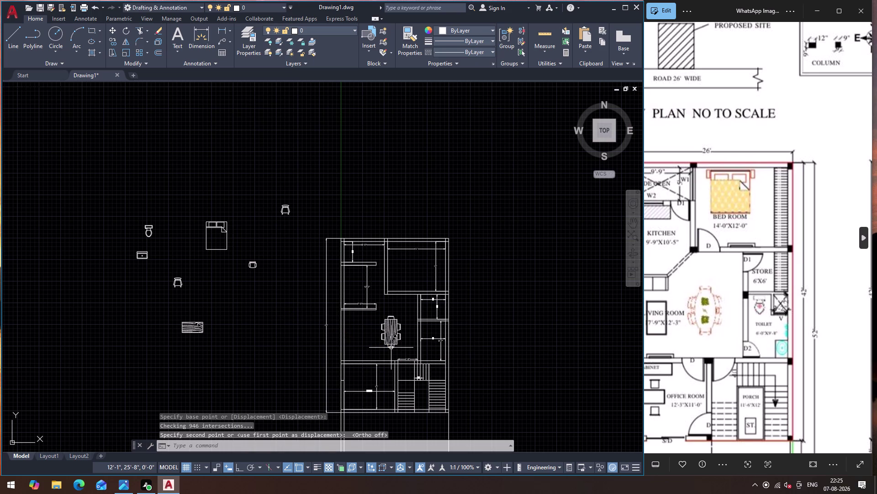
key(Escape)
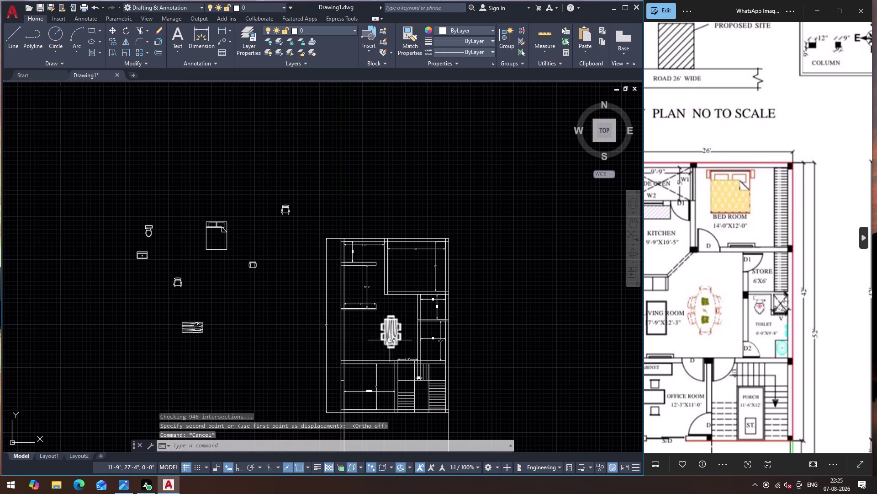
key(Escape)
click(219, 225)
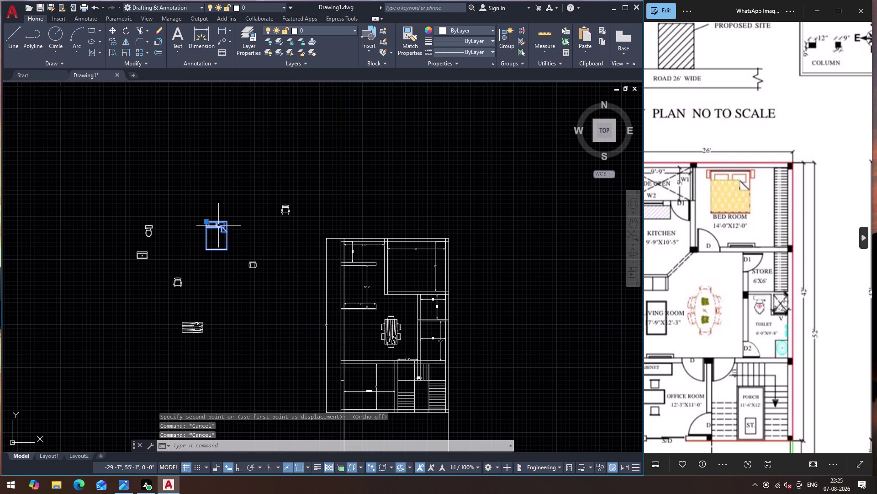
Start moving the queen bed with M, using its top corner as base point.
key(m)
key(Return)
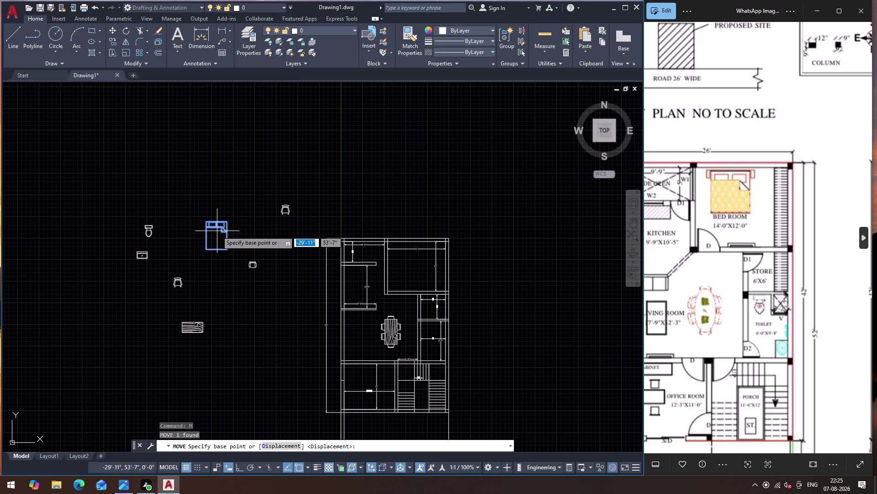
scroll(up, 3)
scroll(down, 3)
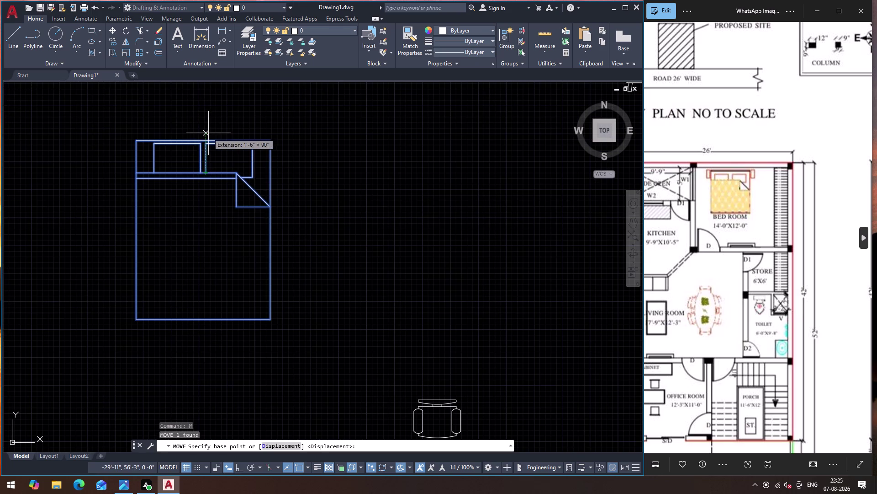
click(201, 142)
scroll(down, 3)
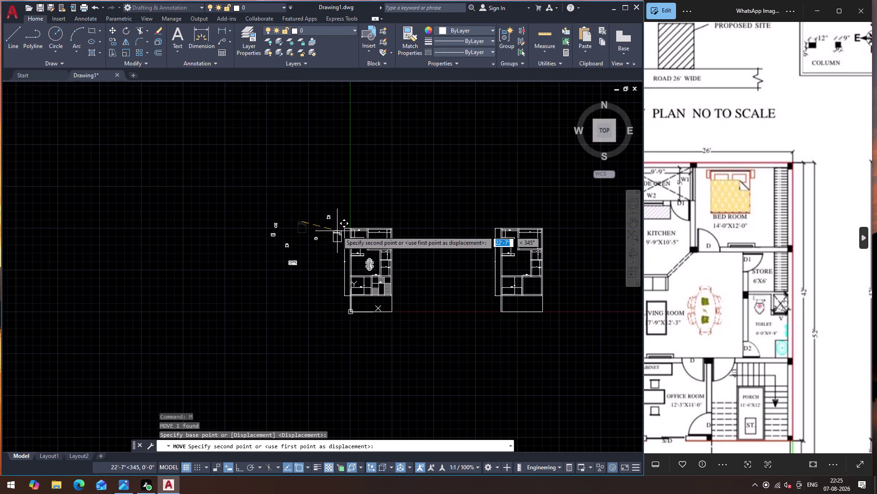